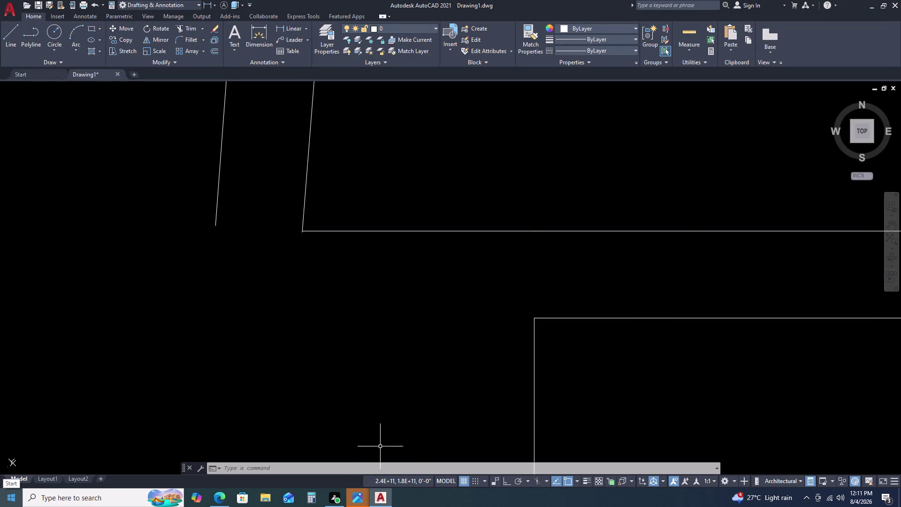
Pan across the room walls and cancel a mistyped WX command.
scroll(down, 3)
middle_drag(604, 371, 515, 329)
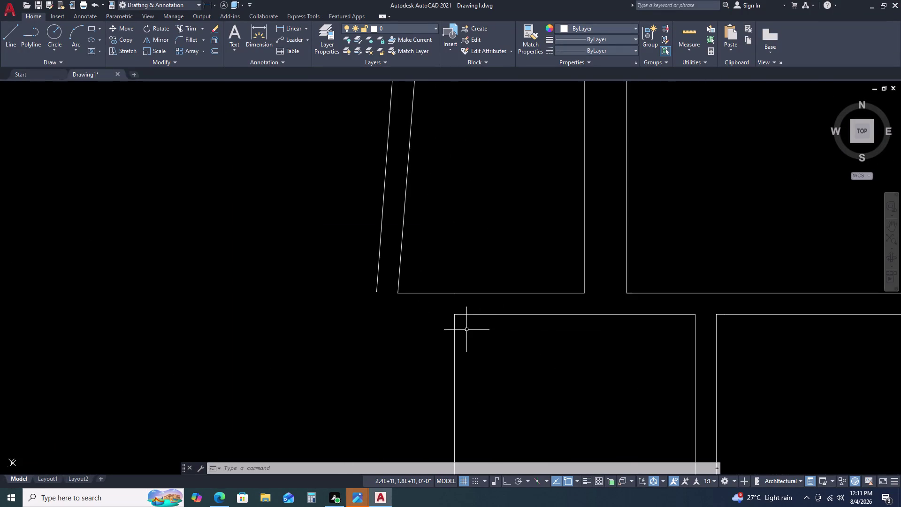
scroll(down, 3)
key(w)
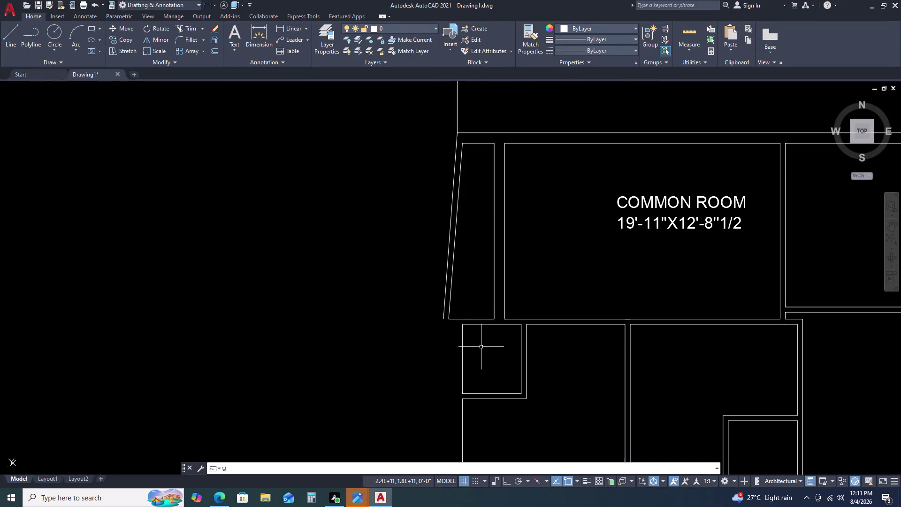
key(x)
key(space)
key(Escape)
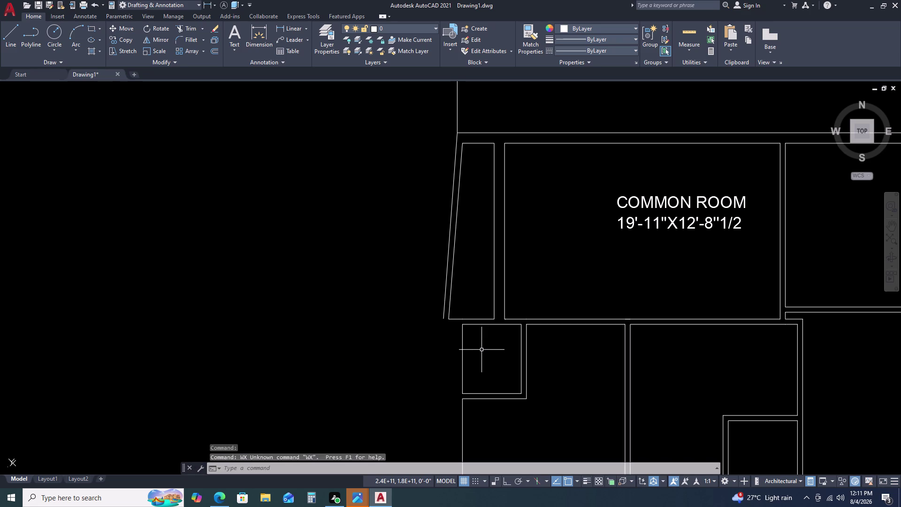
Try extending the small room's top wall with EX, then cancel and view the whole plan.
key(e)
key(x)
key(space)
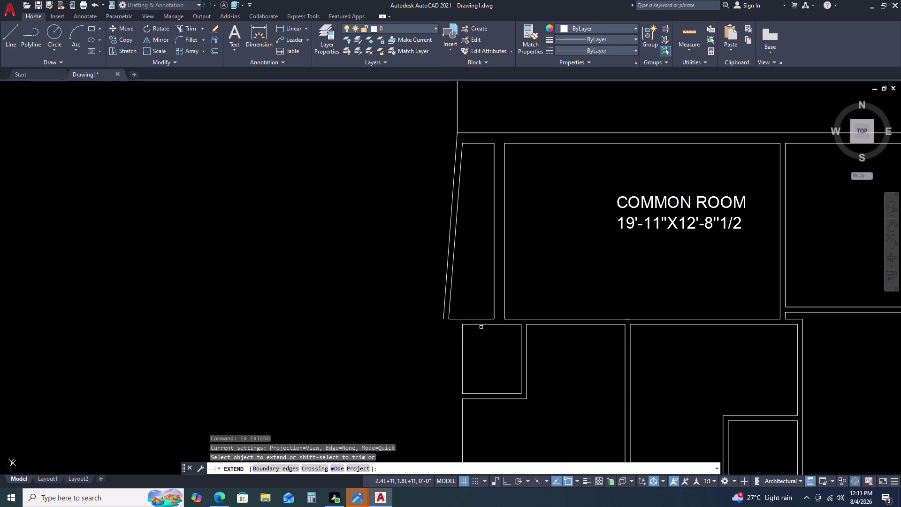
double_click(480, 324)
triple_click(485, 325)
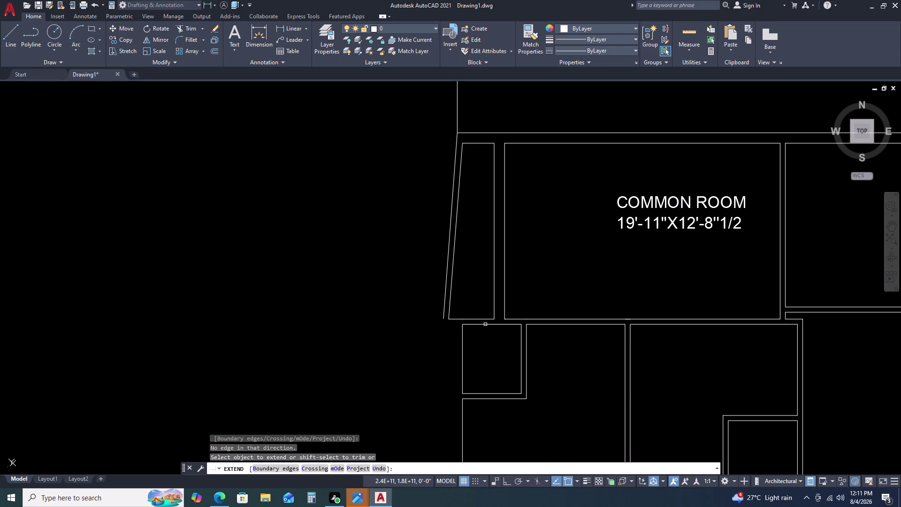
triple_click(485, 324)
click(486, 324)
key(Escape)
scroll(down, 3)
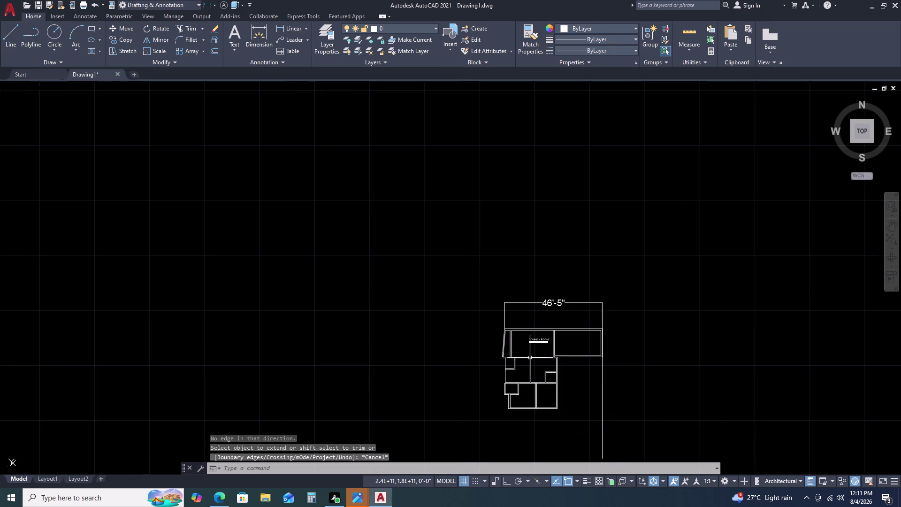
scroll(down, 3)
middle_drag(535, 404, 523, 328)
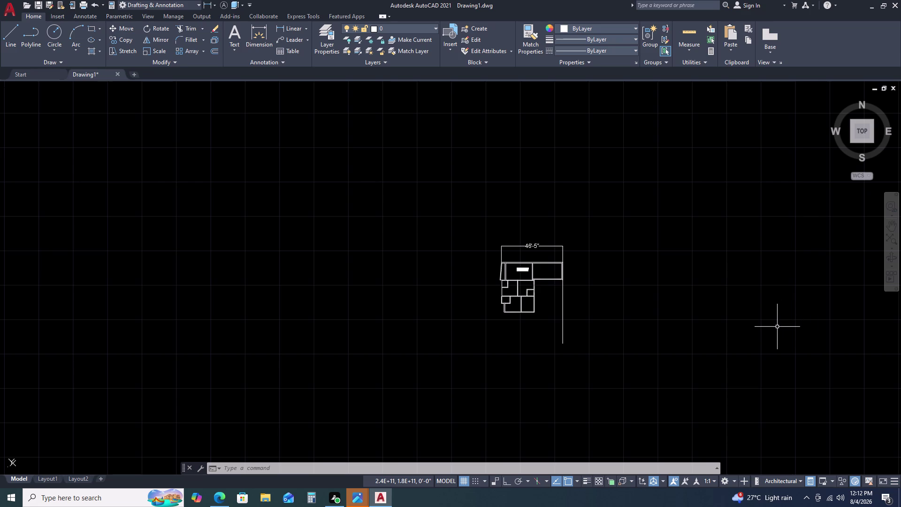
Start a REC rectangle with its first corner below the floor plan's bottom wall.
scroll(up, 3)
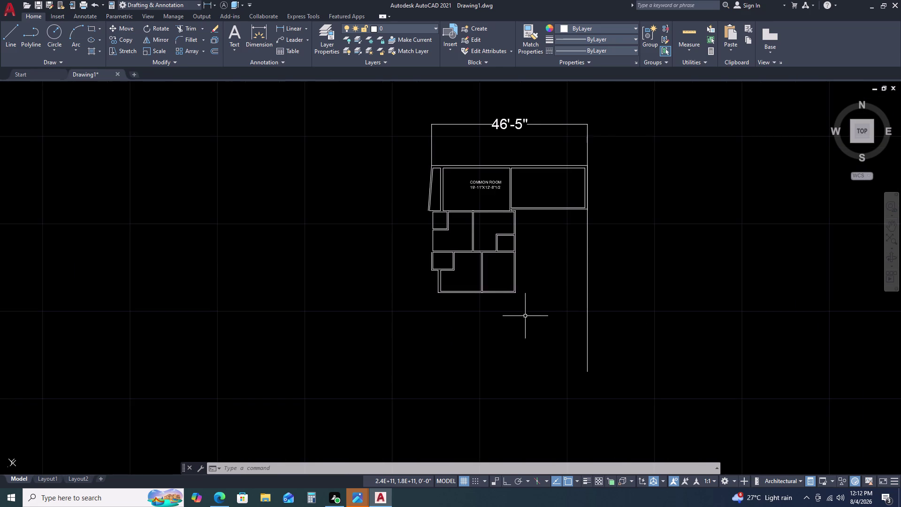
scroll(up, 3)
middle_click(433, 277)
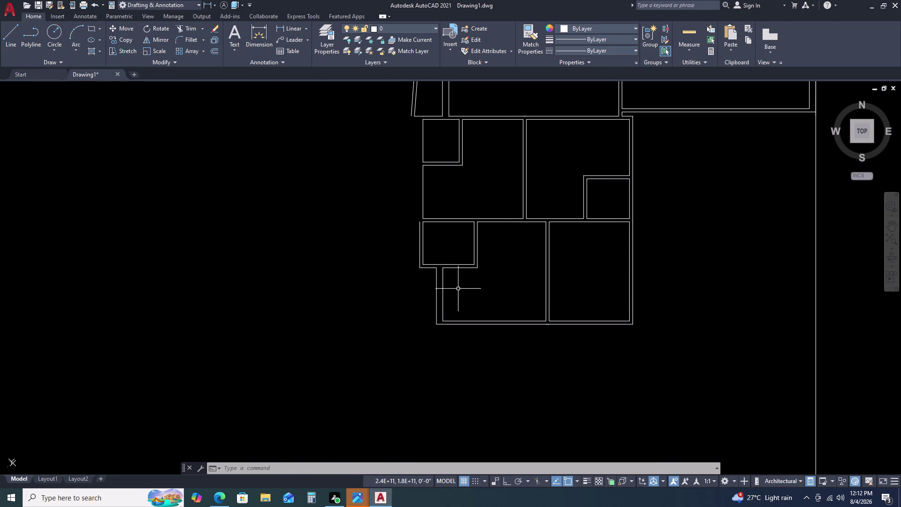
middle_drag(457, 290, 466, 260)
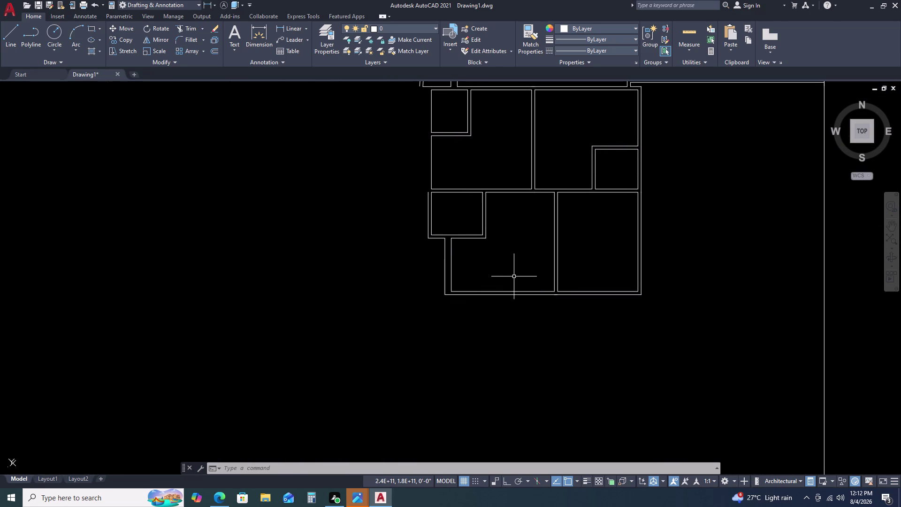
scroll(down, 3)
middle_drag(530, 296, 532, 262)
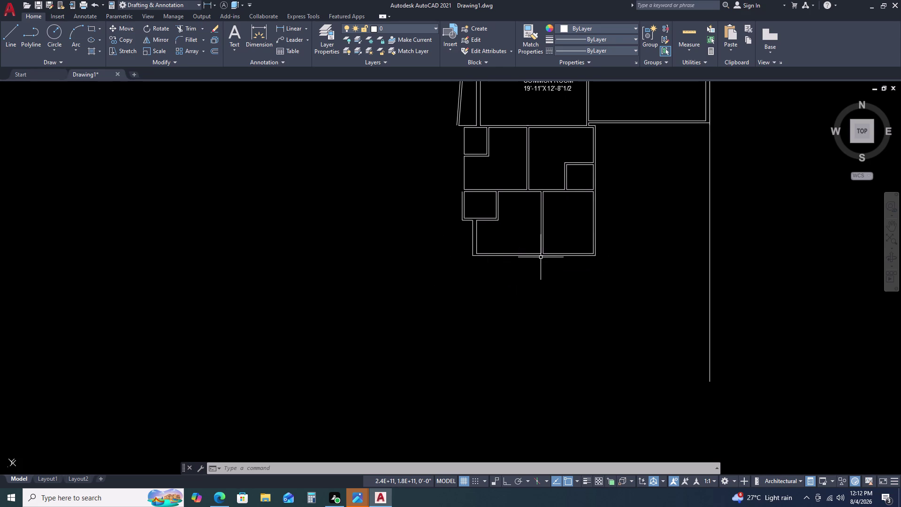
scroll(up, 3)
scroll(up, 3)
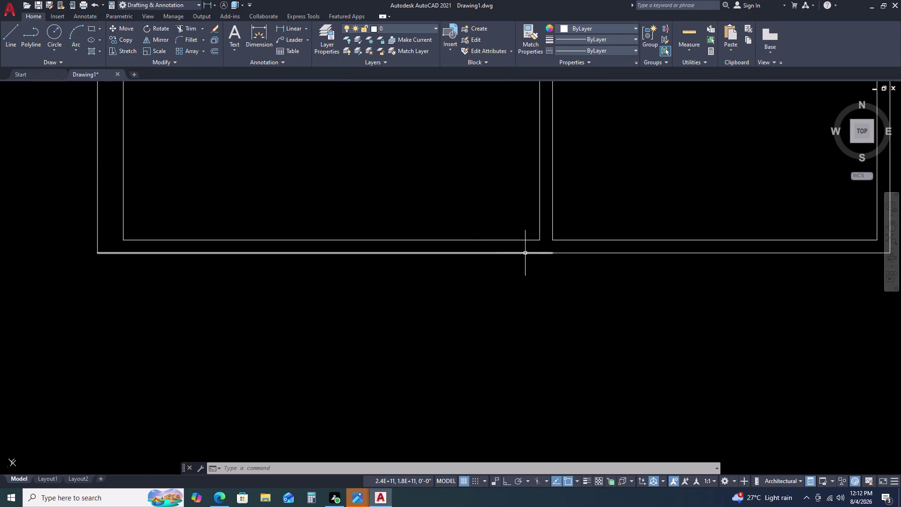
scroll(up, 3)
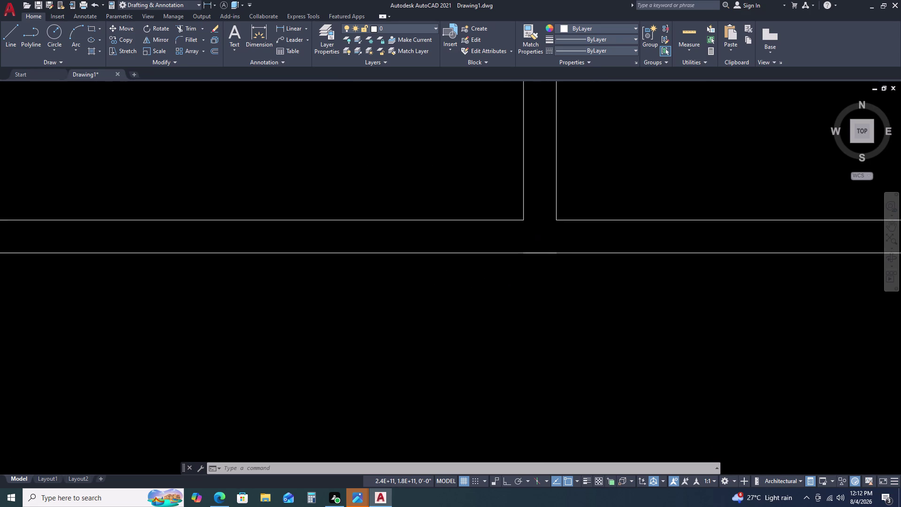
scroll(down, 3)
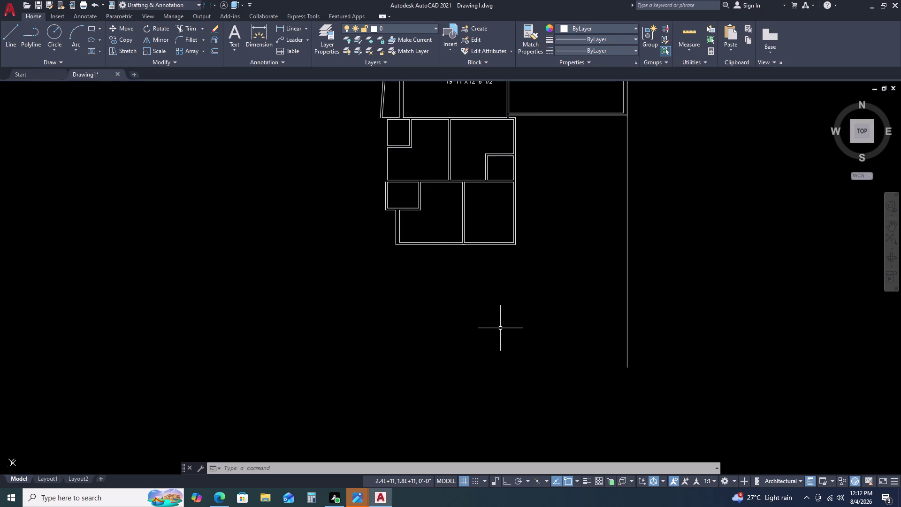
key(r)
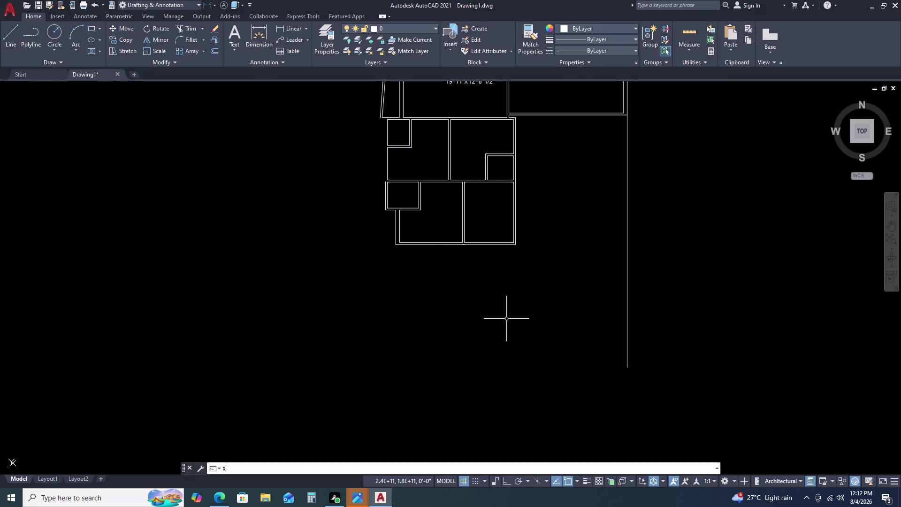
key(e)
text(C)
key(space)
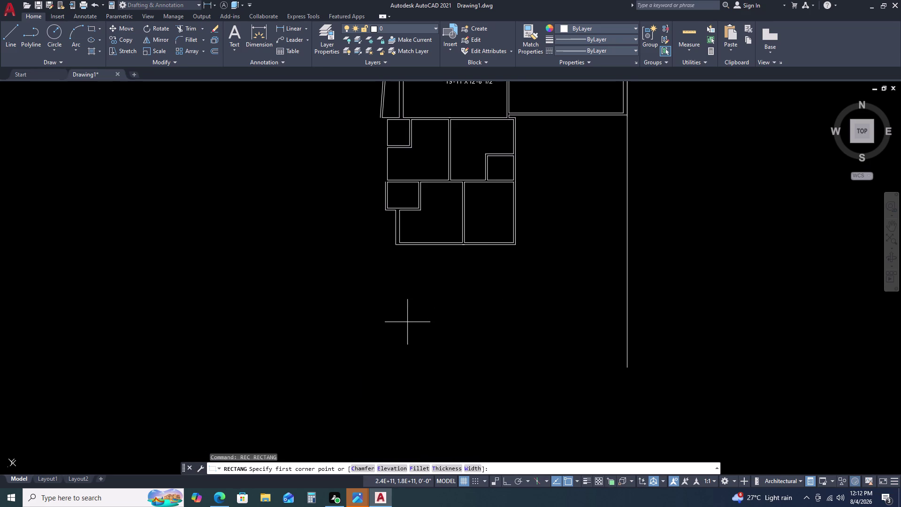
click(321, 284)
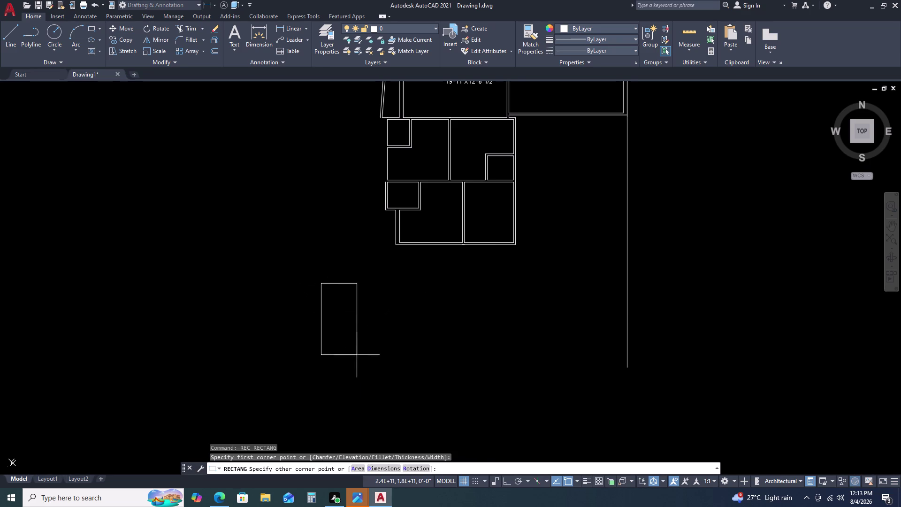
Give the rectangle a 2'8.5" length and 18'6" width, extending downward.
text(D)
key(space)
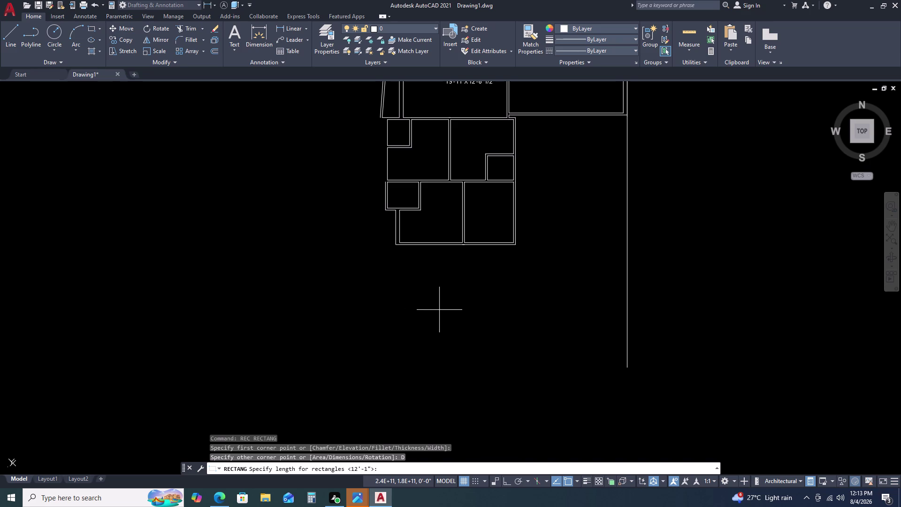
key(2)
key(apostrophe)
text(8)
text(.)
key(5)
key(space)
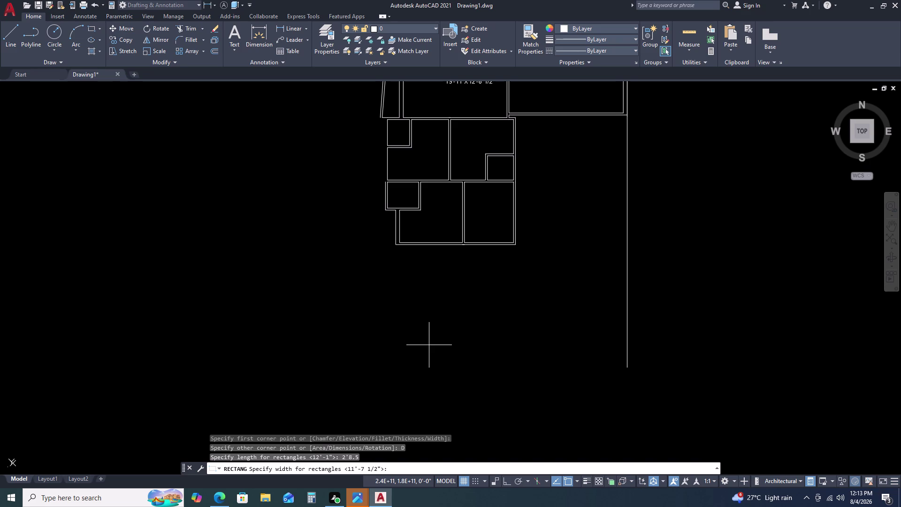
key(1)
key(8)
key(apostrophe)
key(6)
key(space)
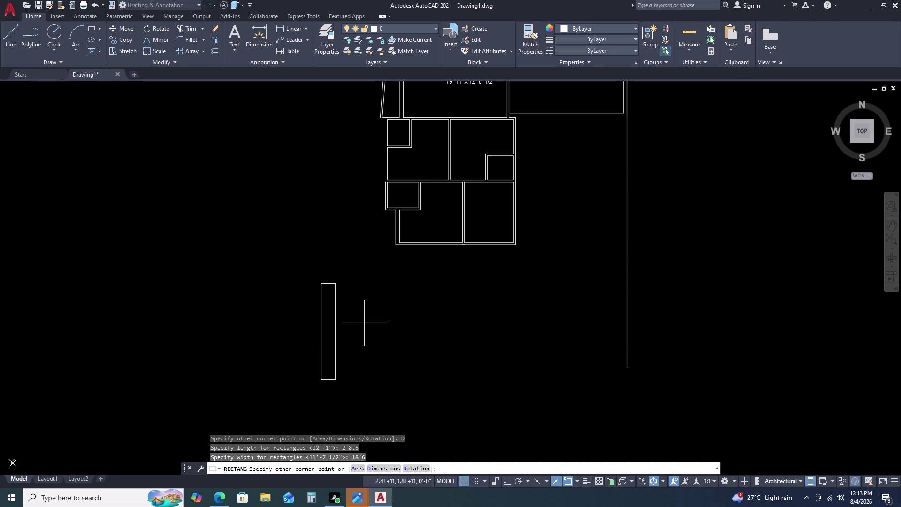
click(347, 305)
click(346, 299)
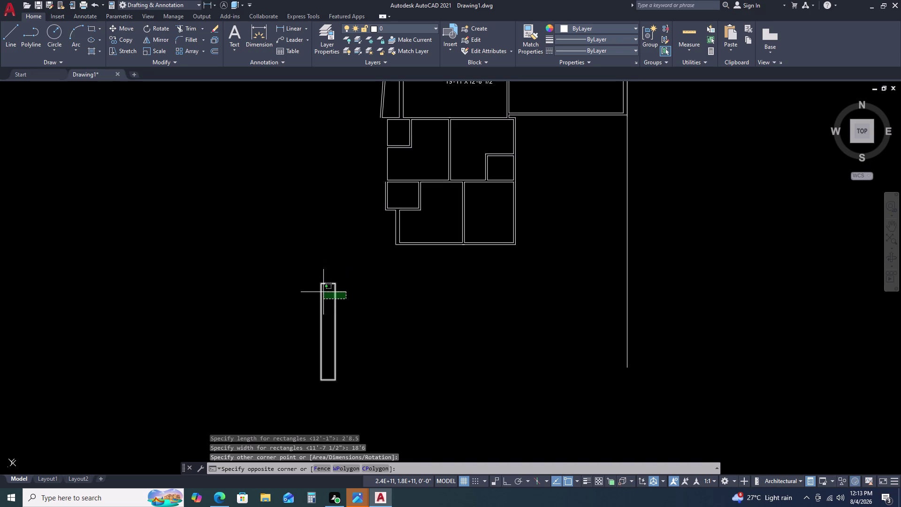
click(327, 292)
Offset the narrow rectangle 4.5 and select both resulting outlines.
key(o)
key(space)
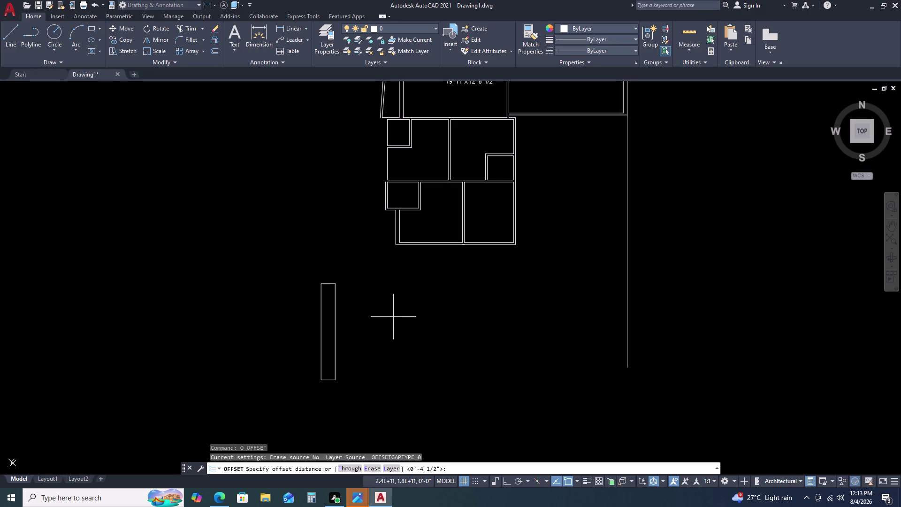
key(4)
text(.)
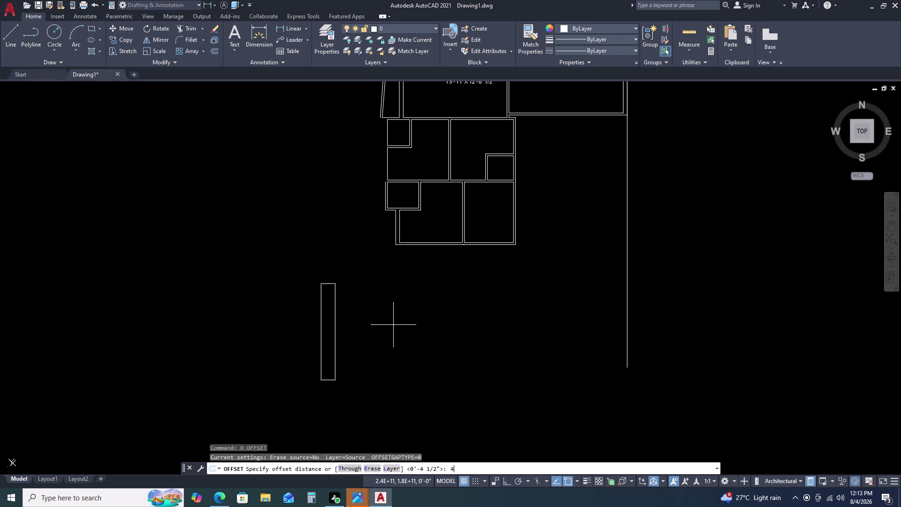
text(5)
key(Return)
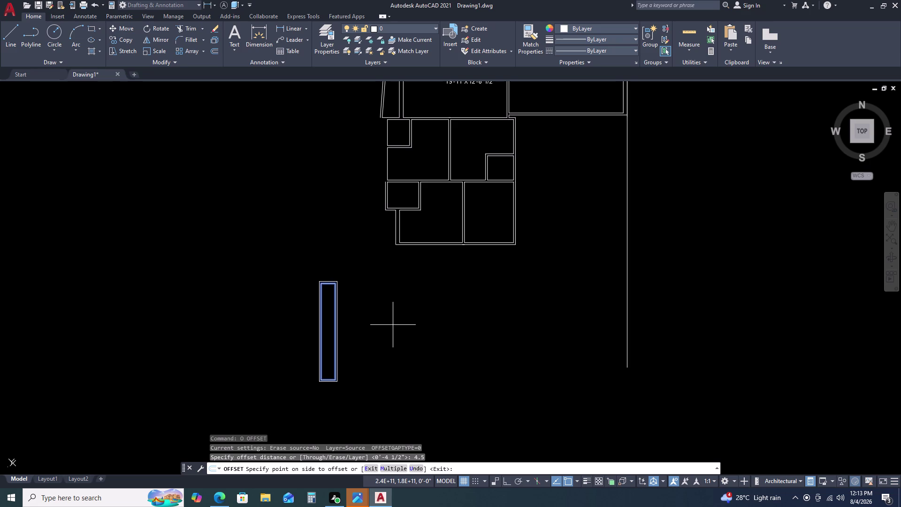
drag(419, 315, 430, 312)
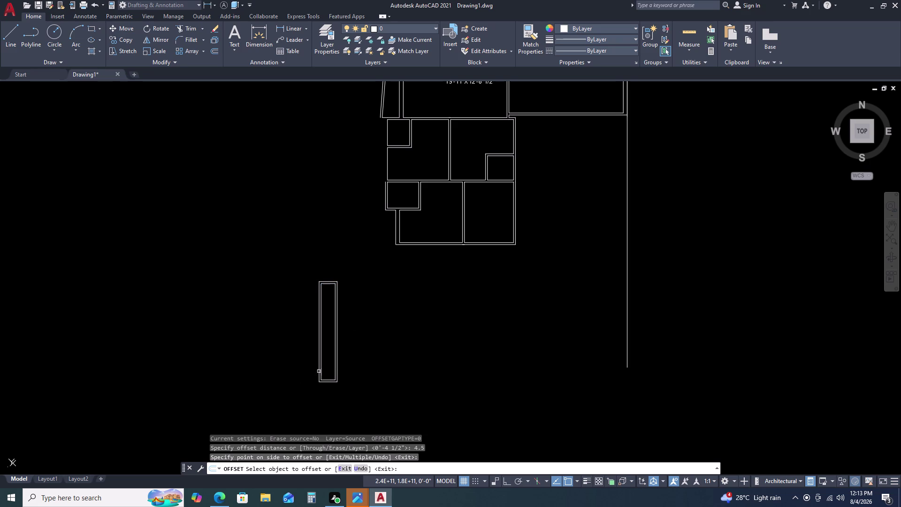
key(Escape)
click(338, 308)
click(313, 253)
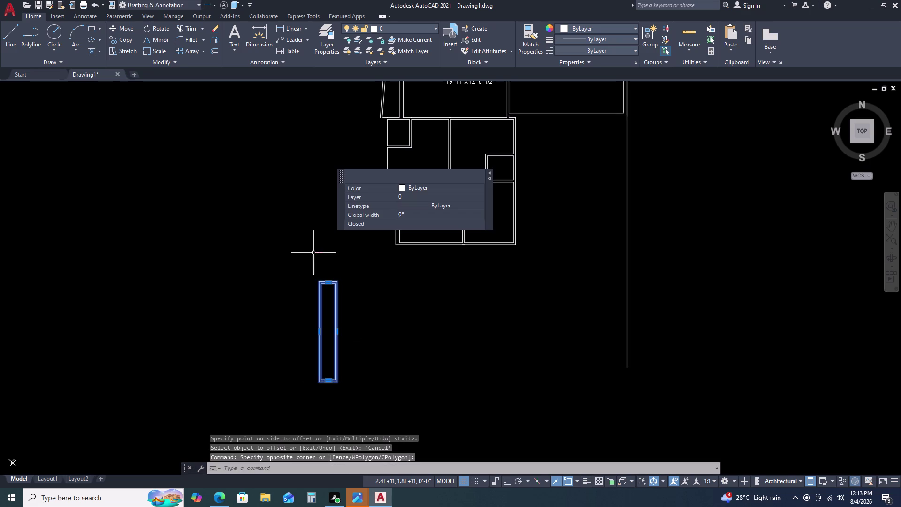
Begin moving the wall piece from its top corner, then cancel the move.
key(m)
key(space)
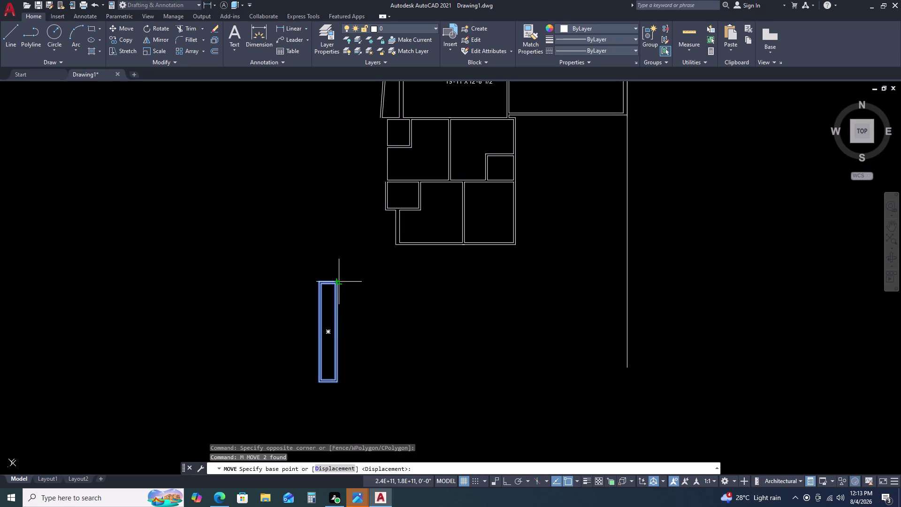
drag(340, 279, 342, 275)
scroll(up, 3)
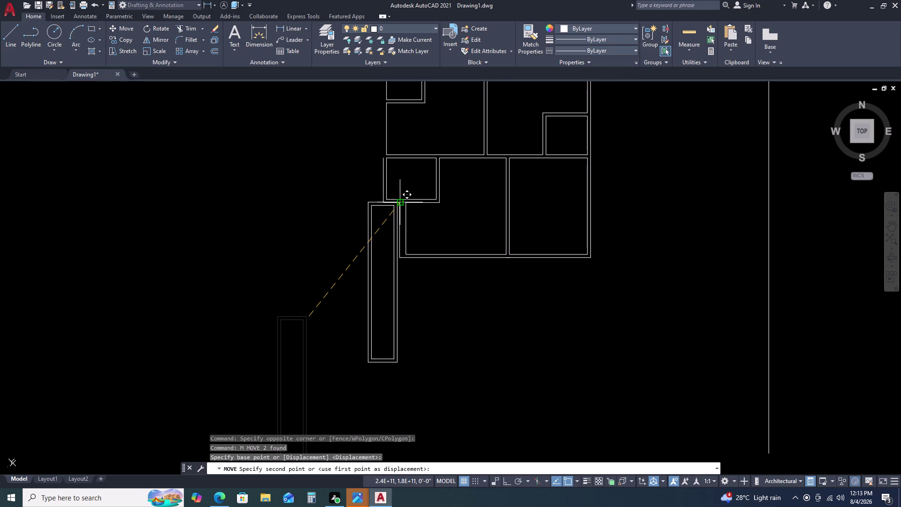
scroll(up, 3)
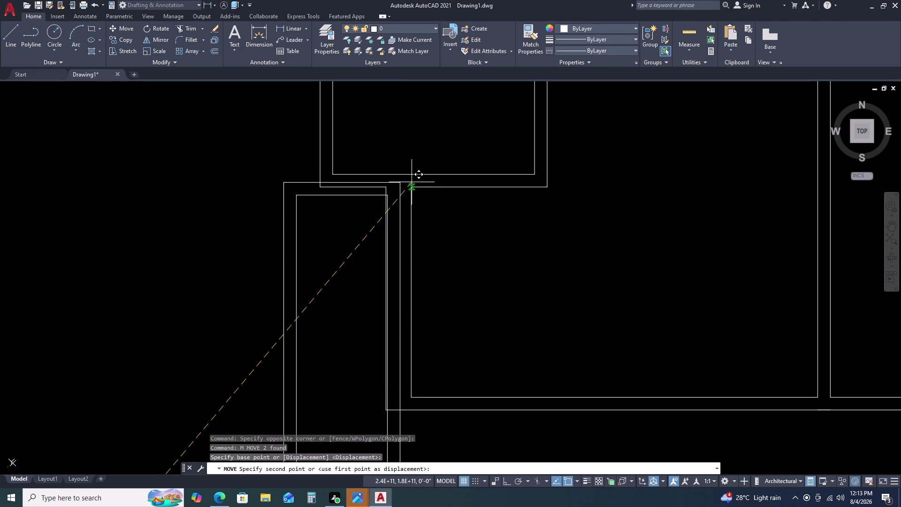
key(Escape)
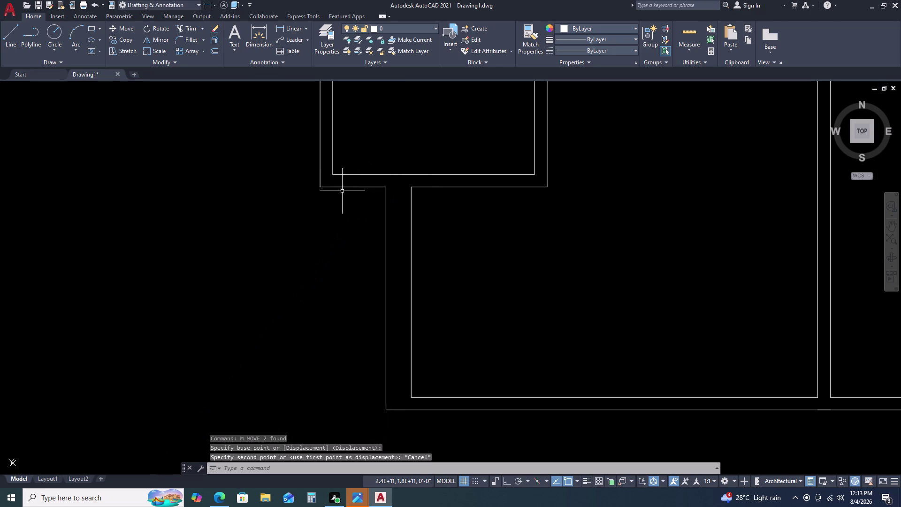
Select the outlines of the narrow double-line room block.
scroll(down, 3)
drag(304, 252, 286, 257)
drag(213, 253, 210, 248)
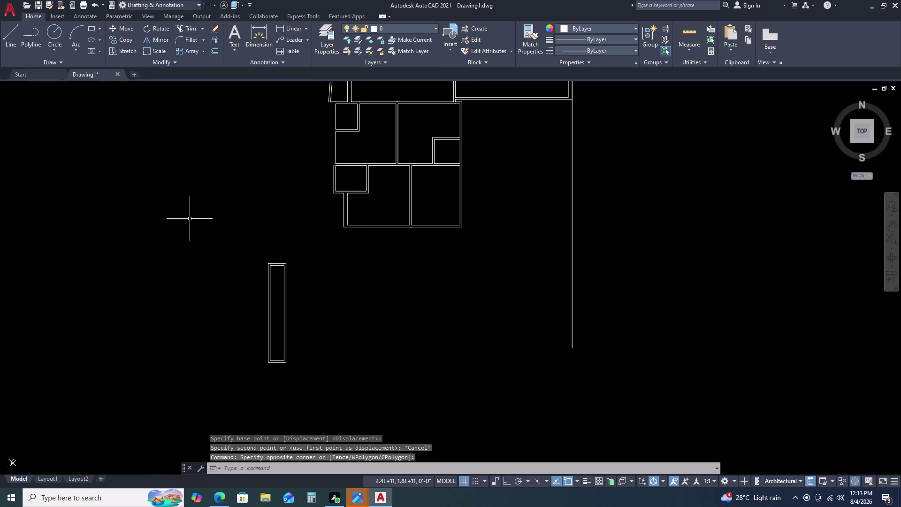
drag(269, 272, 262, 273)
scroll(up, 3)
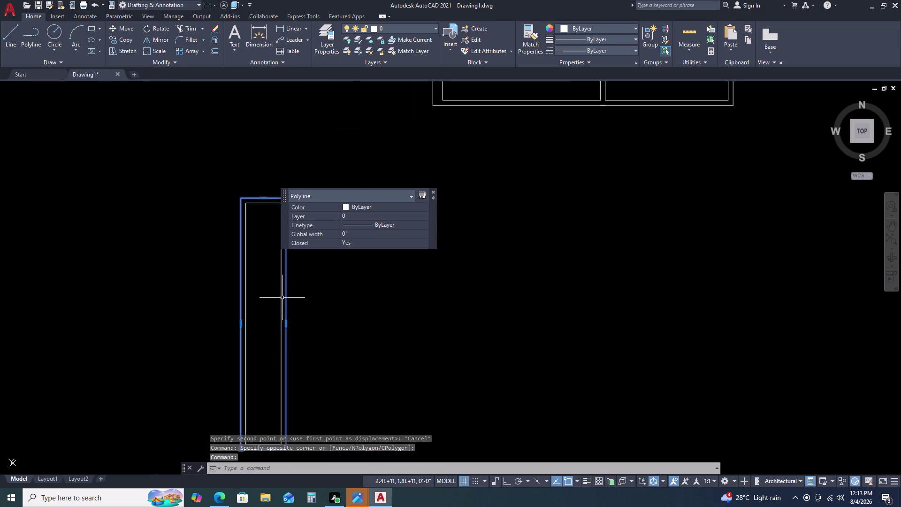
click(280, 282)
Move the room block from its top point against the main plan's wall.
key(m)
key(space)
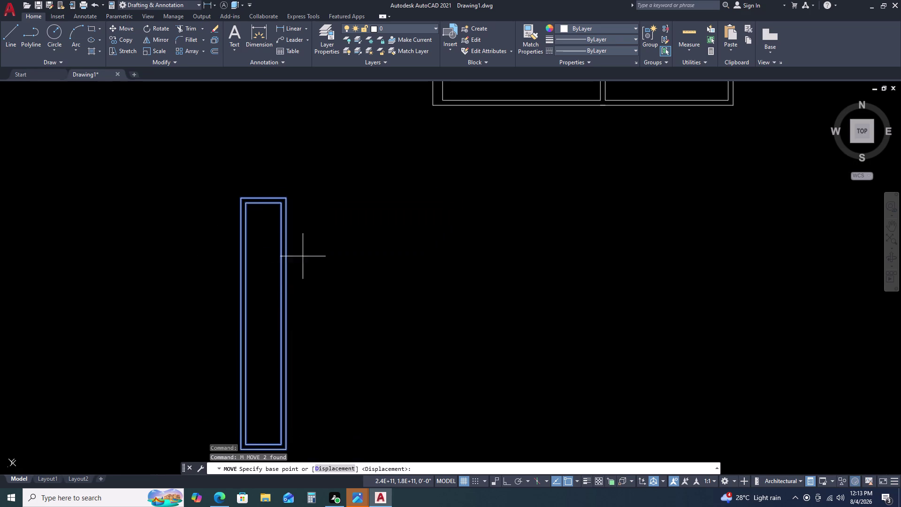
click(279, 205)
scroll(down, 3)
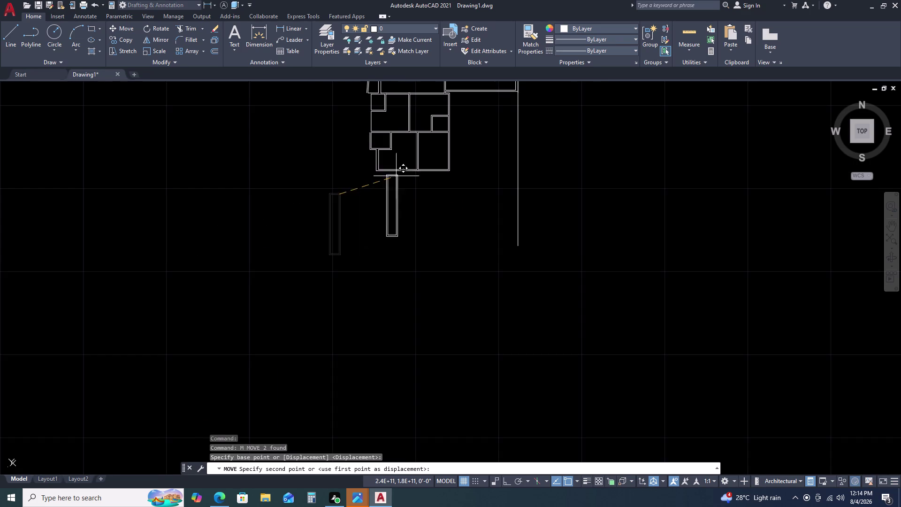
scroll(up, 3)
scroll(up, 3)
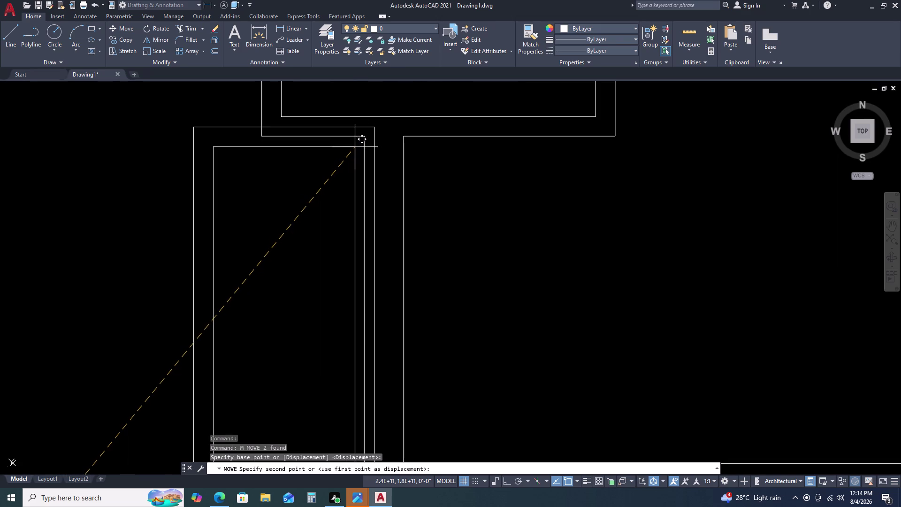
double_click(363, 136)
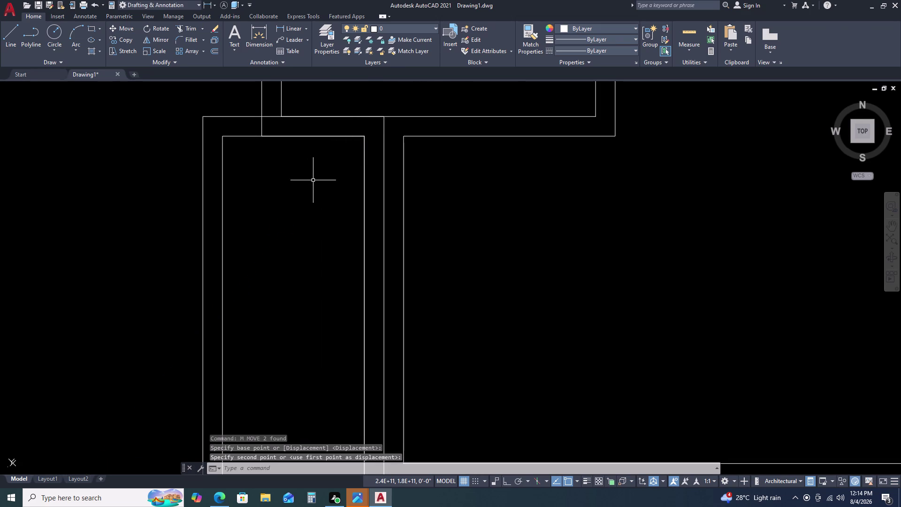
key(Escape)
key(Escape)
Explode the narrow room's outer outline into separate lines.
scroll(down, 3)
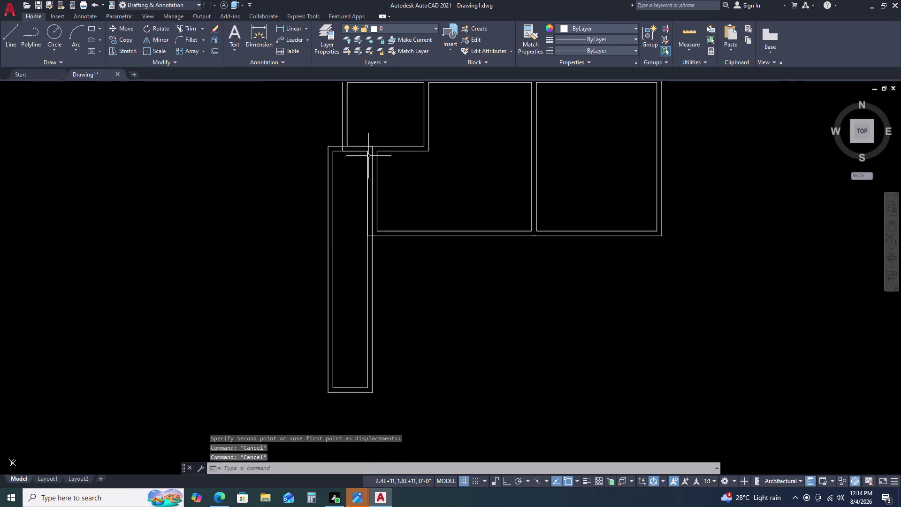
scroll(down, 3)
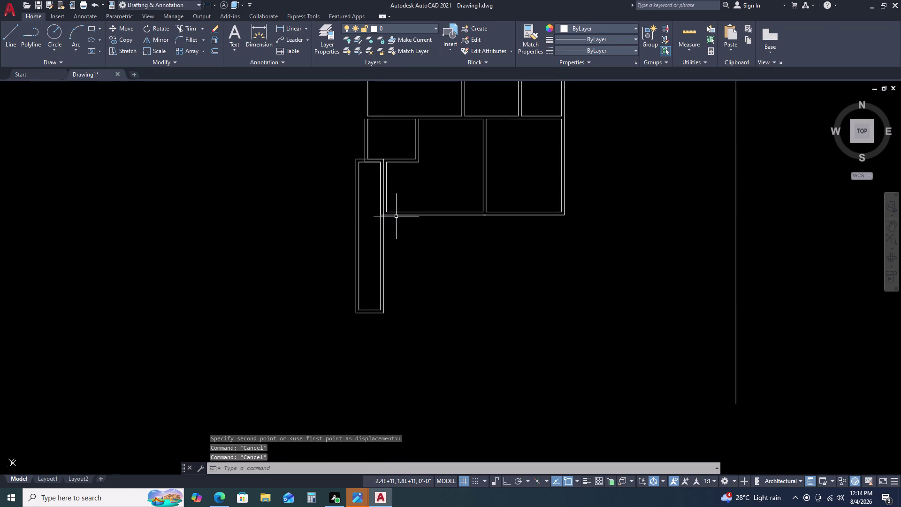
scroll(up, 3)
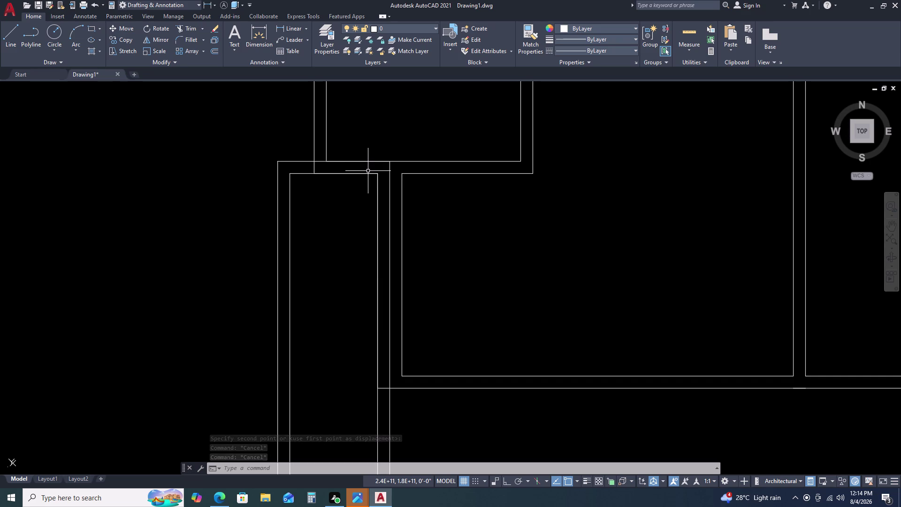
click(389, 179)
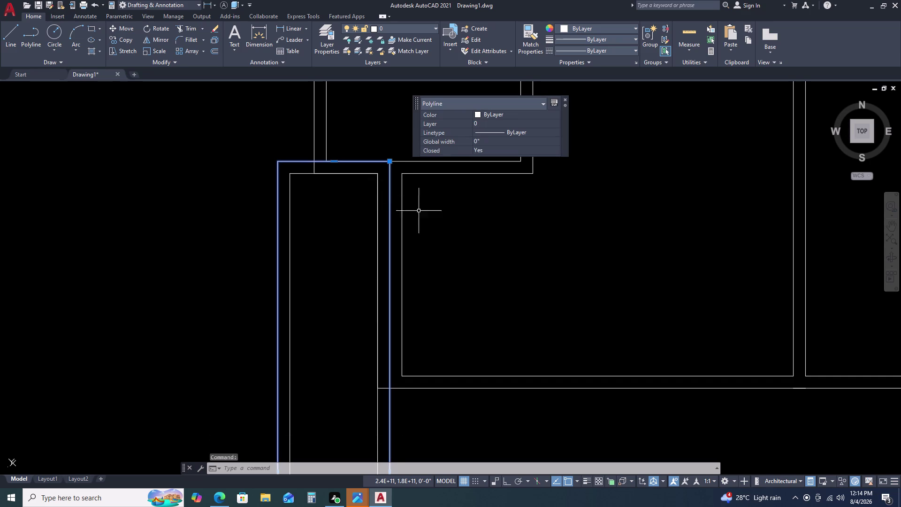
text(X)
key(space)
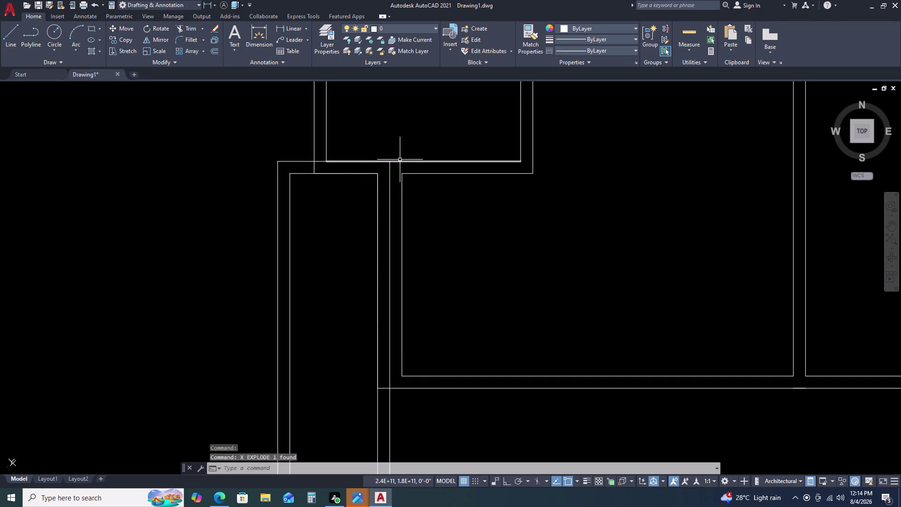
Trim the overlapping wall segments and leftover line pieces at the junction with TR.
key(t)
key(r)
key(space)
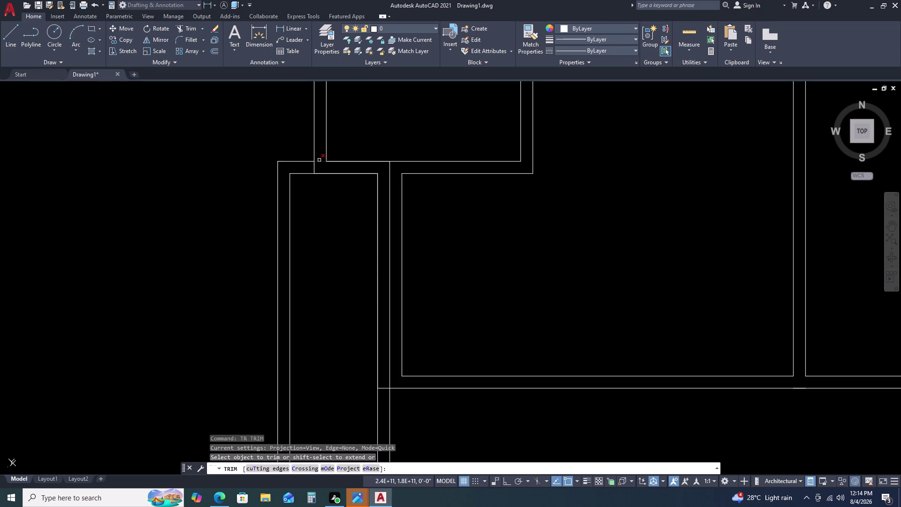
click(319, 162)
click(337, 161)
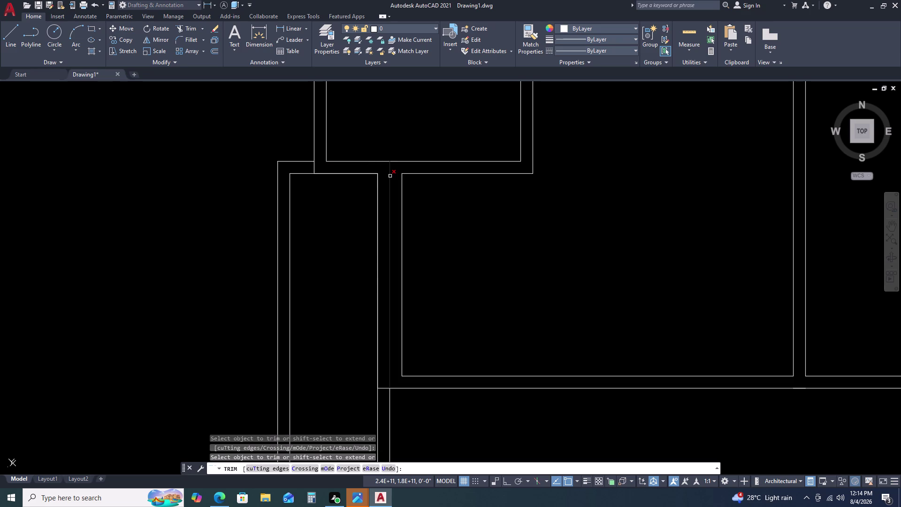
click(390, 175)
scroll(down, 3)
scroll(up, 3)
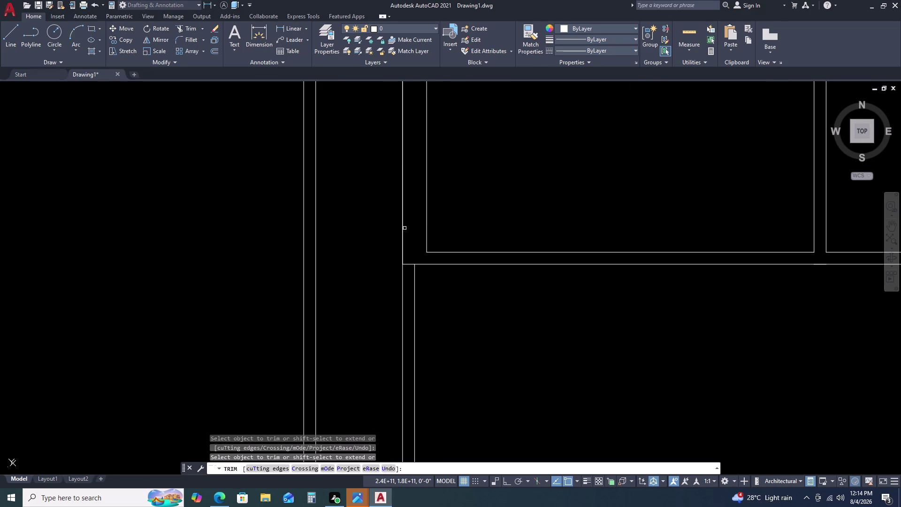
double_click(402, 231)
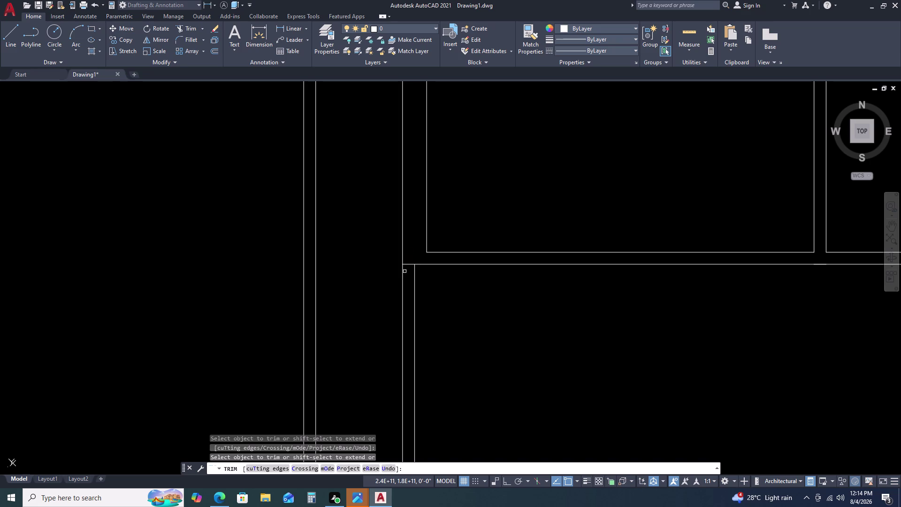
click(409, 265)
Fence-trim the crossed lines below the junction, then undo that trim.
scroll(down, 3)
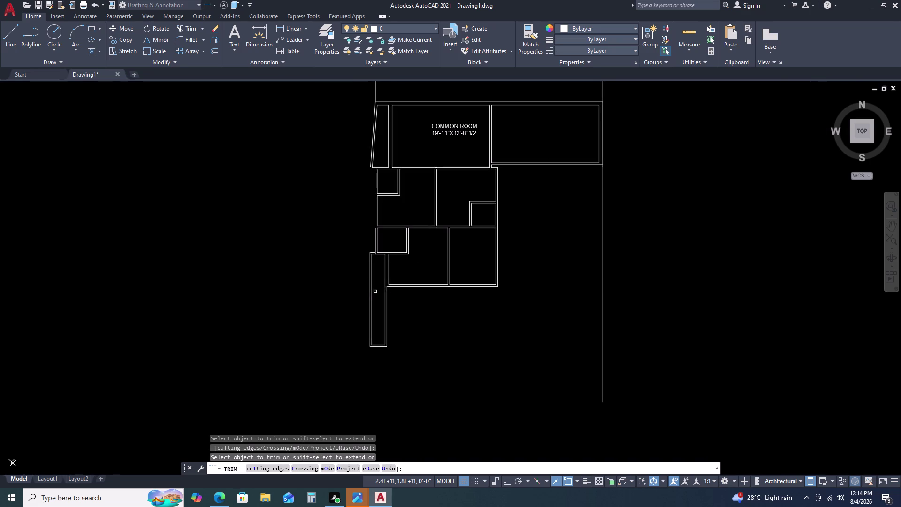
scroll(up, 3)
scroll(up, 3)
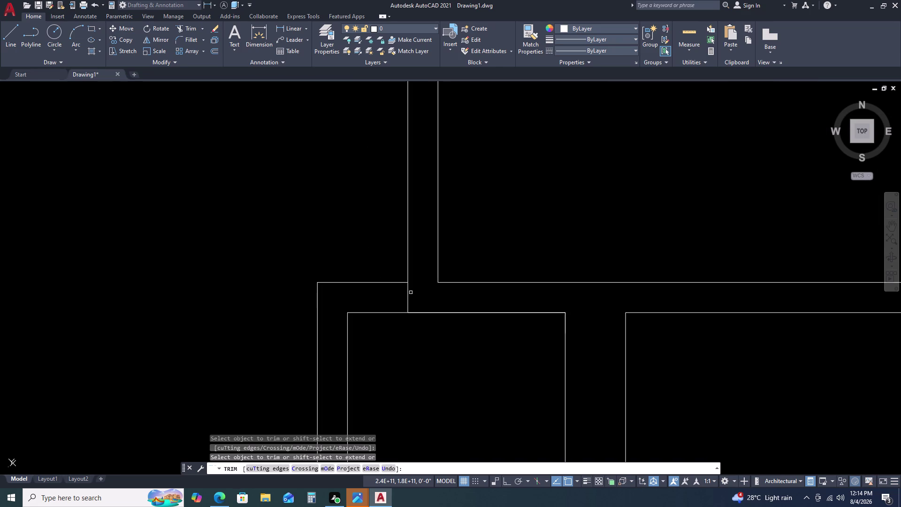
click(405, 292)
click(410, 292)
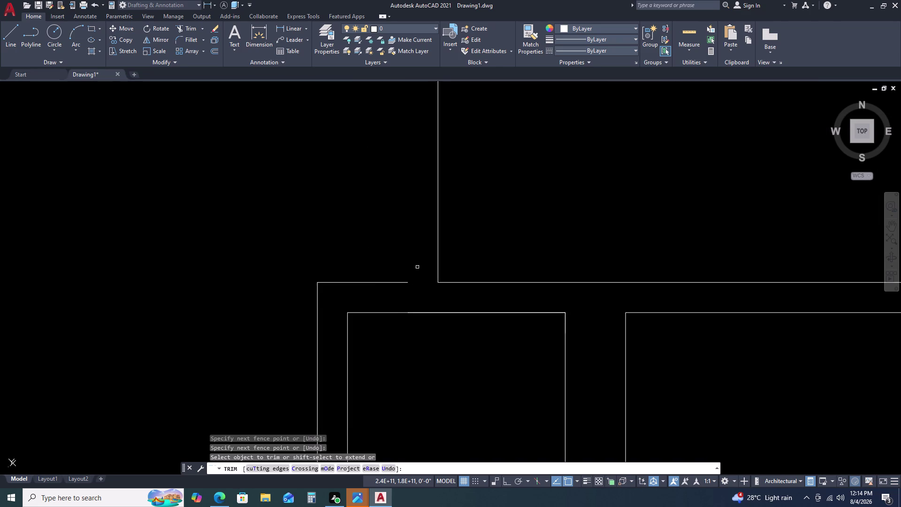
scroll(down, 3)
key(ctrl+z)
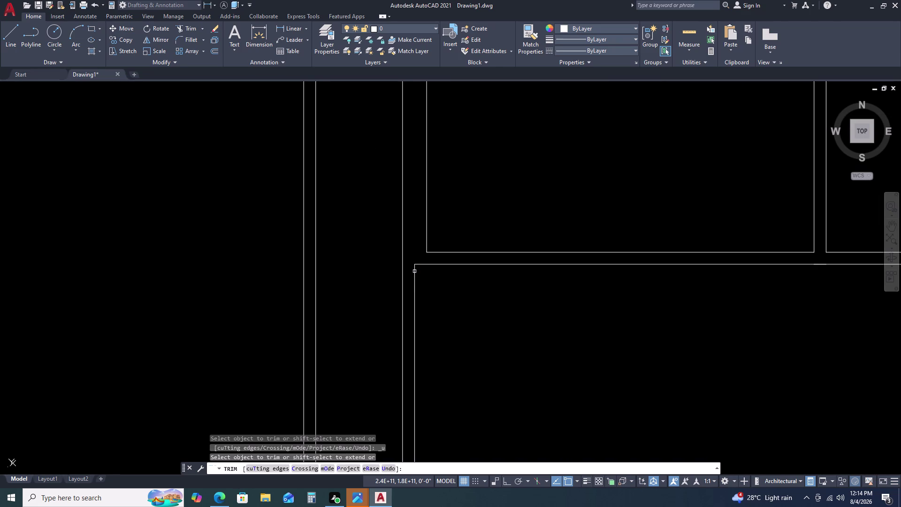
Trim one more wall segment near the junction and finish trimming.
scroll(down, 3)
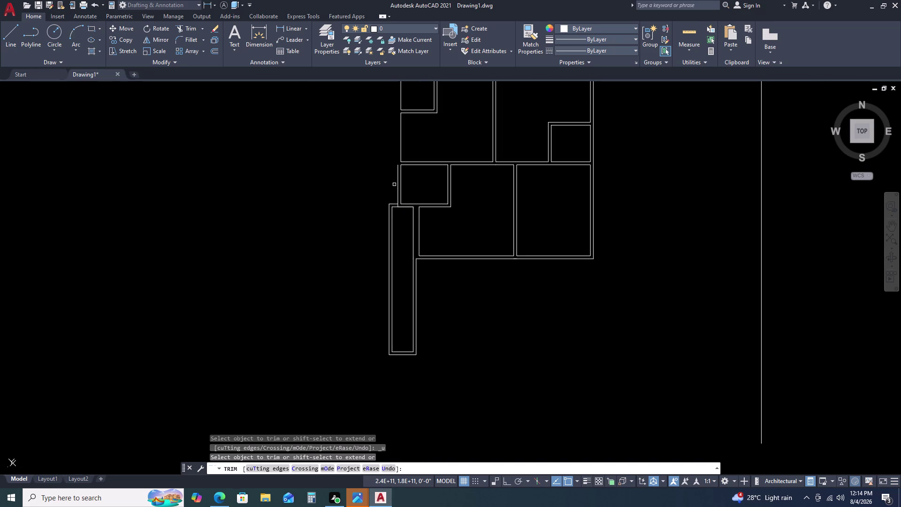
middle_drag(391, 204, 393, 231)
middle_drag(397, 246, 397, 251)
middle_click(399, 260)
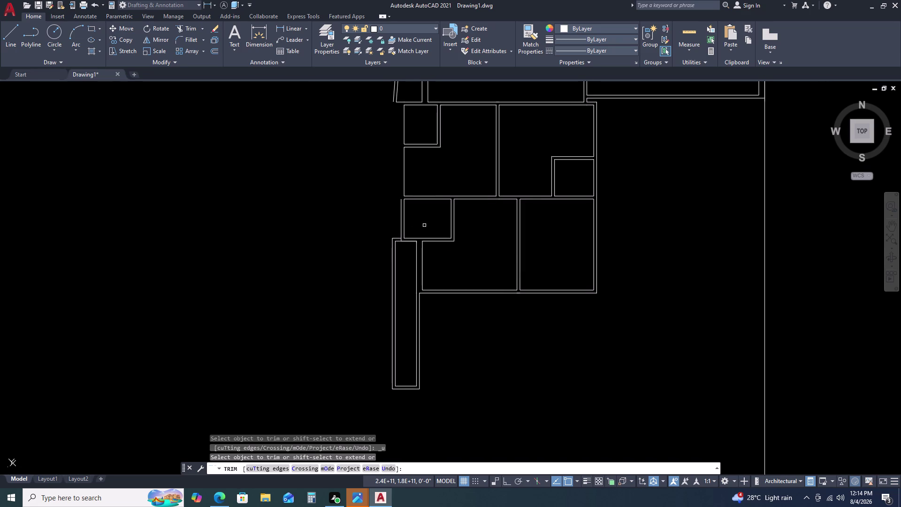
scroll(up, 3)
click(408, 241)
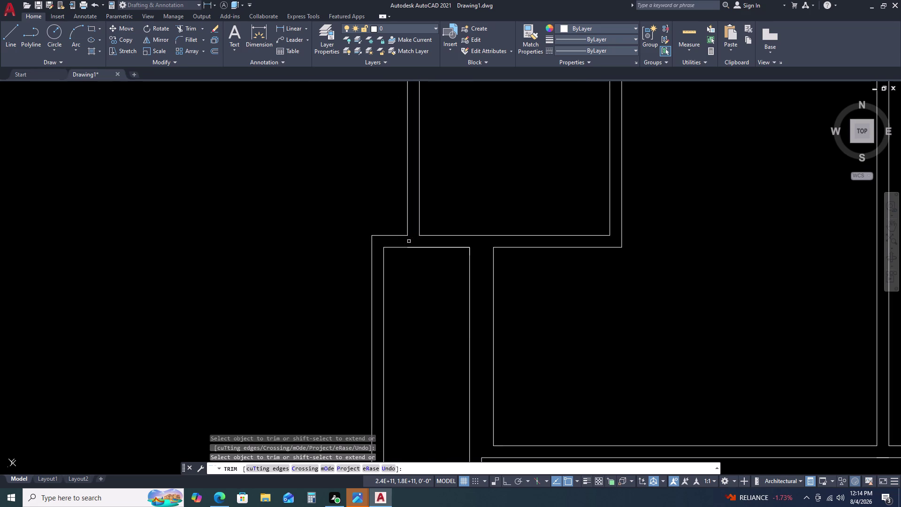
scroll(down, 3)
key(Escape)
scroll(up, 3)
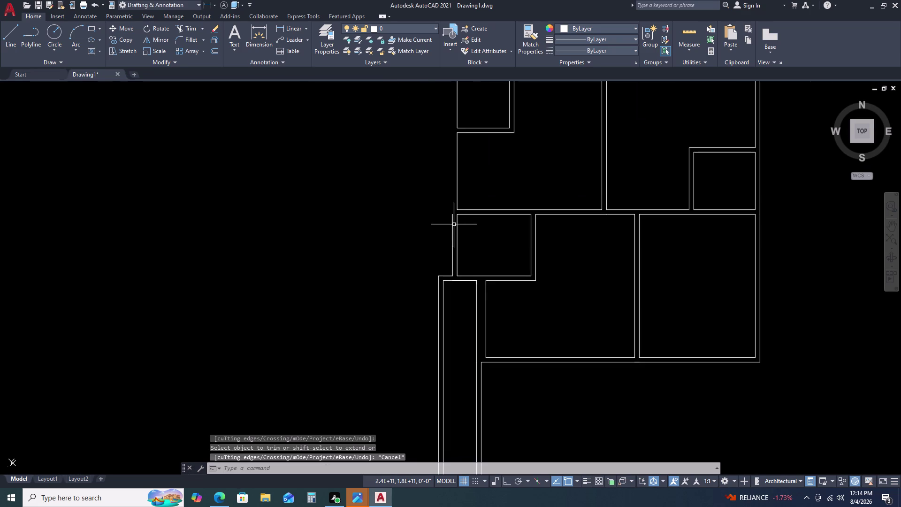
Stretch the left wall line's endpoint grip onto the narrow room's top corner.
click(453, 222)
click(453, 216)
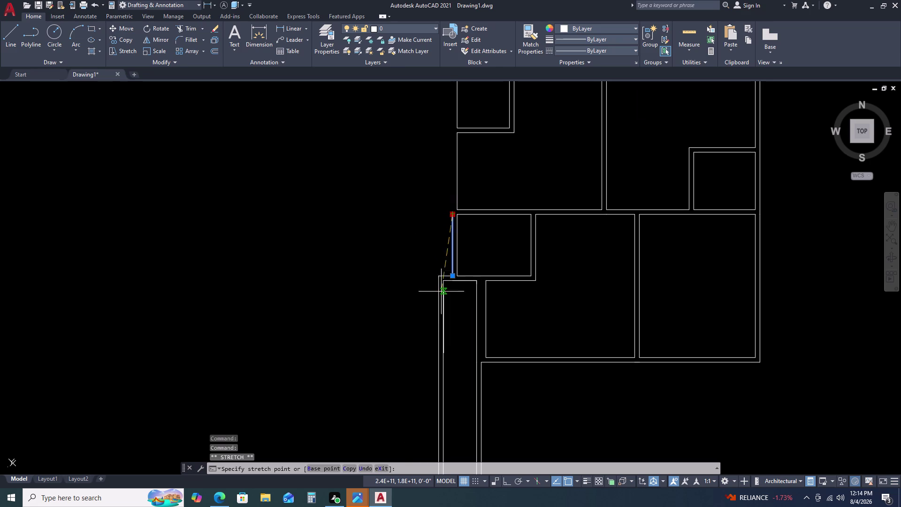
middle_drag(465, 216, 468, 241)
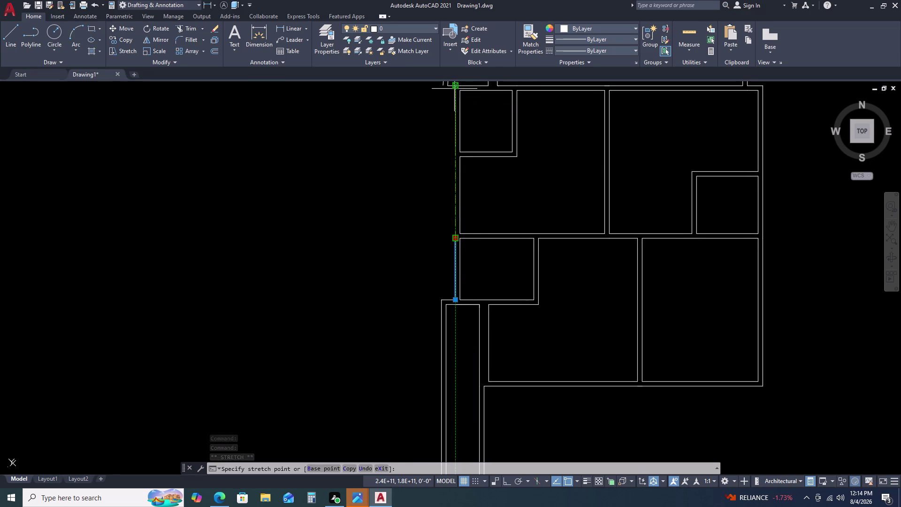
click(454, 89)
click(455, 149)
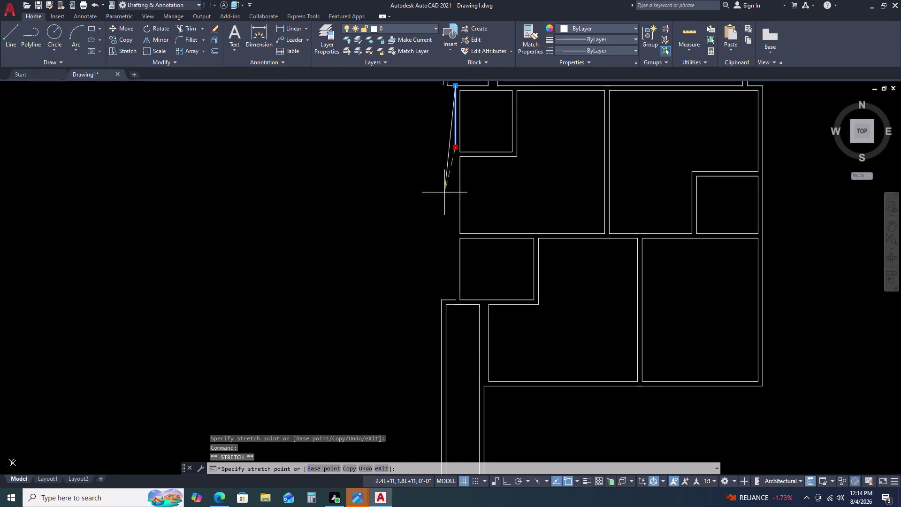
click(452, 300)
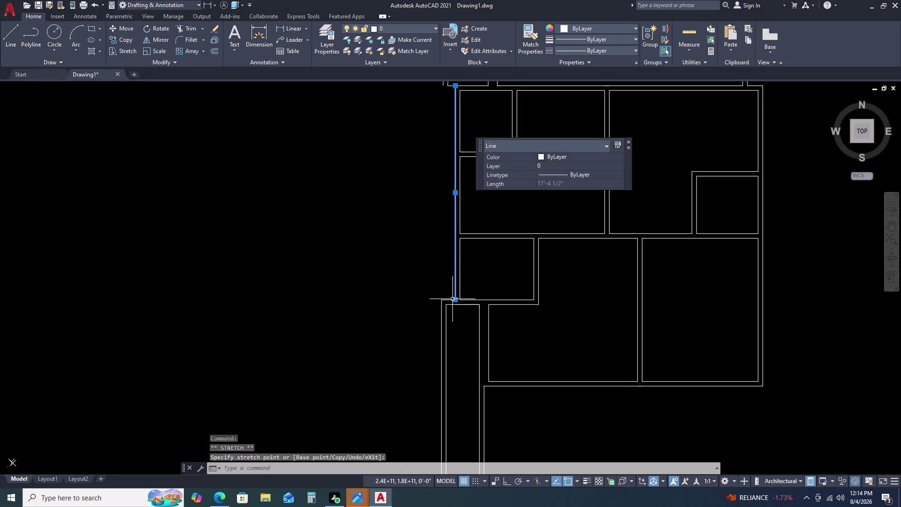
key(Escape)
Pan to the junction and select the narrow room's remaining outline.
scroll(down, 3)
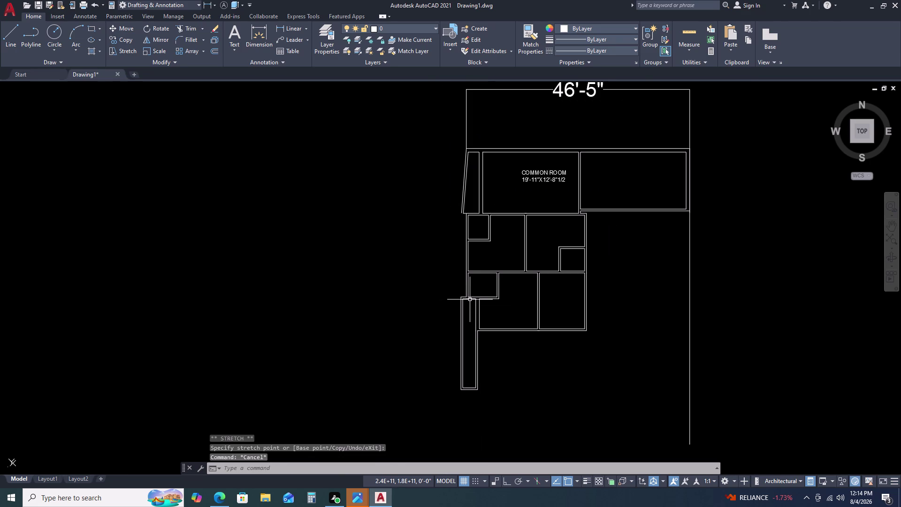
scroll(up, 3)
scroll(up, 3)
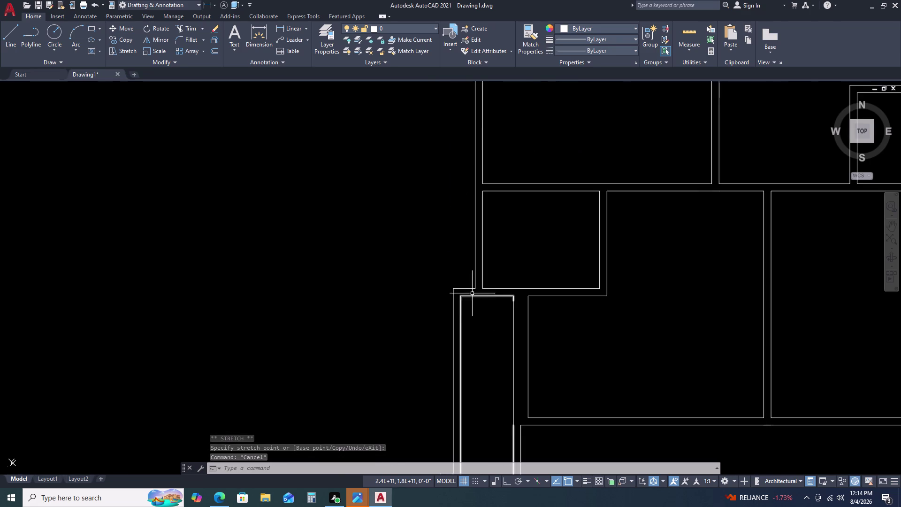
scroll(up, 3)
scroll(up, 3)
scroll(down, 3)
scroll(up, 3)
scroll(down, 3)
key(Escape)
scroll(up, 3)
scroll(down, 3)
scroll(up, 3)
scroll(down, 3)
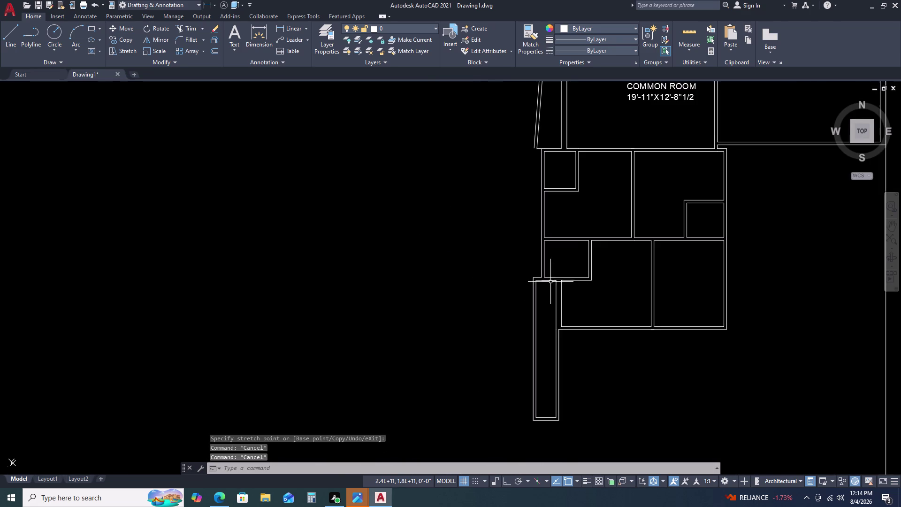
middle_drag(559, 321, 527, 285)
middle_click(510, 272)
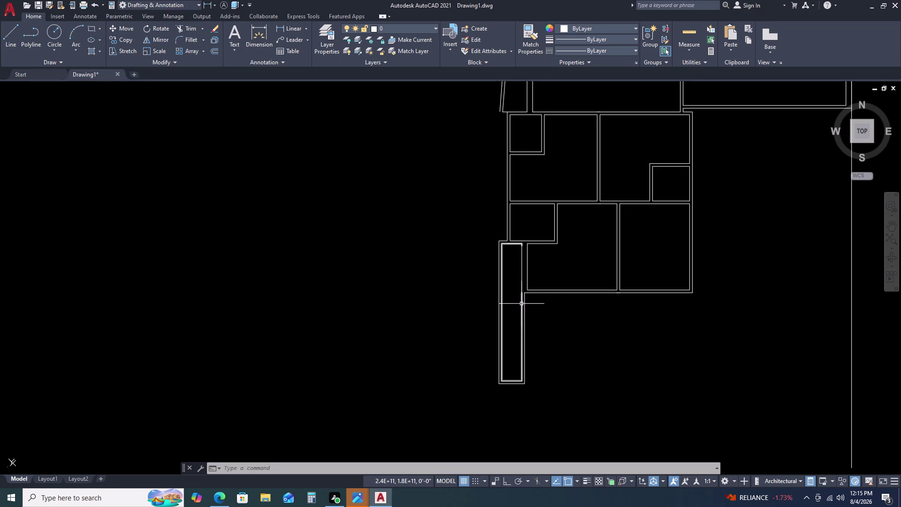
click(522, 303)
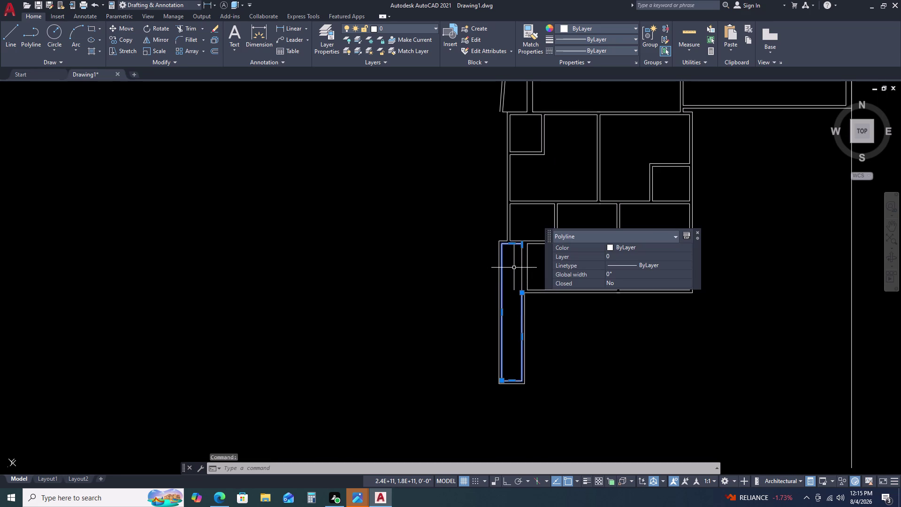
Delete the stray wall line at the corridor's top corner.
scroll(up, 3)
key(Escape)
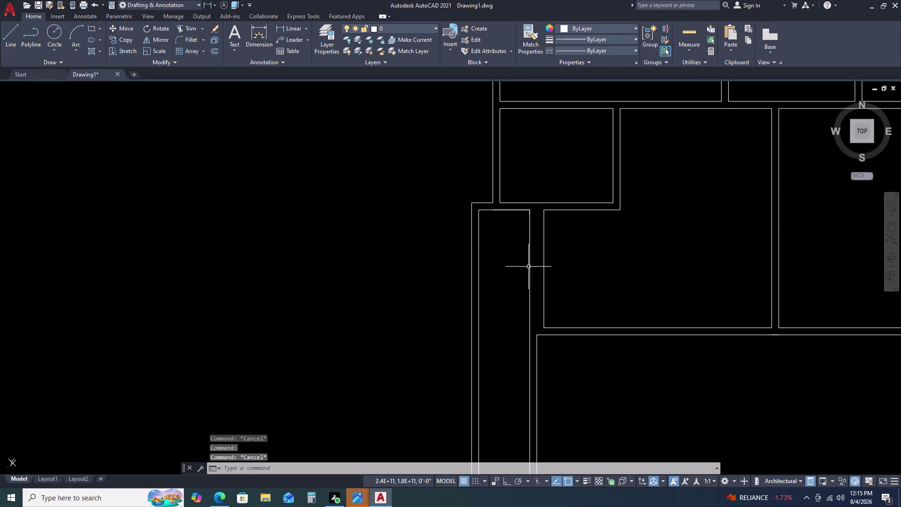
double_click(529, 267)
key(Delete)
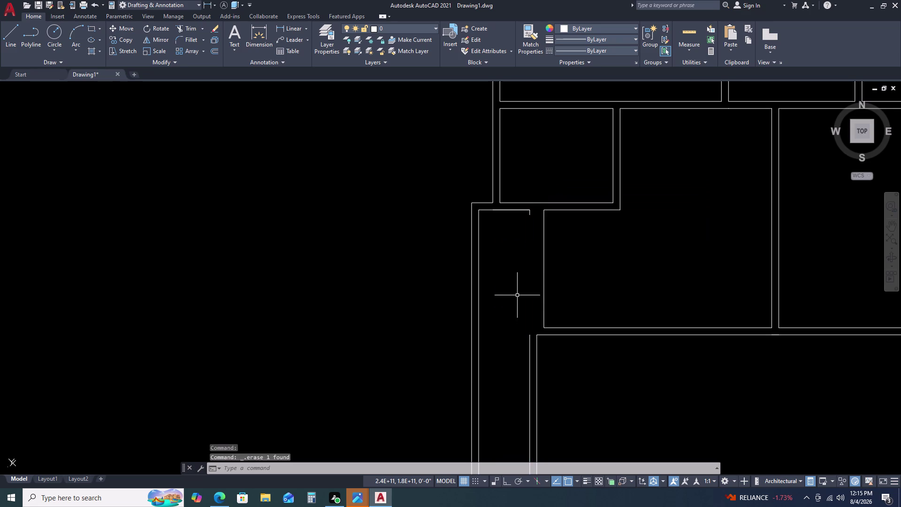
click(513, 210)
key(Escape)
Trim back the corridor's top wall lines with TR.
text(TR)
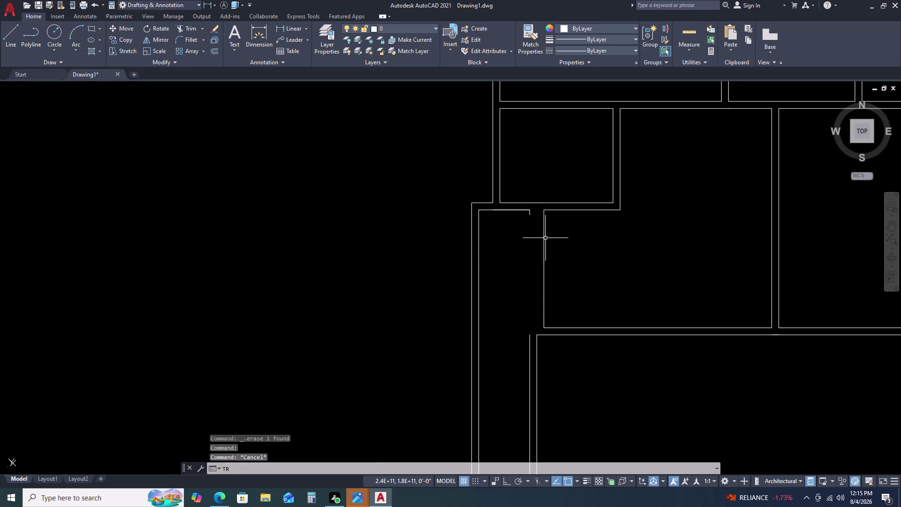
key(space)
click(517, 209)
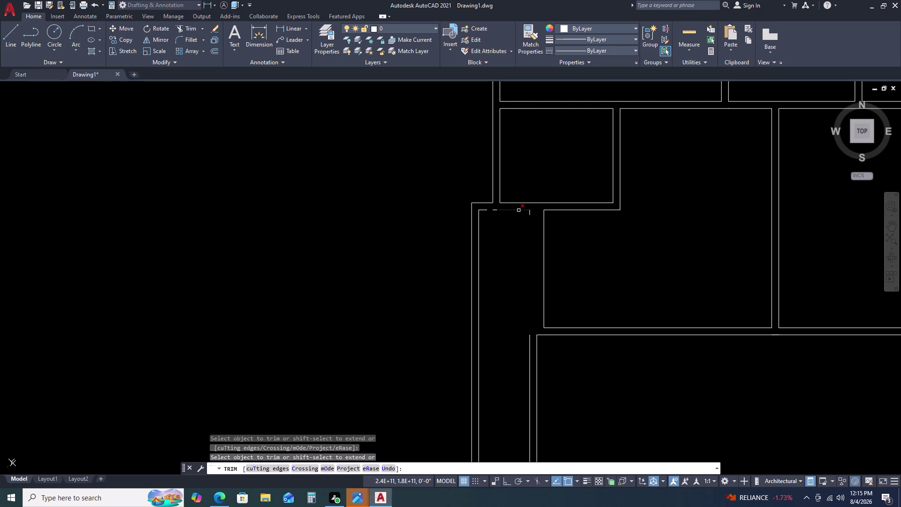
click(519, 211)
click(529, 212)
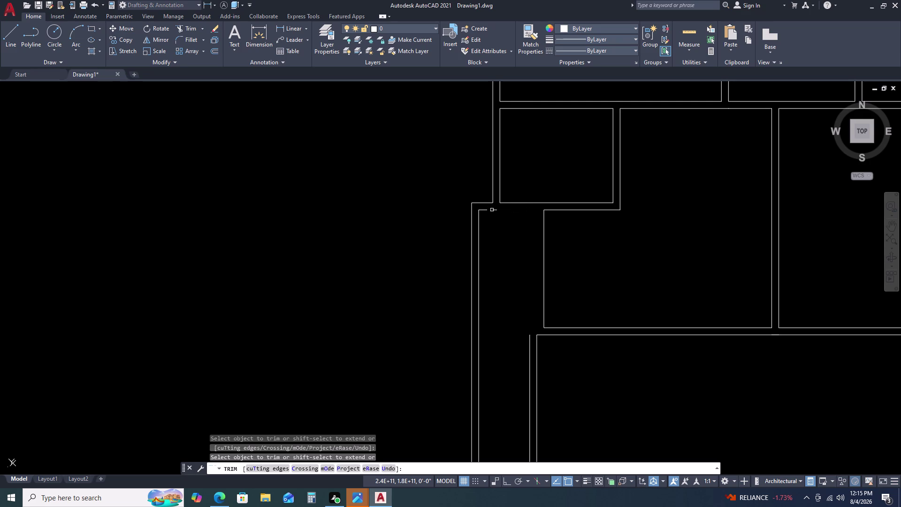
click(495, 208)
double_click(495, 212)
click(496, 207)
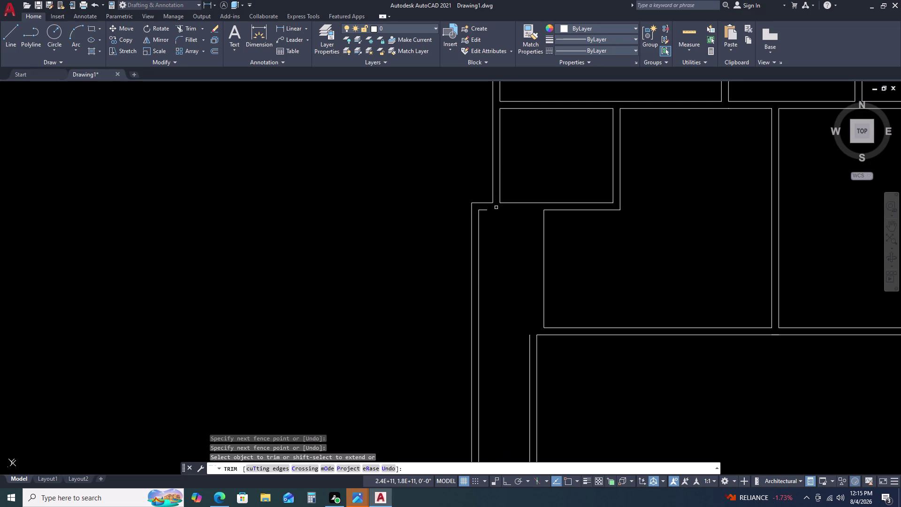
key(Escape)
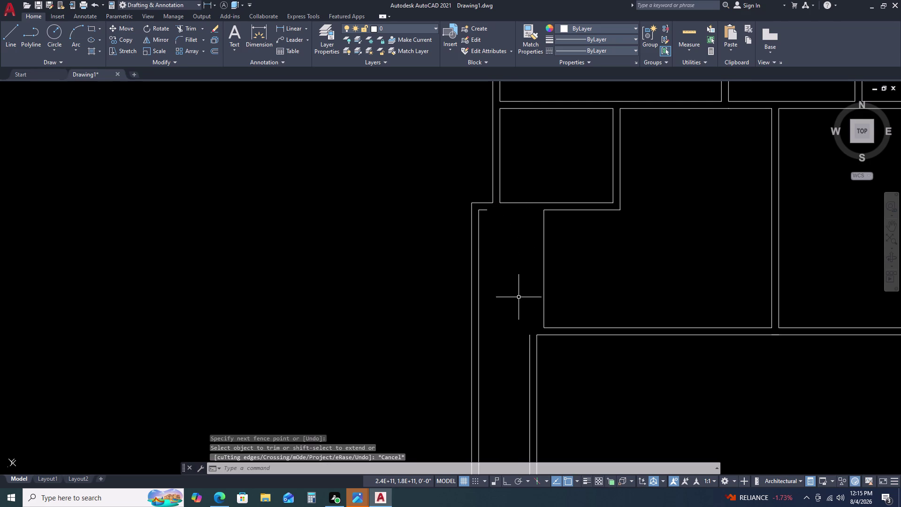
Draw a vertical wall line from the lower wall corner up to the corridor's top corner.
key(l)
key(space)
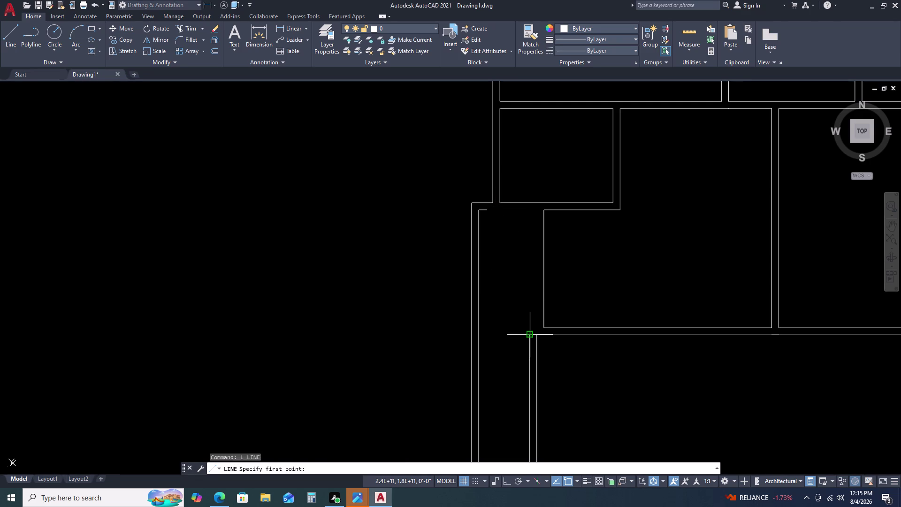
click(532, 333)
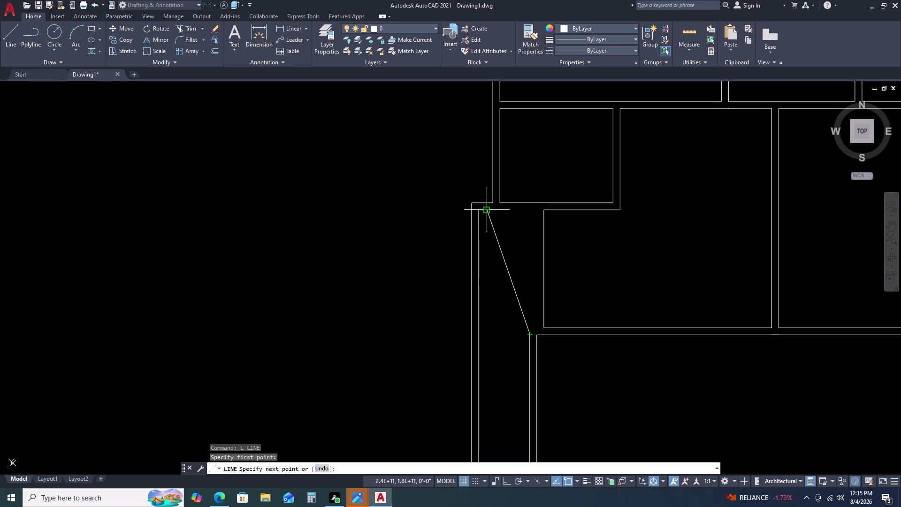
click(529, 211)
key(Escape)
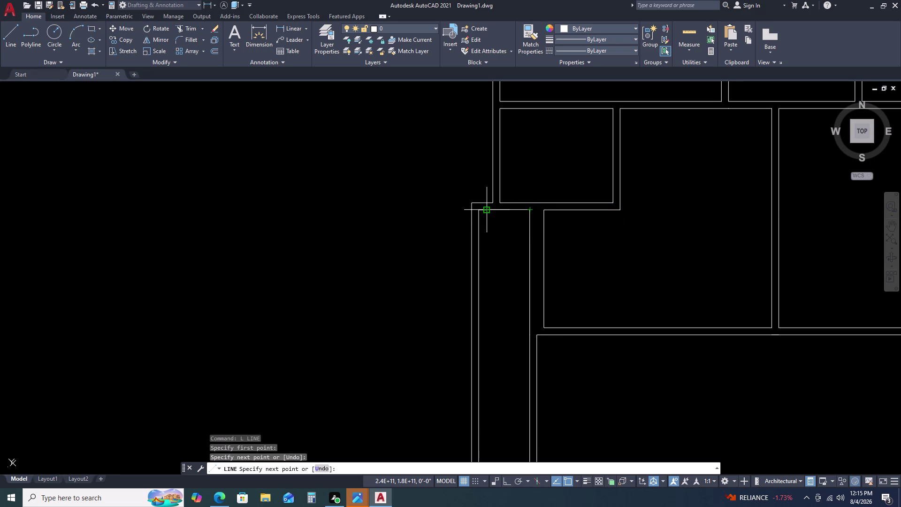
Extend the corridor's top wall line to the boundary wall.
key(e)
key(x)
key(space)
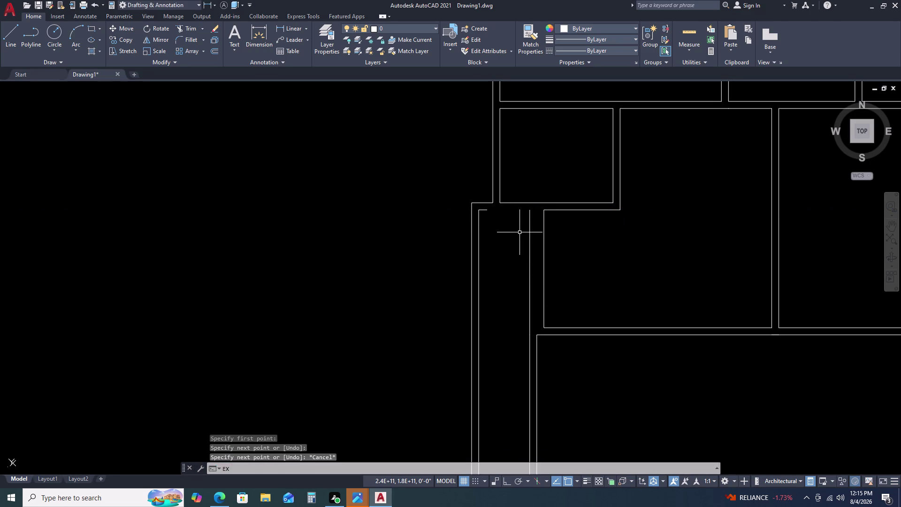
click(484, 210)
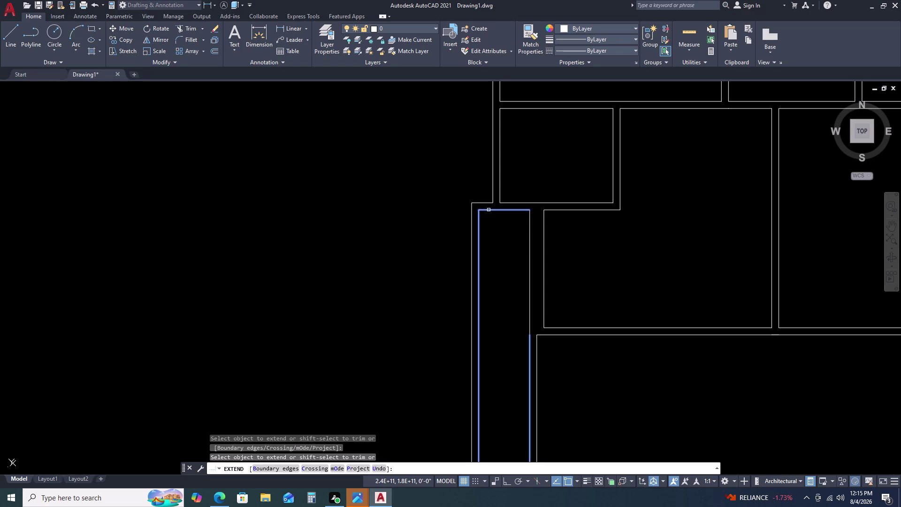
click(489, 210)
key(Escape)
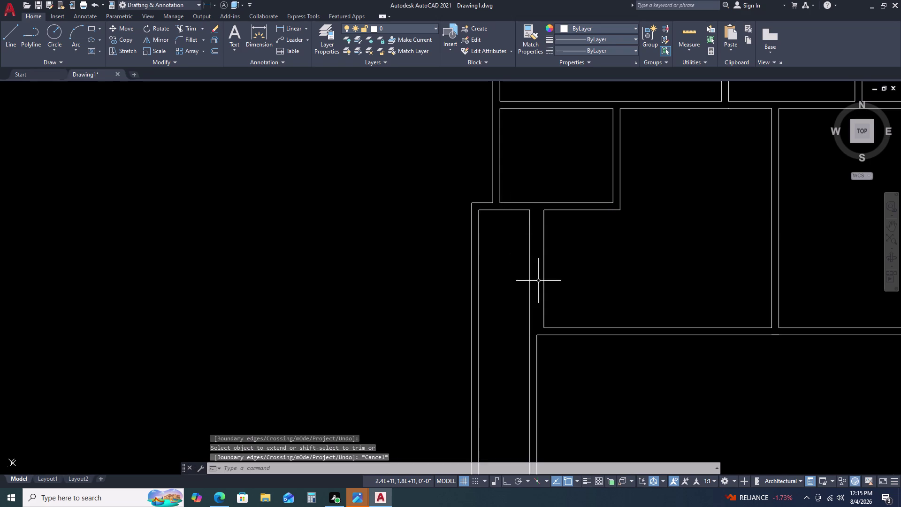
Erase the extra vertical wall line at the narrow room's junction.
click(529, 260)
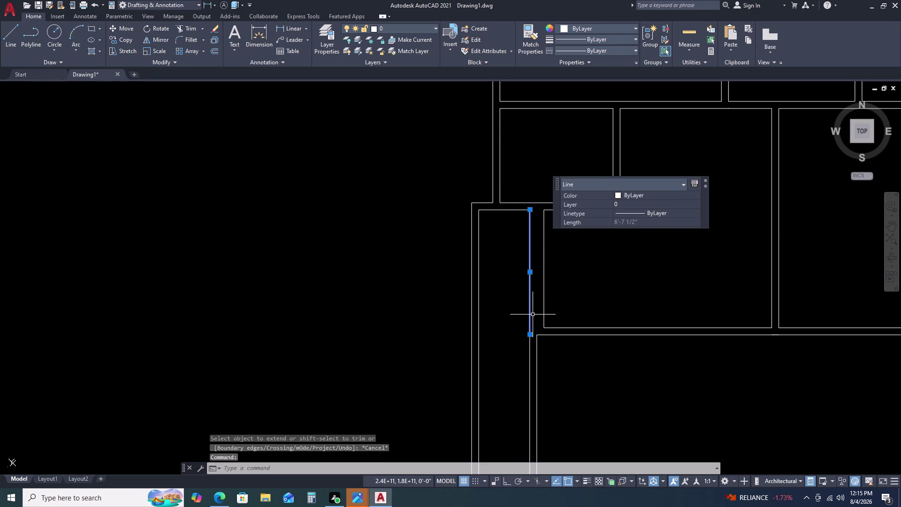
key(Delete)
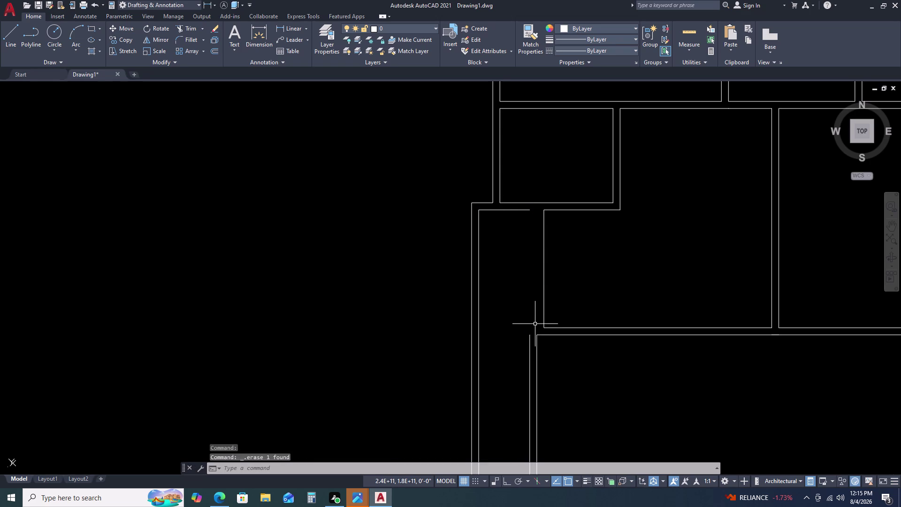
key(r)
key(BackSpace)
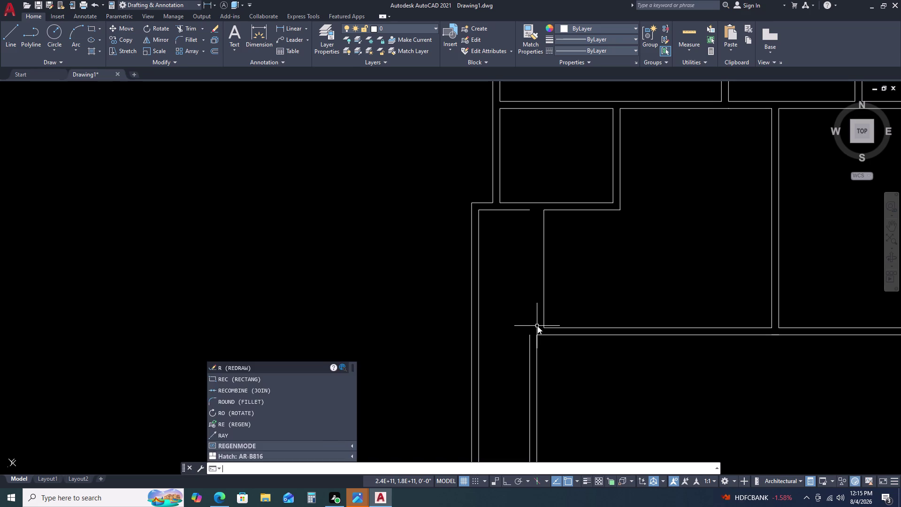
text(F)
key(space)
Fillet the corridor's top wall with the lower wall line so the corner closes cleanly.
double_click(527, 211)
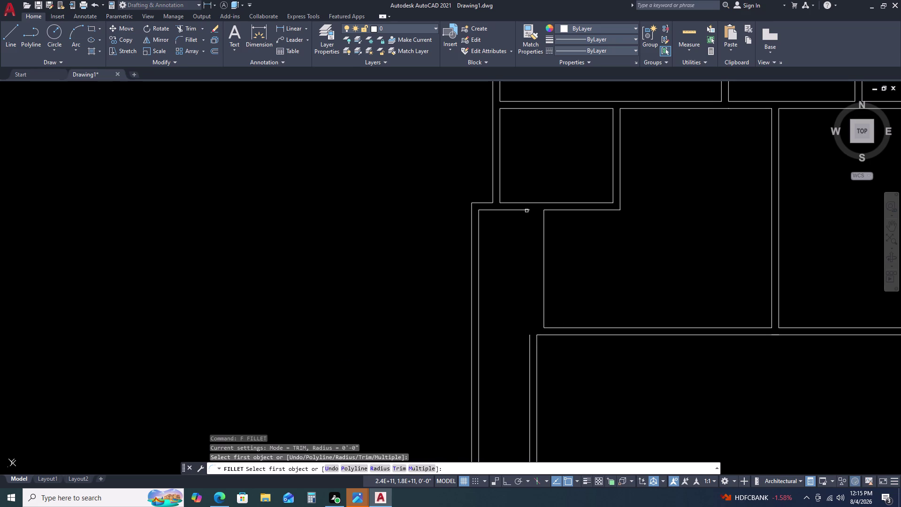
click(526, 211)
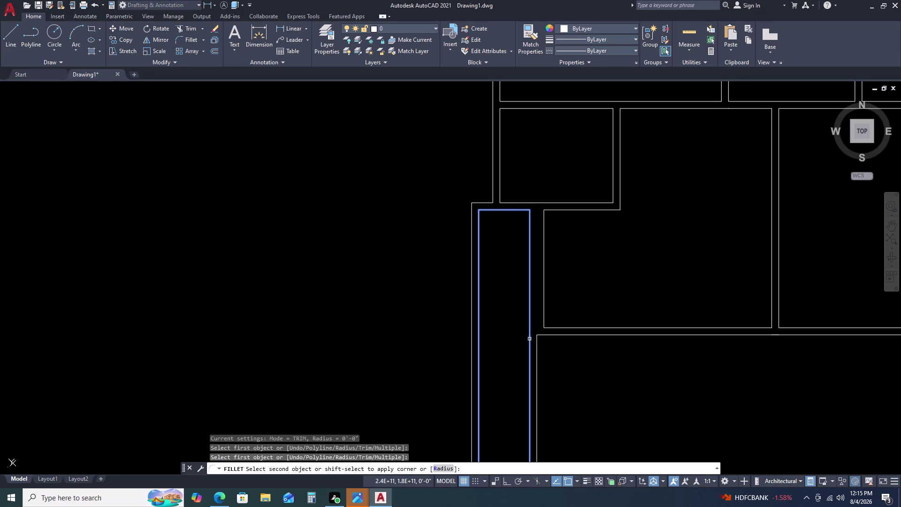
click(530, 340)
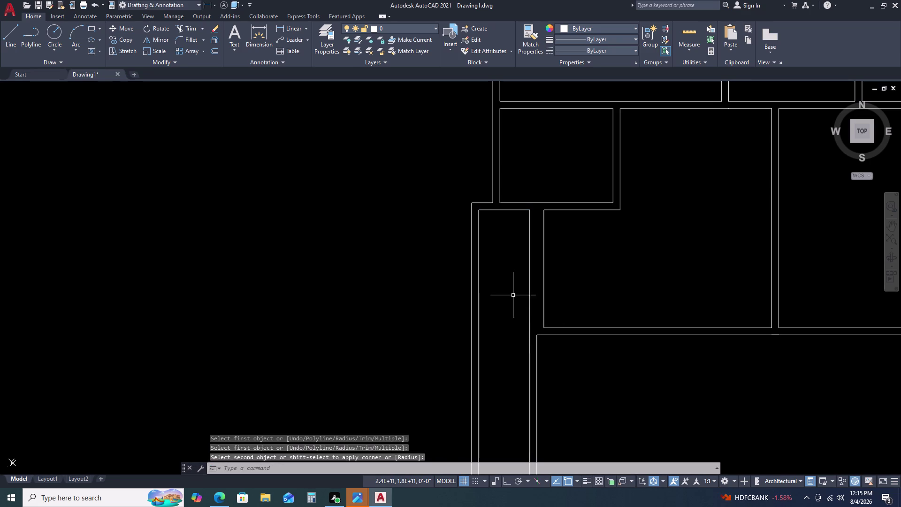
key(Escape)
scroll(down, 3)
middle_drag(526, 317, 519, 277)
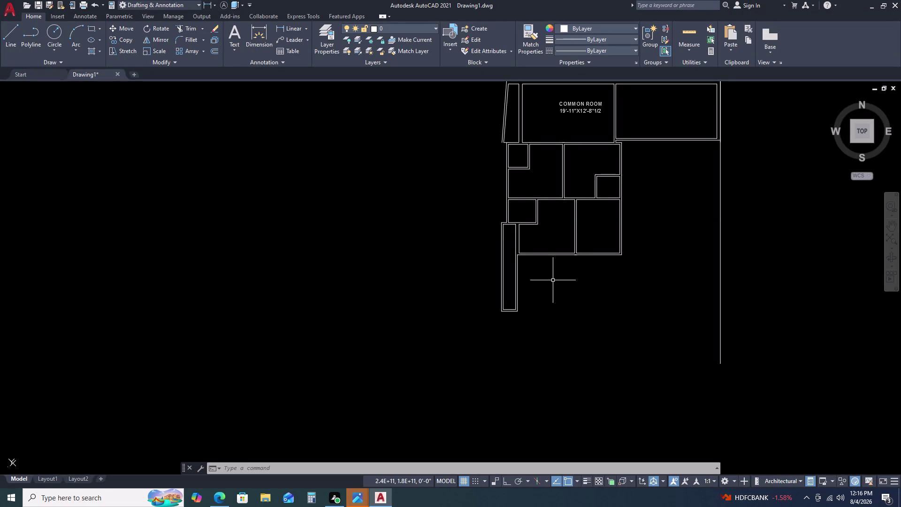
scroll(up, 3)
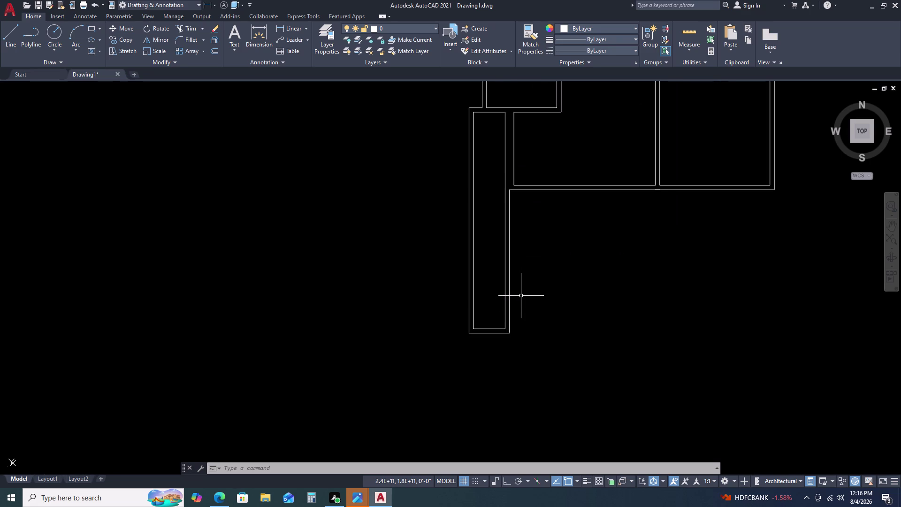
Start a rectangle beside the corridor's lower end, sized by dimensions, with length 7'.
text(RE)
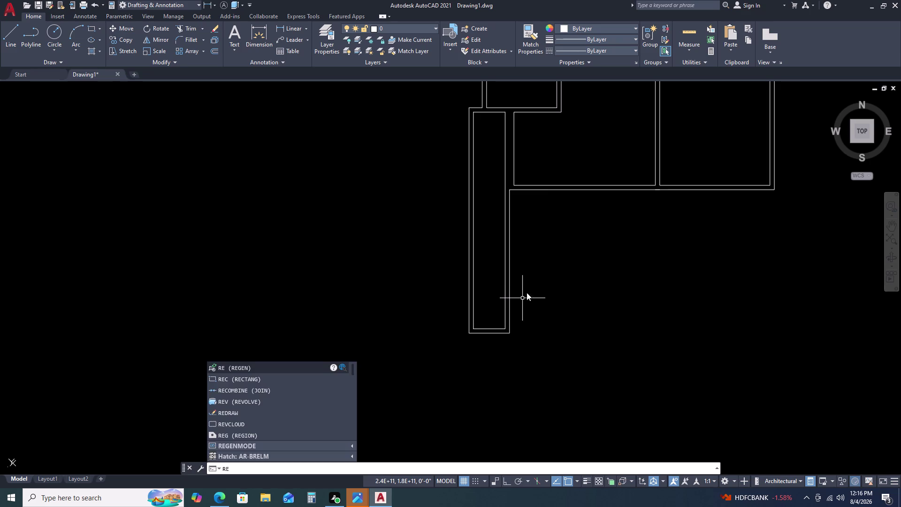
key(c)
key(space)
click(566, 239)
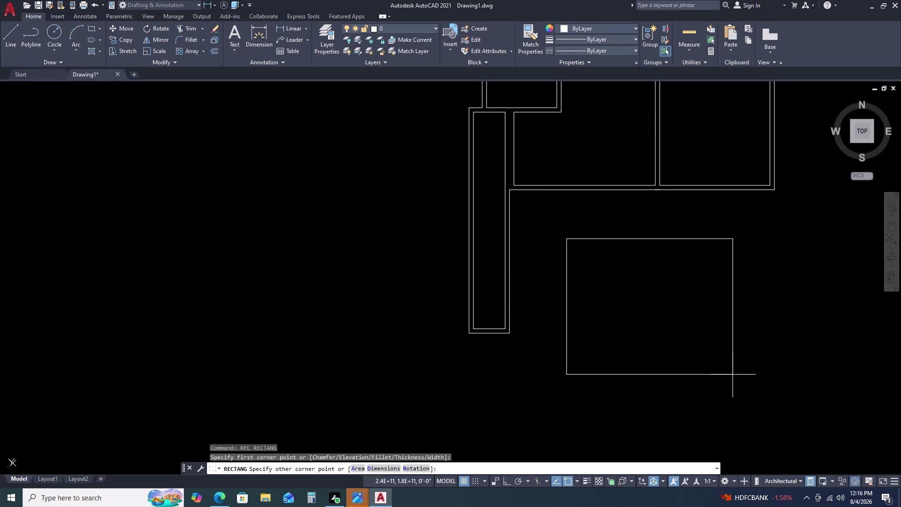
key(d)
key(space)
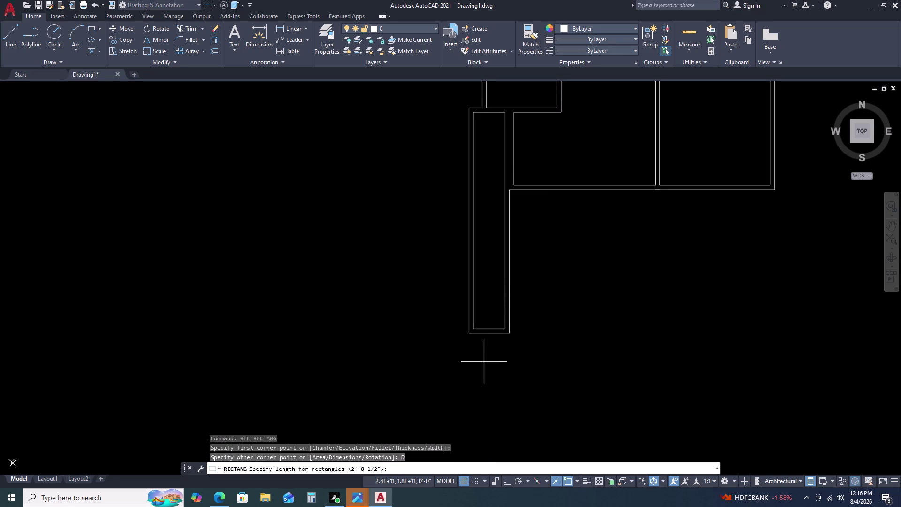
text(7)
text(')
key(Return)
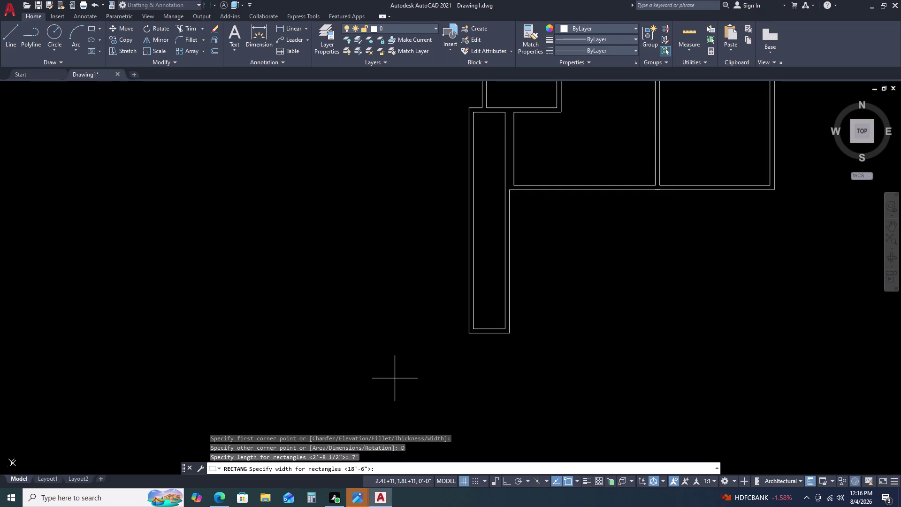
Enter the rectangle width as 11'-10.5", correcting the rejected first entry.
key(1)
key(1)
key(apostrophe)
text(10)
key(5)
key(Return)
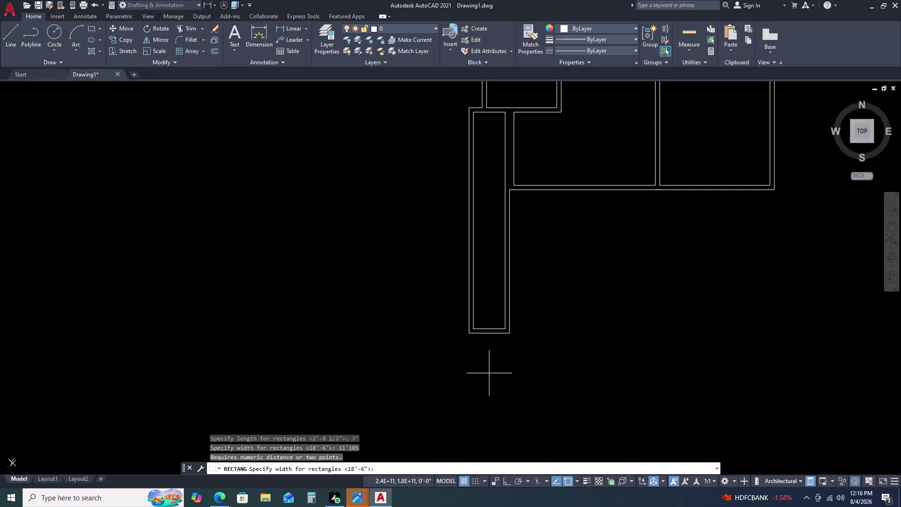
key(1)
text(0')
key(BackSpace)
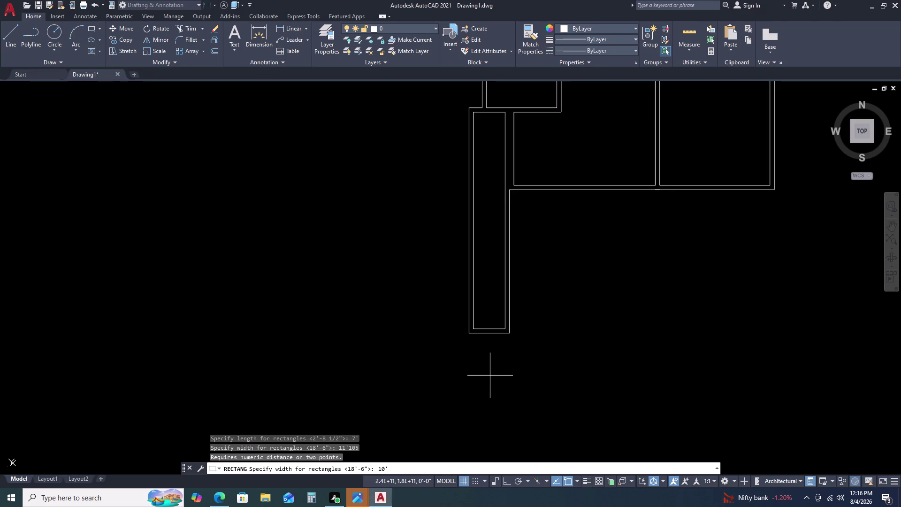
key(BackSpace)
text(1')
text(10.)
text(5)
key(space)
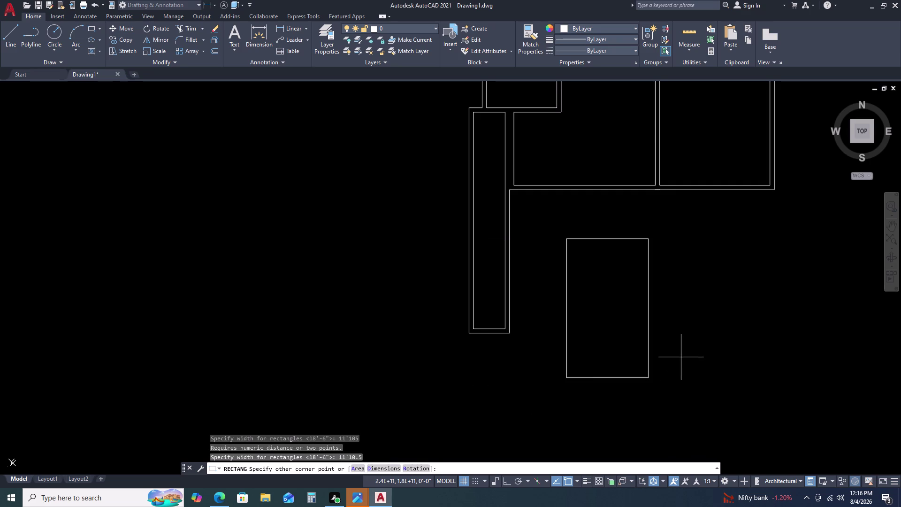
Place the 7' by 11'-10.5" rectangle and select it.
click(678, 341)
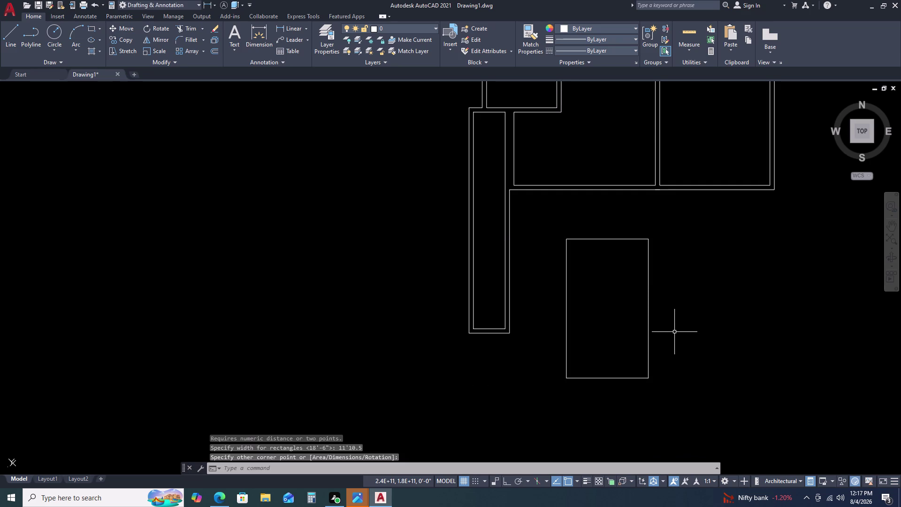
key(Escape)
click(642, 290)
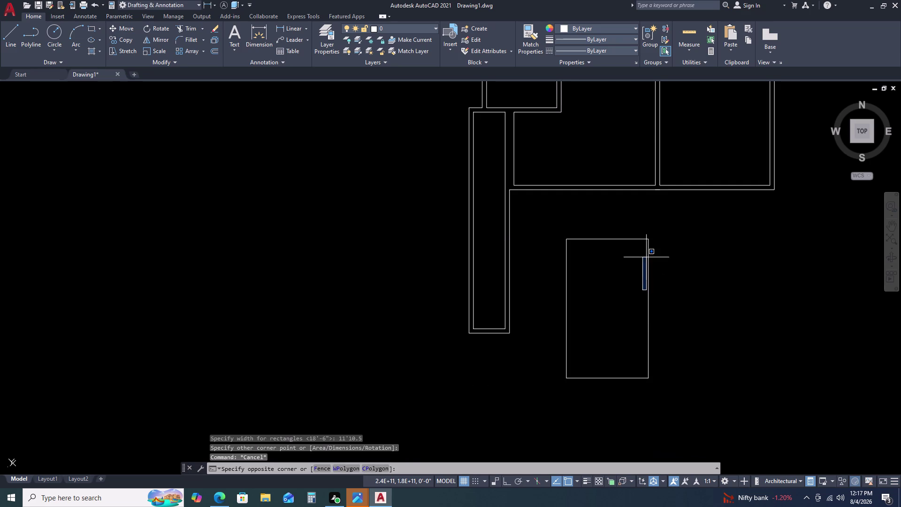
click(646, 256)
click(649, 254)
text(O)
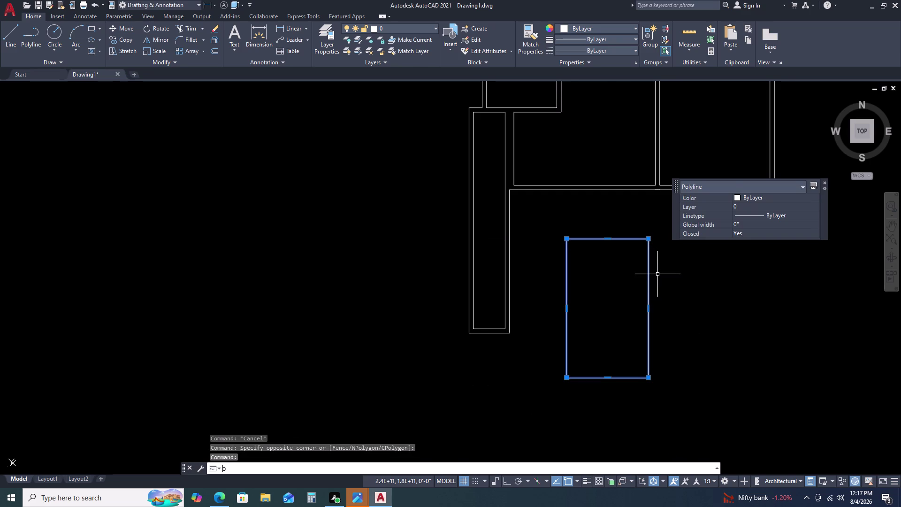
key(space)
text(4.)
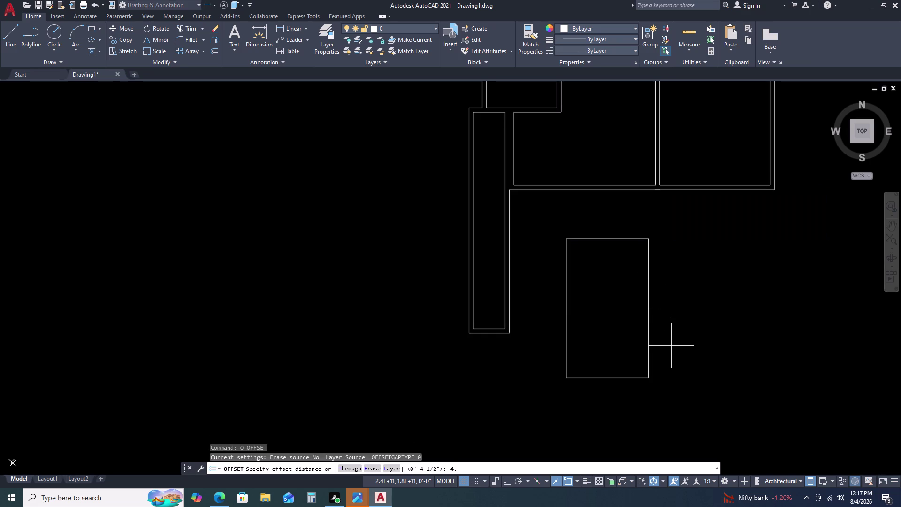
text(58)
key(BackSpace)
key(BackSpace)
key(BackSpace)
key(BackSpace)
key(5)
key(Return)
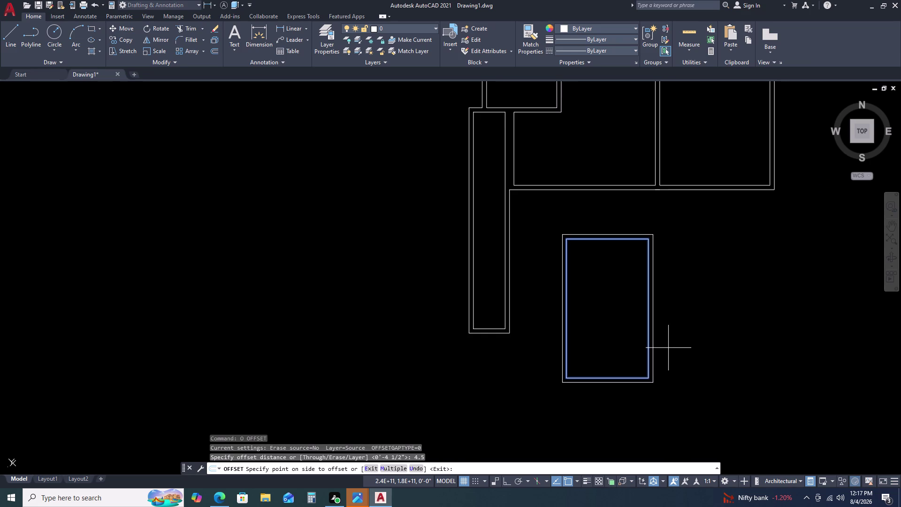
double_click(666, 367)
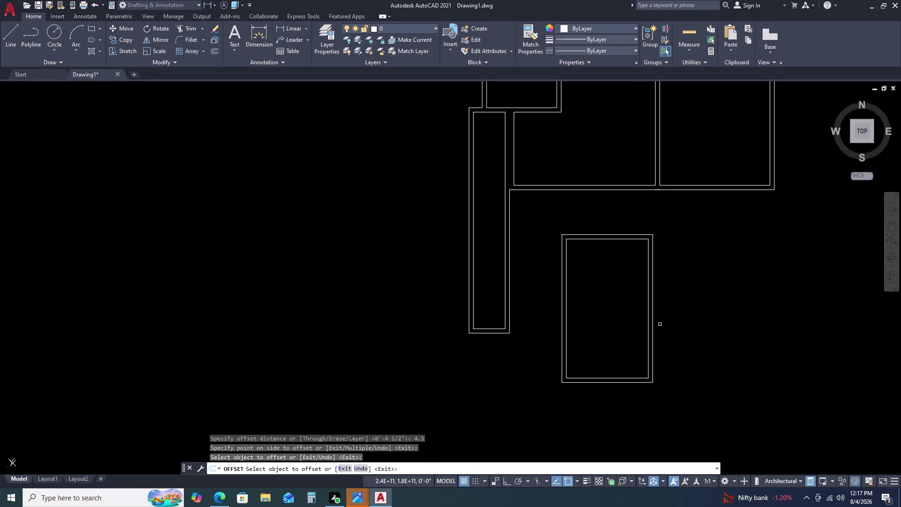
scroll(down, 3)
scroll(down, 3)
click(674, 348)
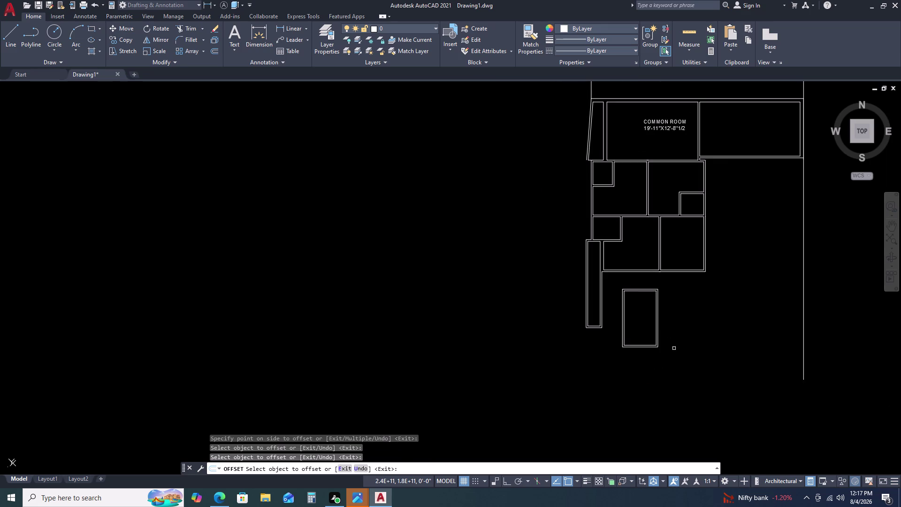
key(Escape)
scroll(up, 3)
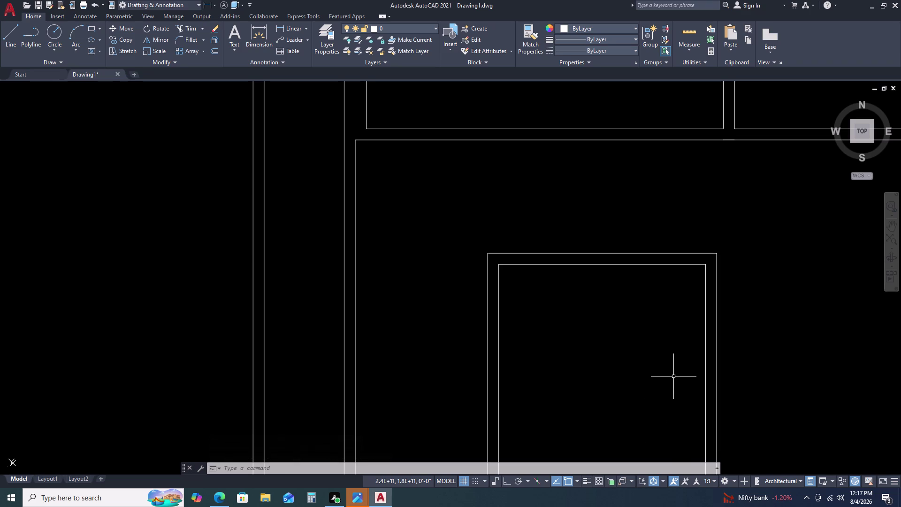
double_click(731, 249)
click(621, 330)
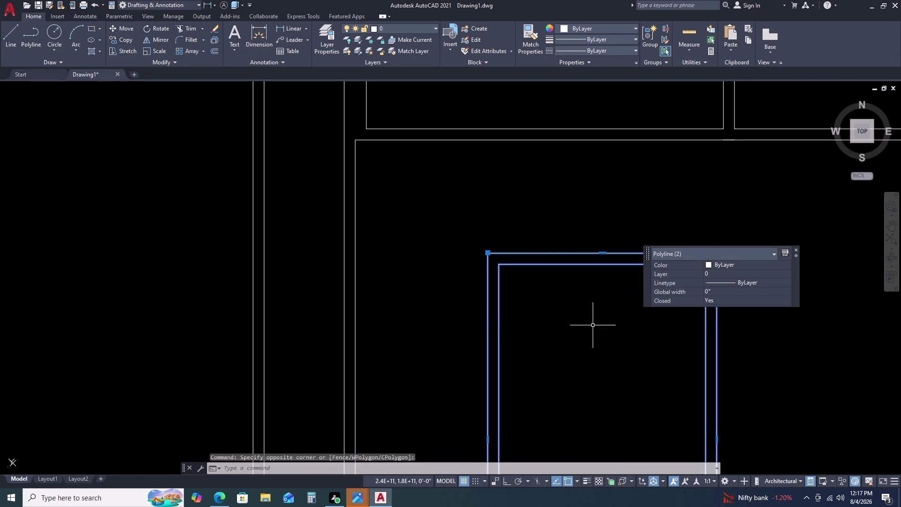
scroll(down, 3)
middle_drag(637, 405, 566, 353)
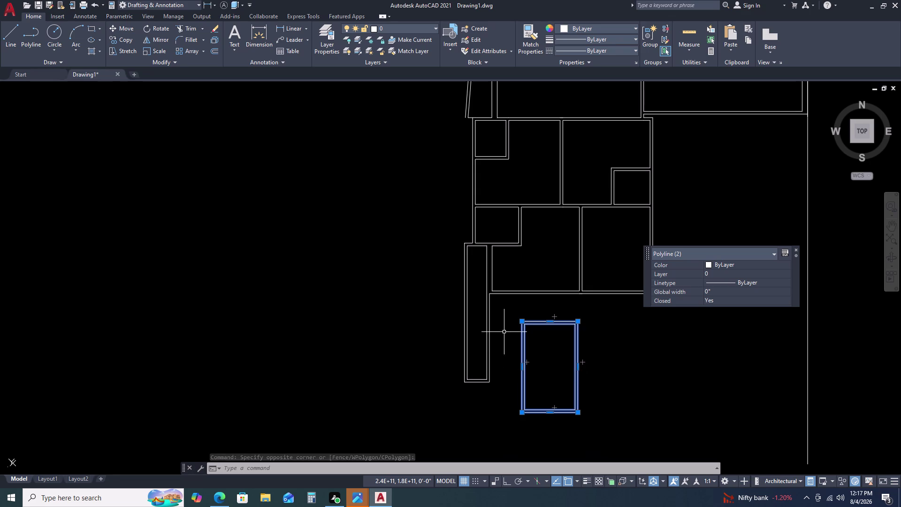
scroll(up, 3)
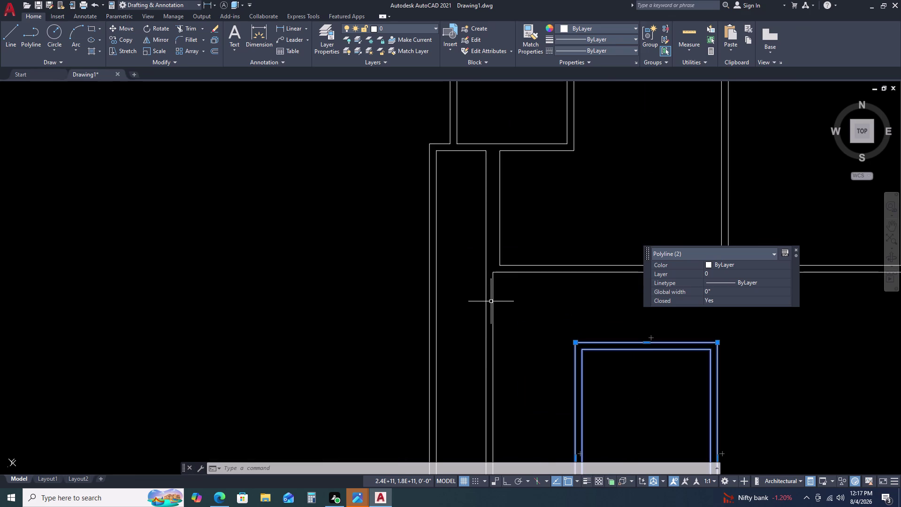
click(493, 294)
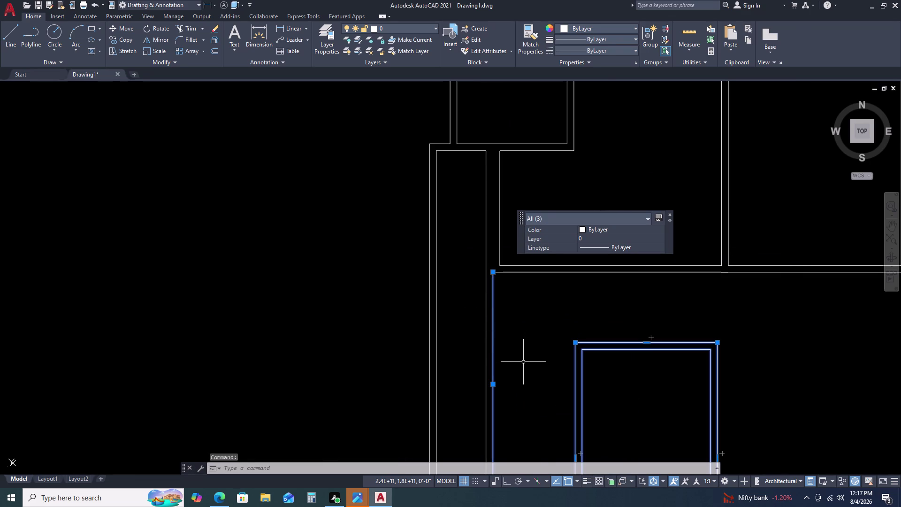
Offset the wall line by 4.5 beside the copied room.
key(o)
key(space)
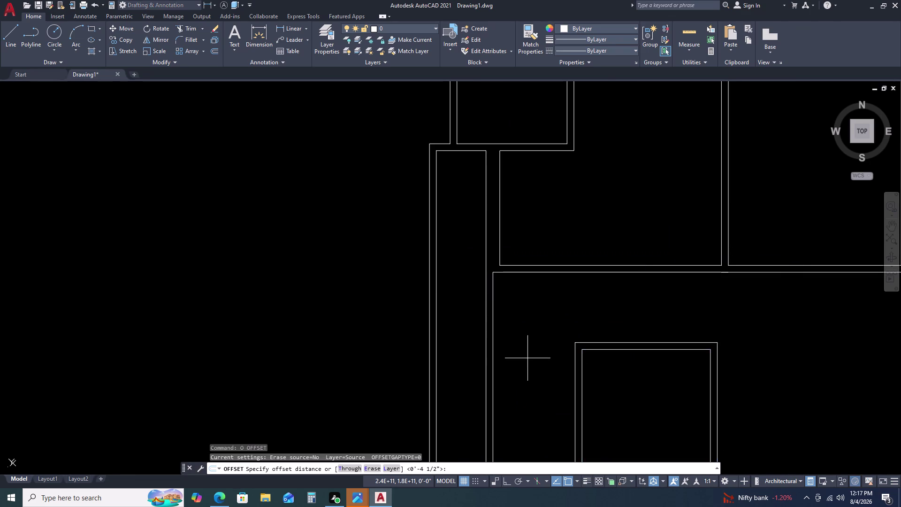
text(4.5)
key(Return)
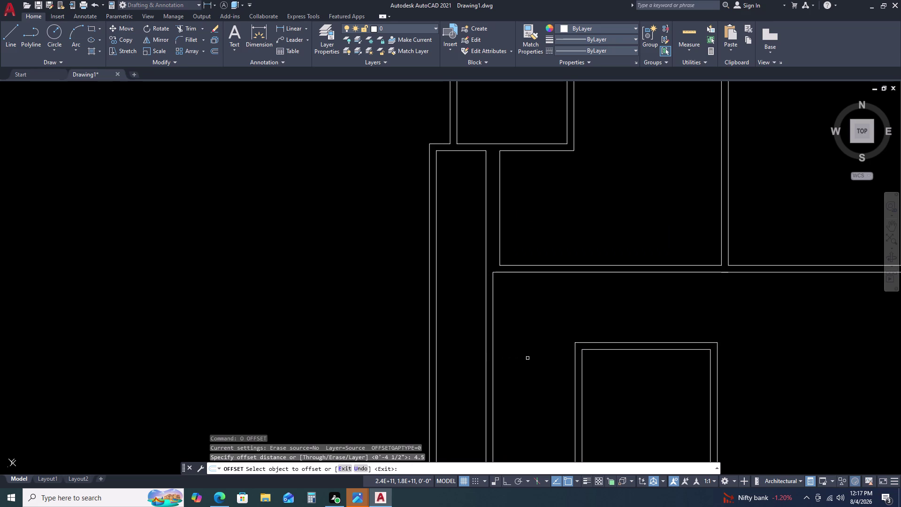
text(4.)
text(5)
key(Return)
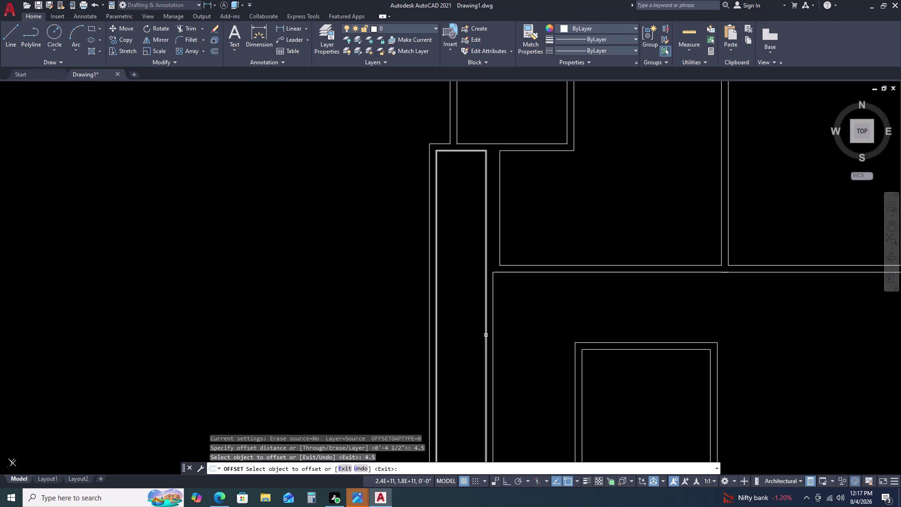
click(492, 329)
click(502, 330)
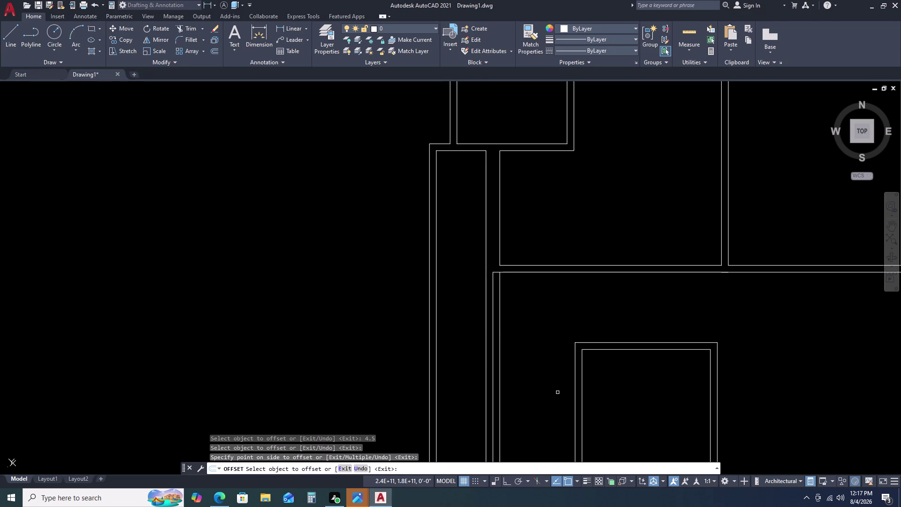
key(Escape)
Erase the leftover vertical line, then start a trim and cancel it.
click(492, 325)
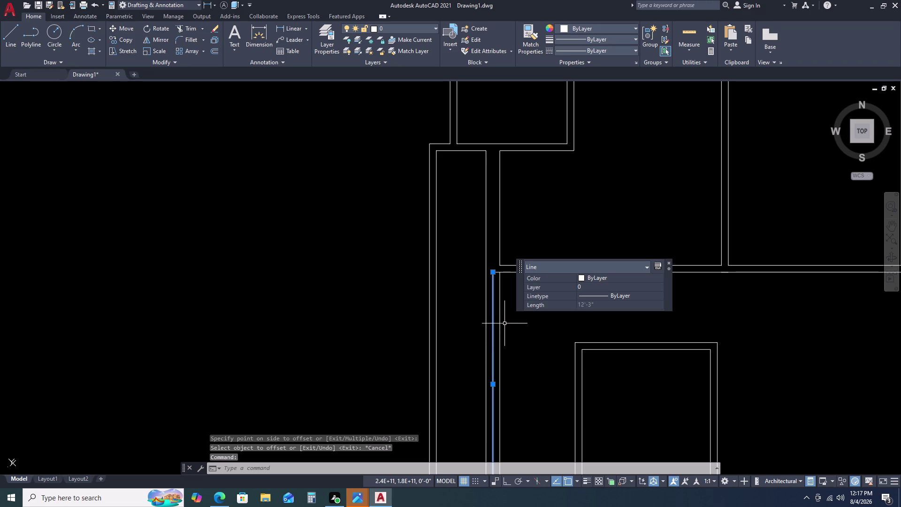
key(Delete)
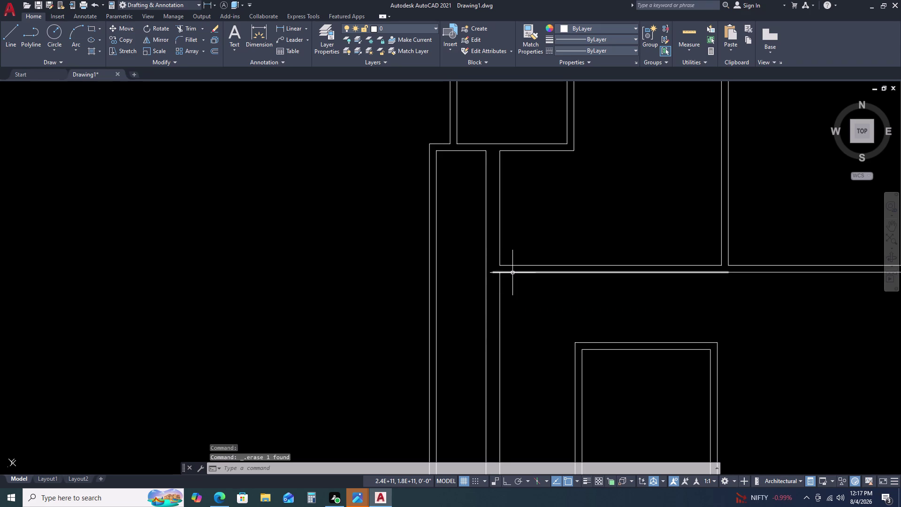
key(t)
text(R)
key(space)
click(497, 272)
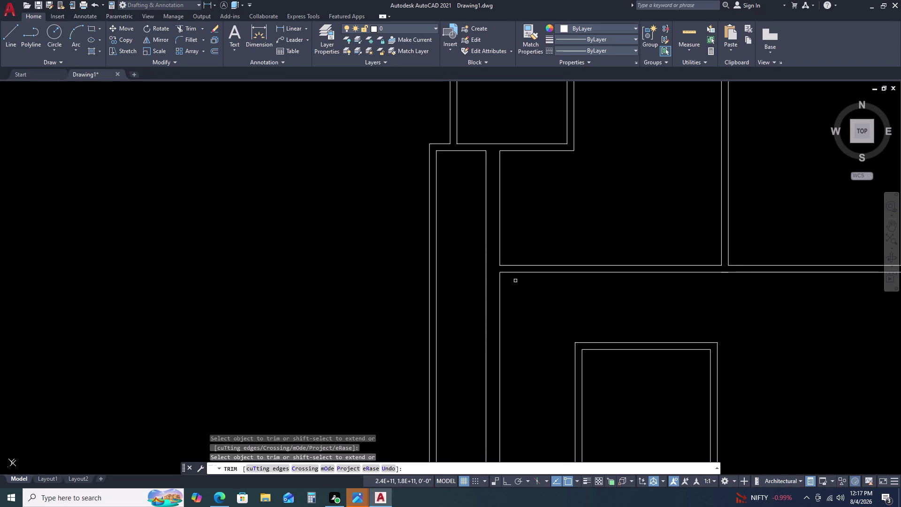
scroll(down, 3)
key(Escape)
scroll(up, 3)
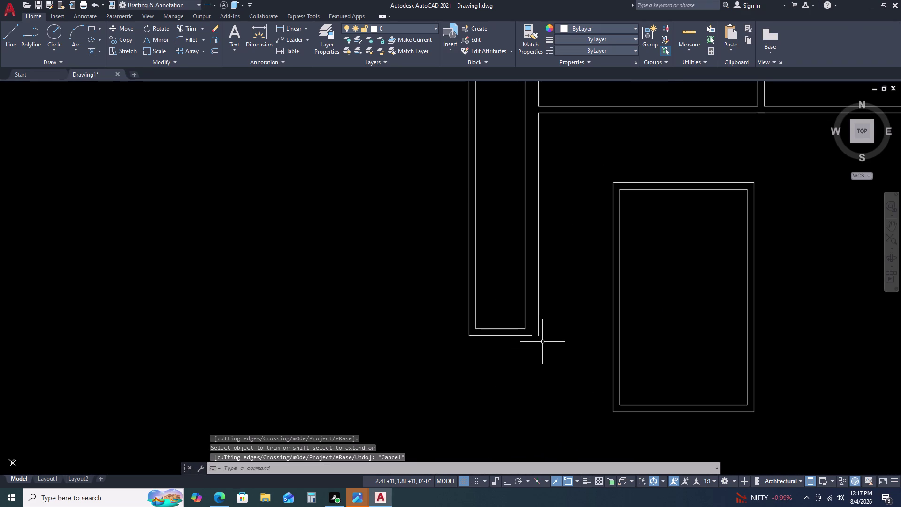
Try filleting the bottom wall line, cancel, and select the copied room block.
text(F)
key(space)
double_click(528, 334)
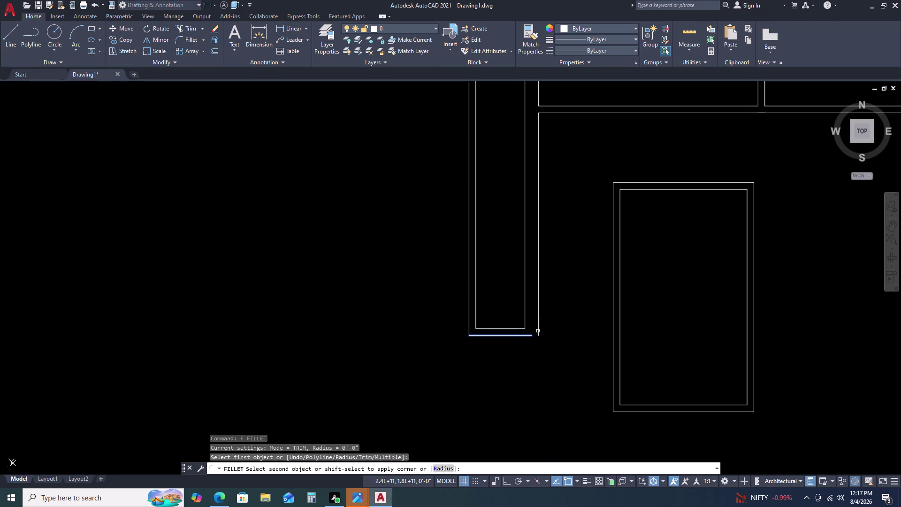
click(538, 330)
key(Escape)
scroll(down, 3)
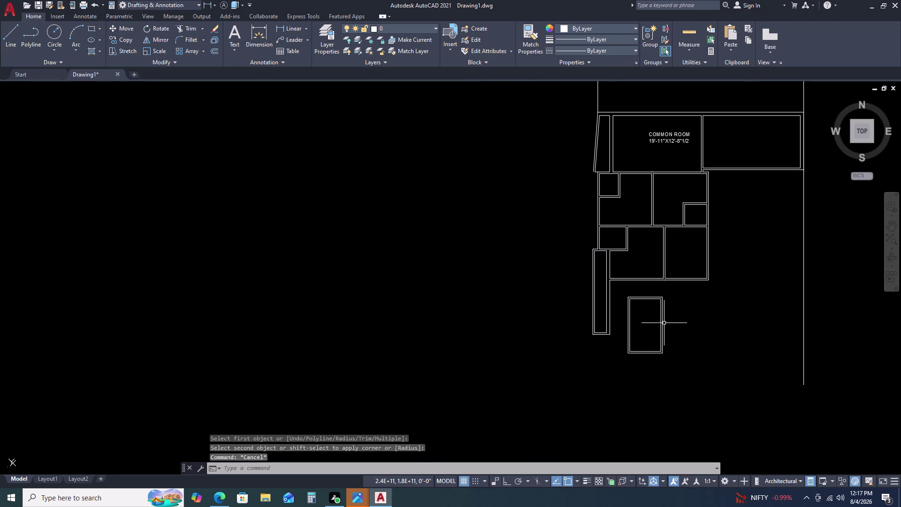
click(669, 306)
click(625, 322)
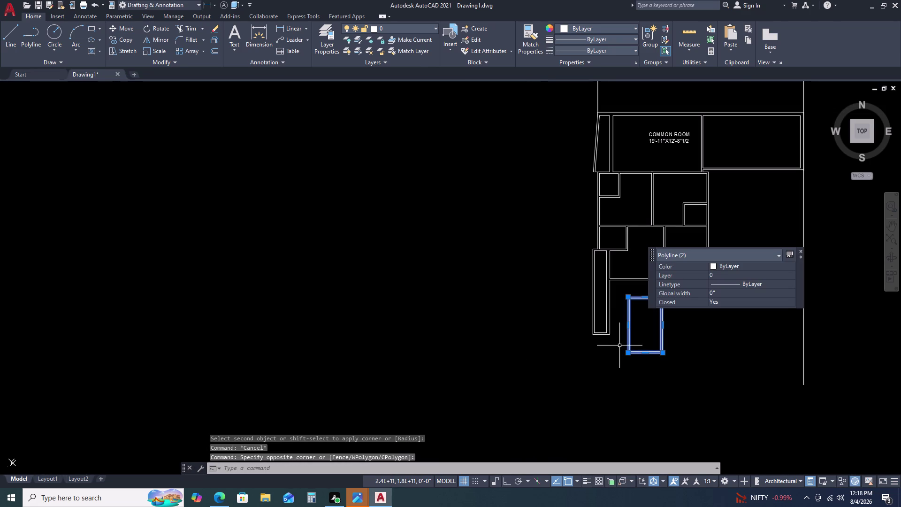
key(Escape)
key(l)
key(space)
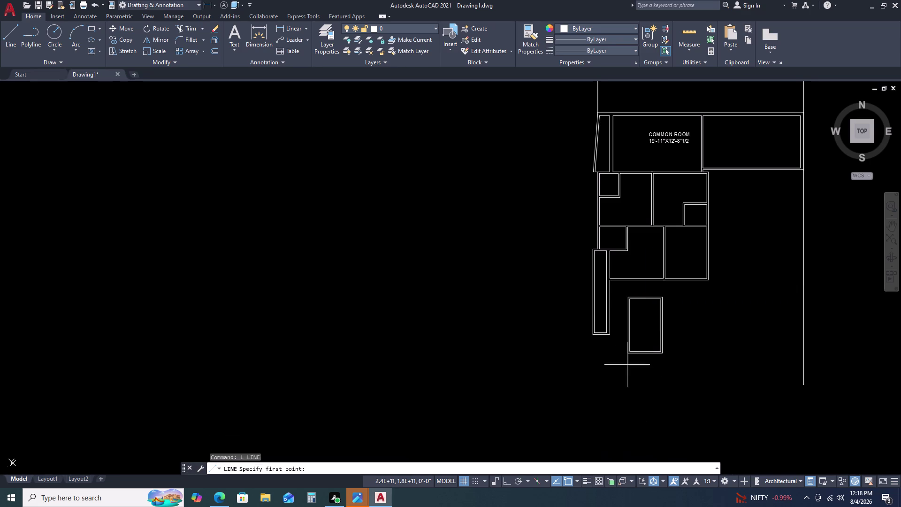
scroll(up, 3)
double_click(522, 278)
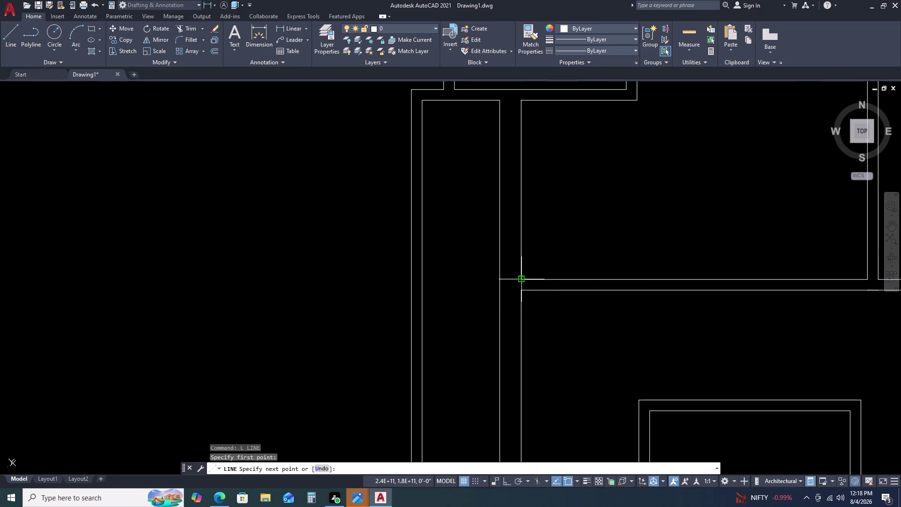
click(500, 281)
key(Escape)
scroll(down, 3)
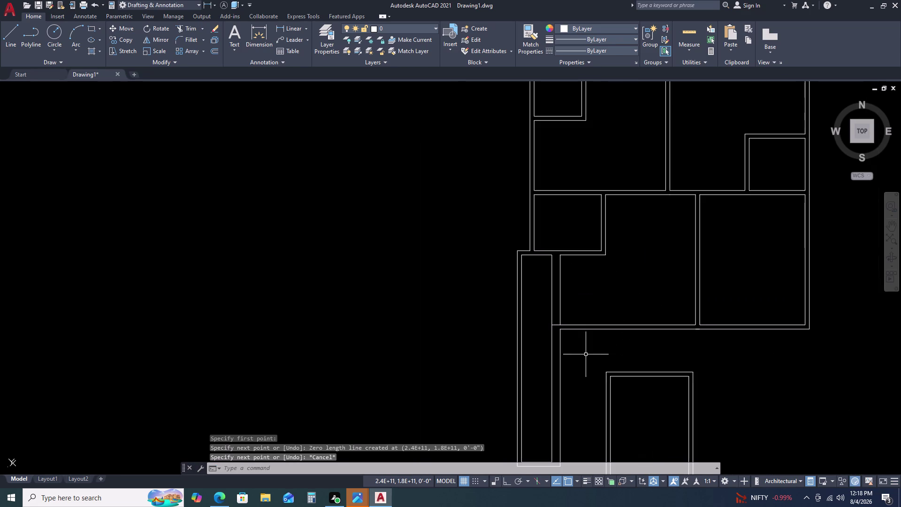
middle_drag(616, 375, 612, 367)
middle_drag(603, 345, 601, 339)
middle_click(598, 322)
middle_drag(671, 371, 648, 332)
click(669, 314)
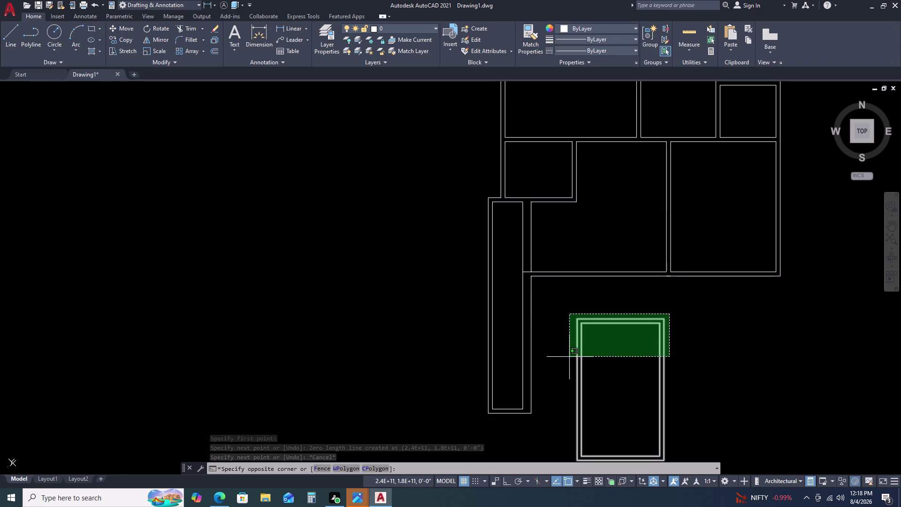
click(571, 359)
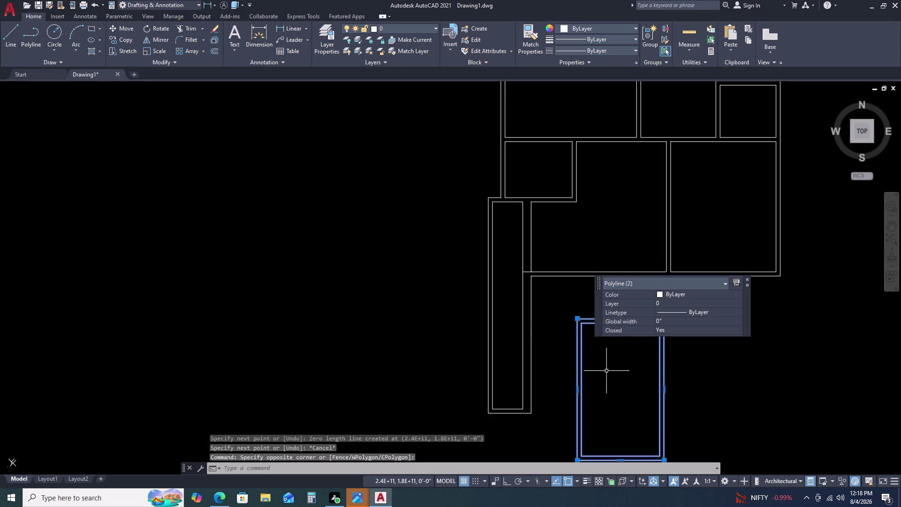
key(m)
key(space)
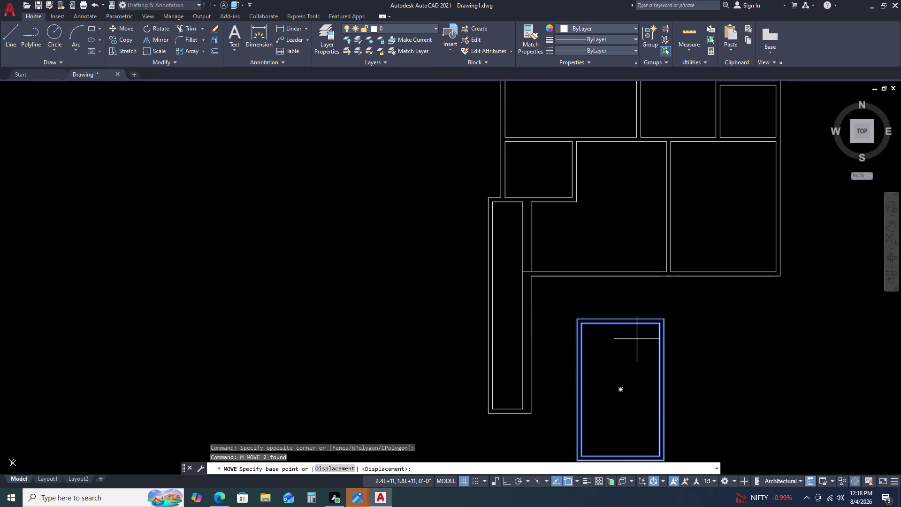
drag(557, 330, 547, 322)
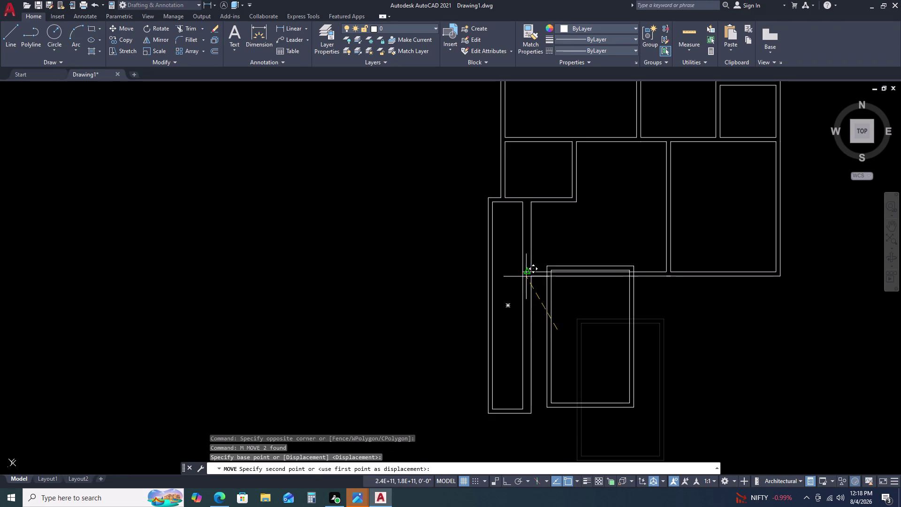
key(Escape)
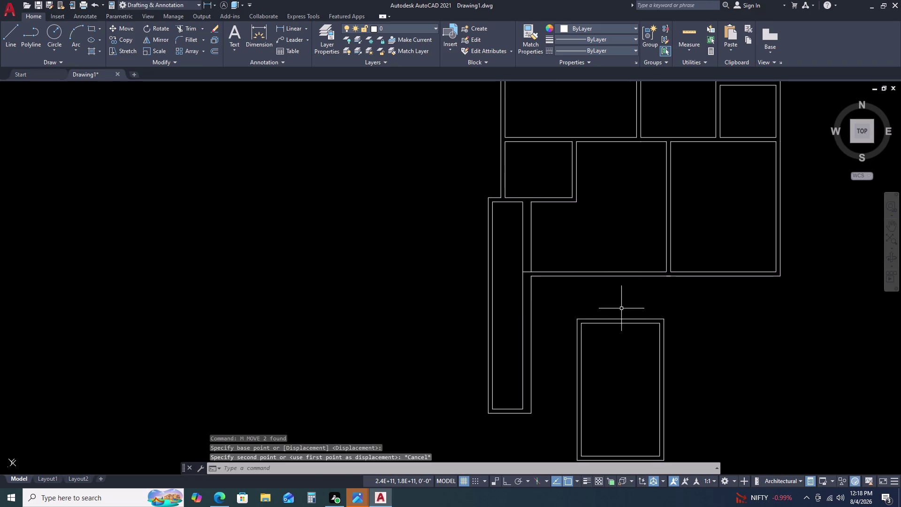
click(622, 308)
click(598, 342)
key(m)
key(space)
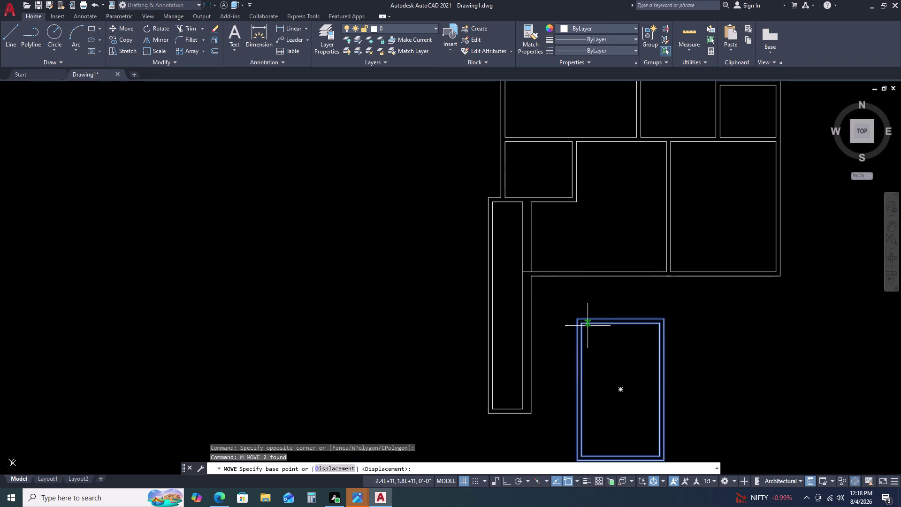
click(584, 324)
scroll(up, 3)
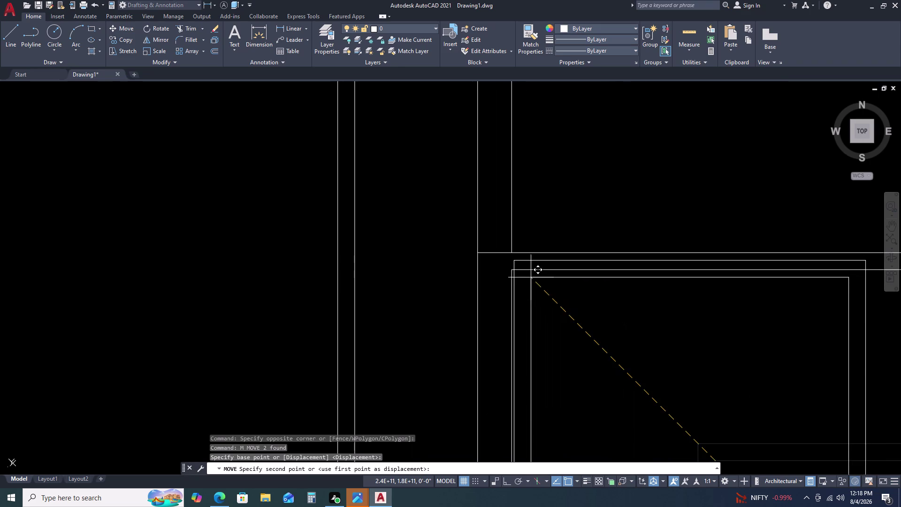
click(509, 270)
key(Escape)
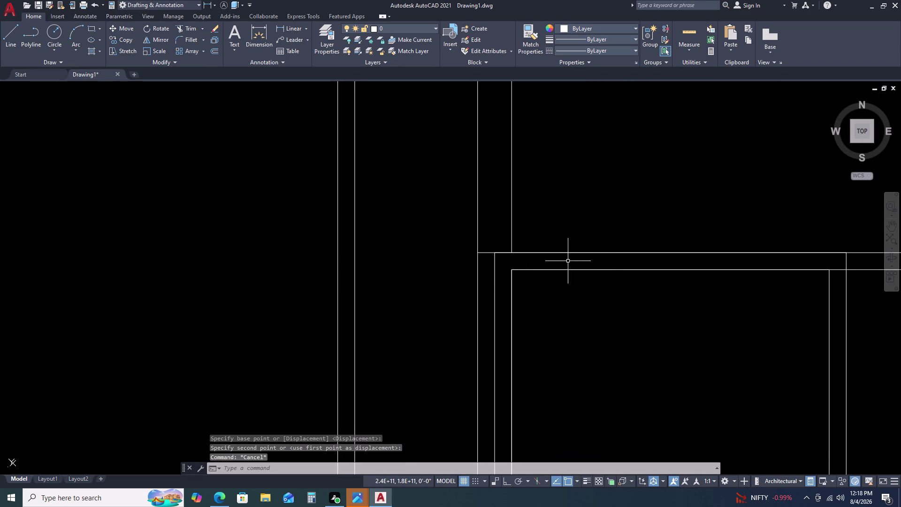
click(513, 295)
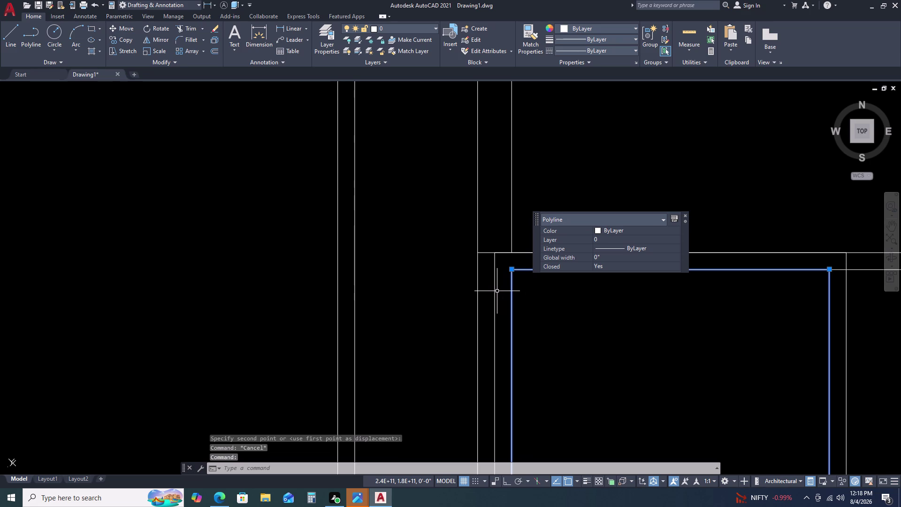
Explode the selected room outlines with X, then delete the stray corner lines.
click(496, 292)
click(493, 295)
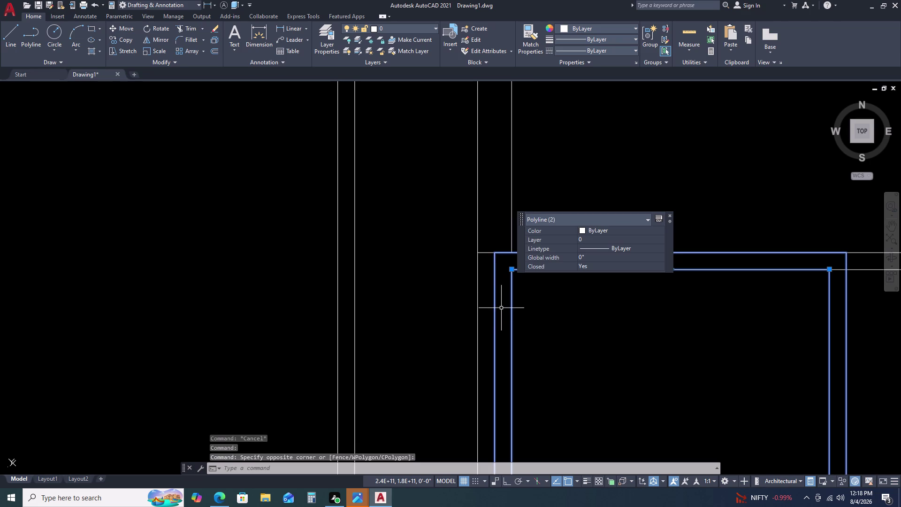
text(X)
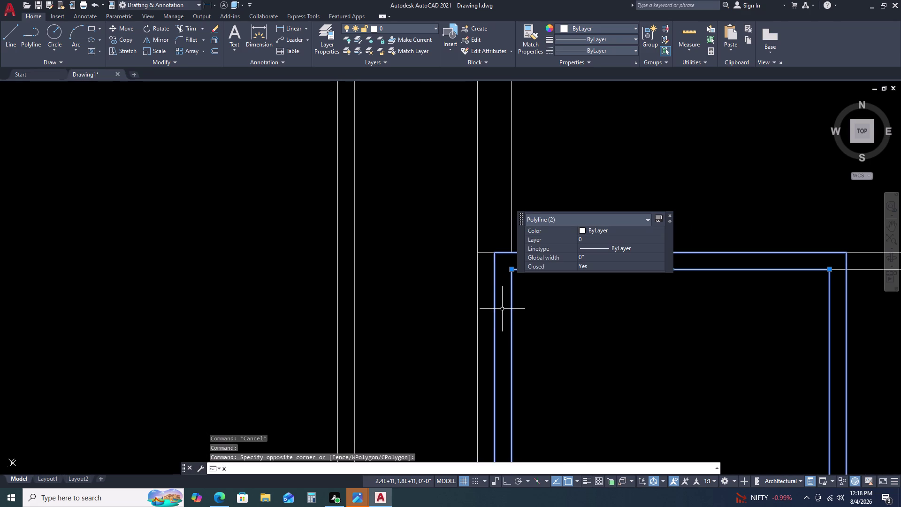
key(space)
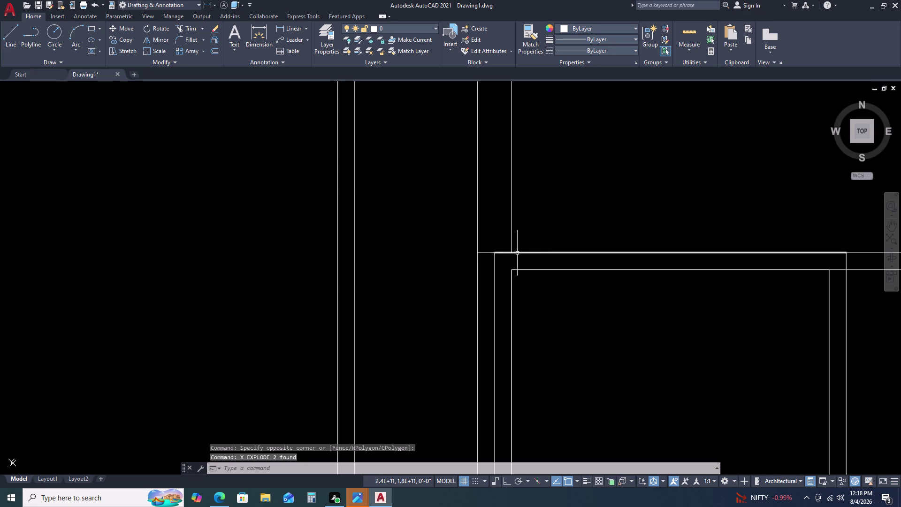
click(524, 252)
key(Delete)
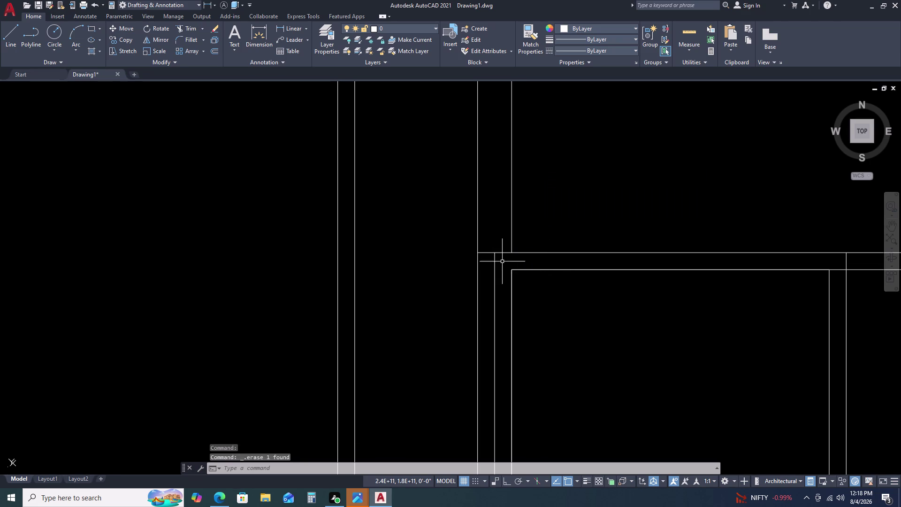
click(496, 266)
key(Delete)
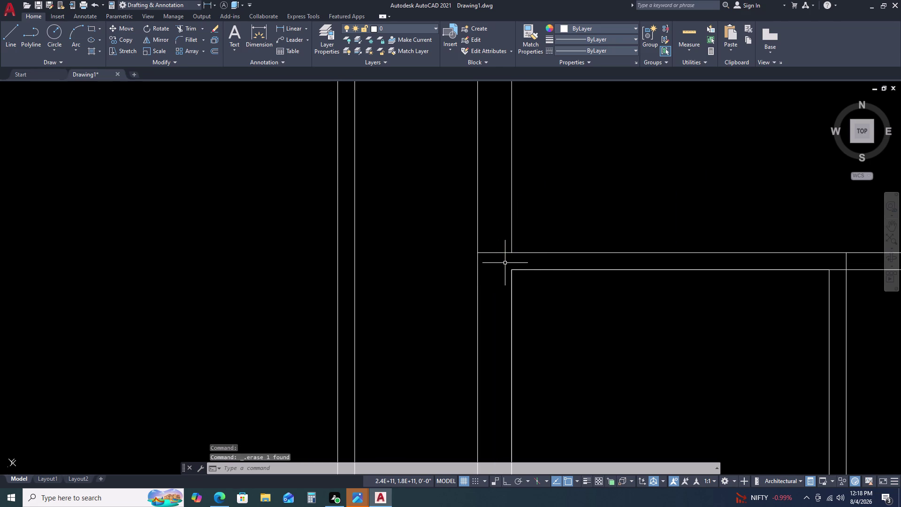
Delete the remaining stray line pieces, including the vertical line in the lower room.
scroll(down, 3)
scroll(up, 3)
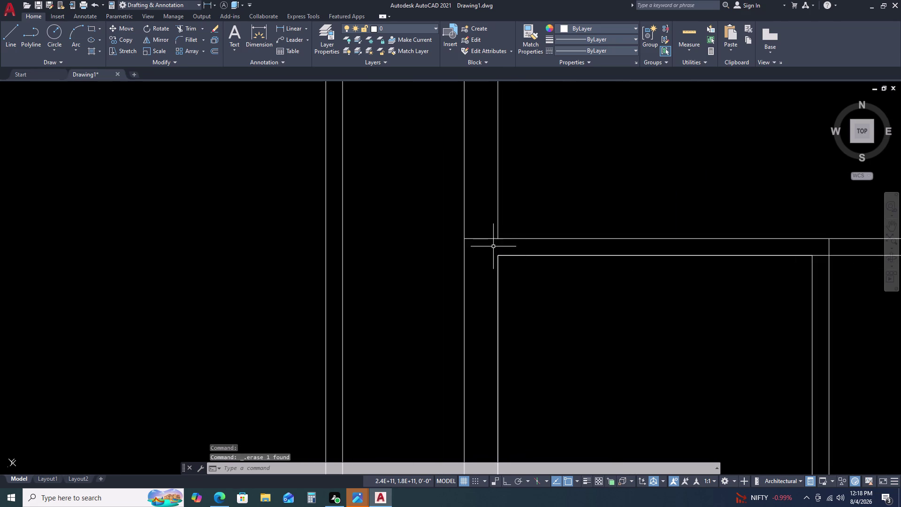
click(484, 239)
key(Delete)
scroll(down, 3)
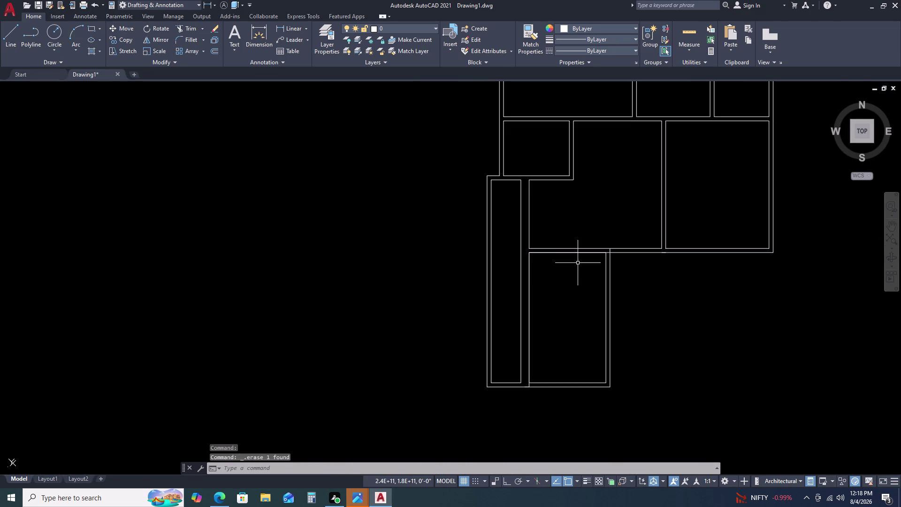
scroll(up, 3)
click(599, 231)
key(Delete)
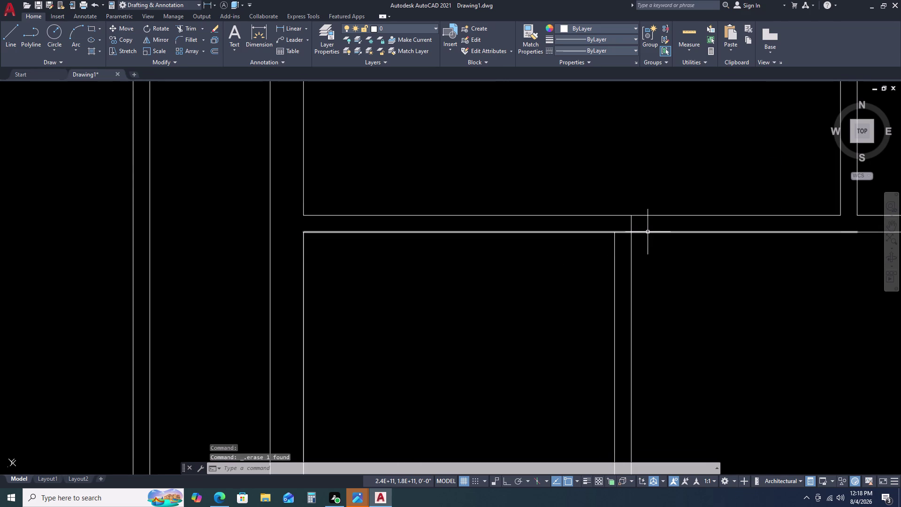
scroll(down, 3)
key(Escape)
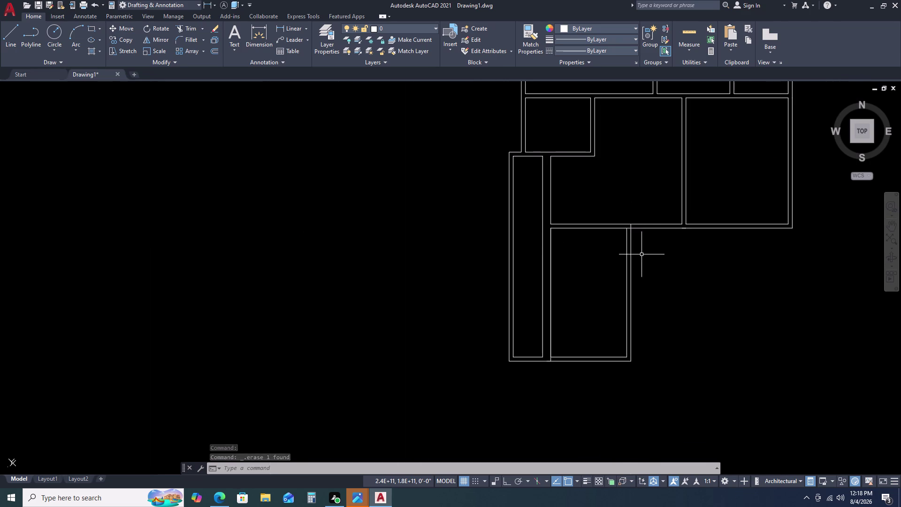
scroll(up, 3)
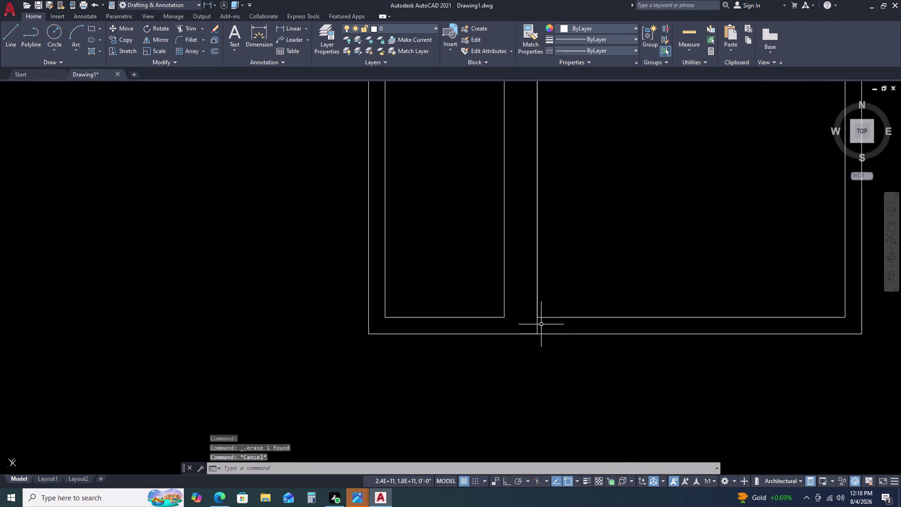
click(537, 314)
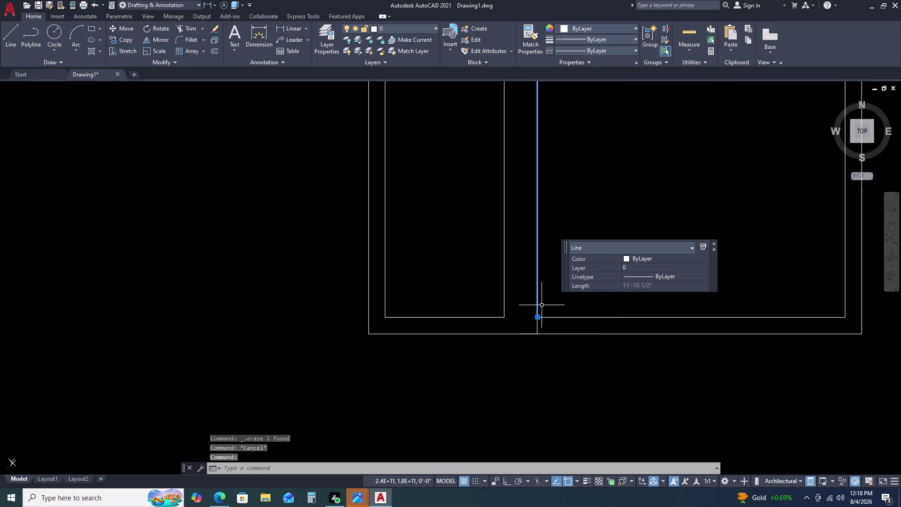
key(Delete)
scroll(down, 3)
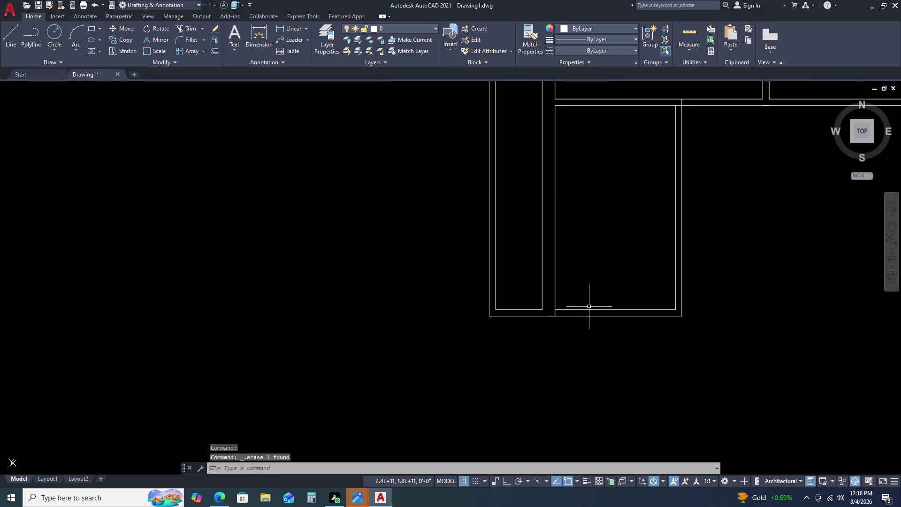
Trim the overlapping wall pieces at the corner and the junction with TR.
text(TR)
key(space)
scroll(up, 3)
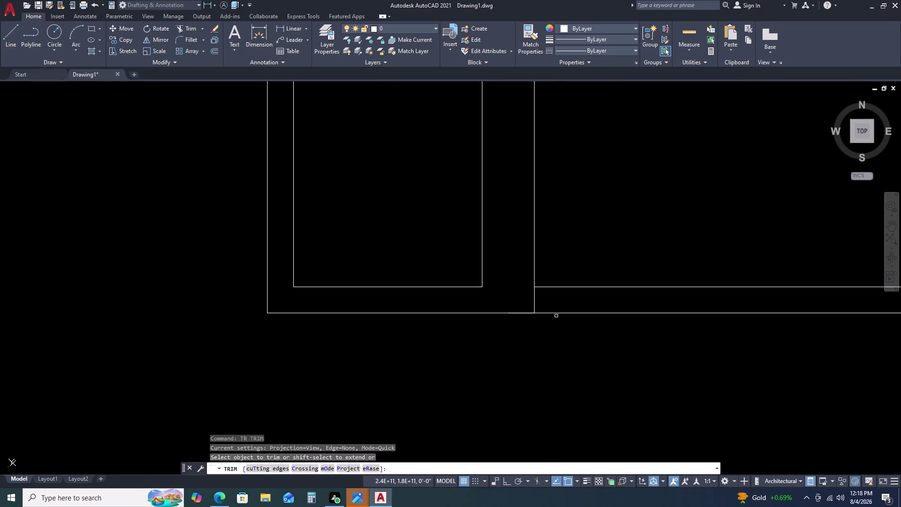
click(534, 296)
scroll(down, 3)
scroll(up, 3)
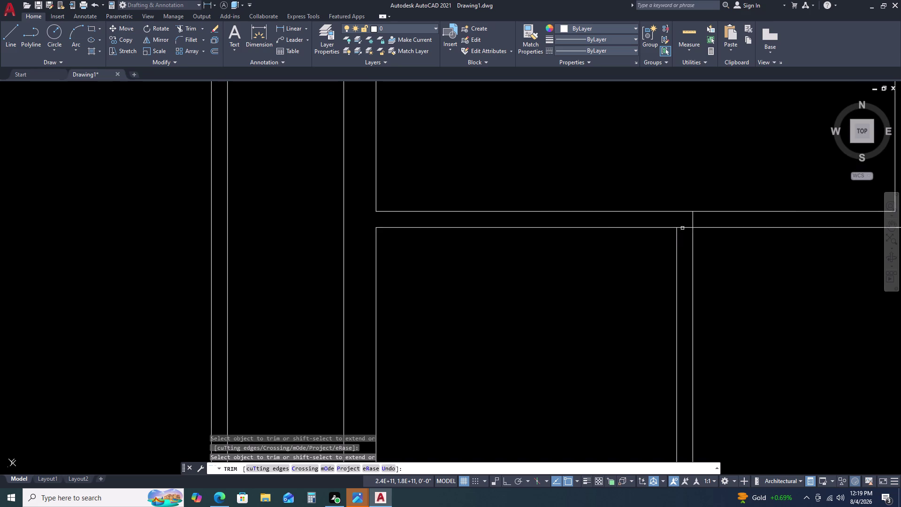
click(682, 228)
click(693, 217)
scroll(down, 3)
key(Escape)
scroll(down, 3)
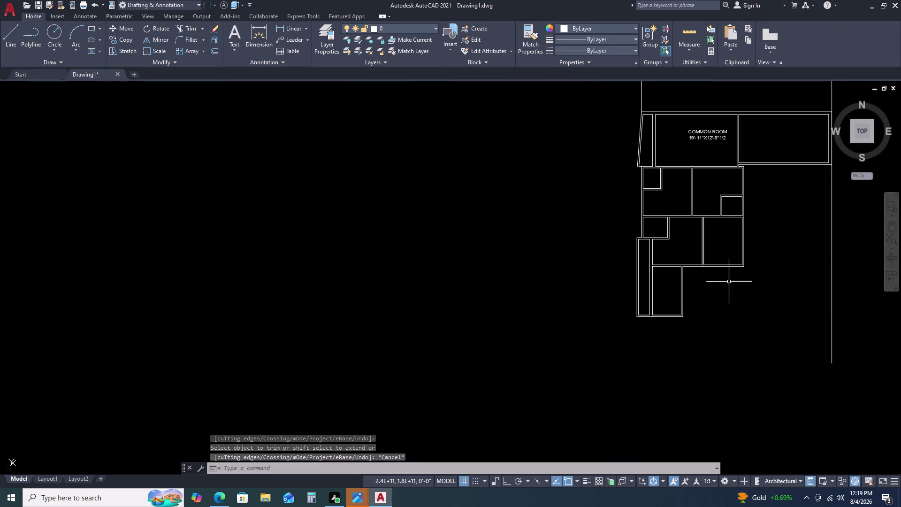
middle_drag(689, 304, 652, 289)
middle_click(562, 287)
middle_drag(607, 271, 593, 270)
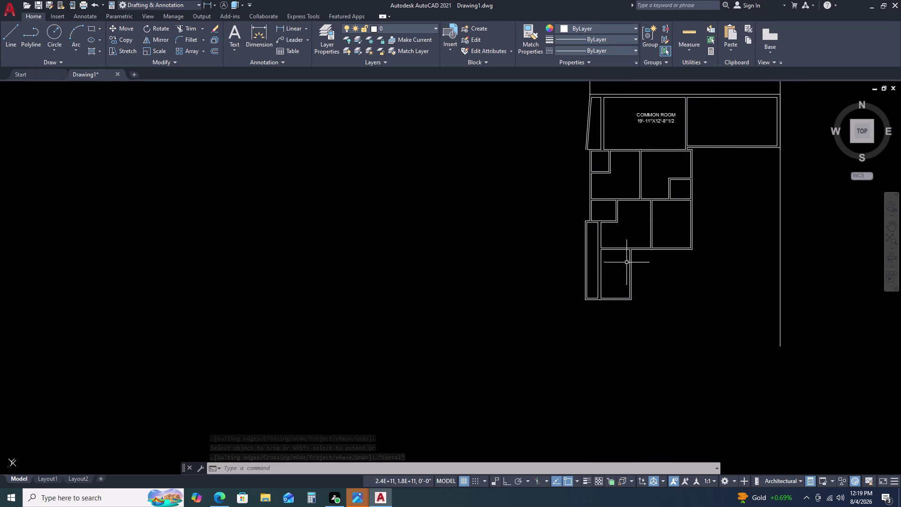
scroll(up, 3)
middle_drag(637, 259, 584, 243)
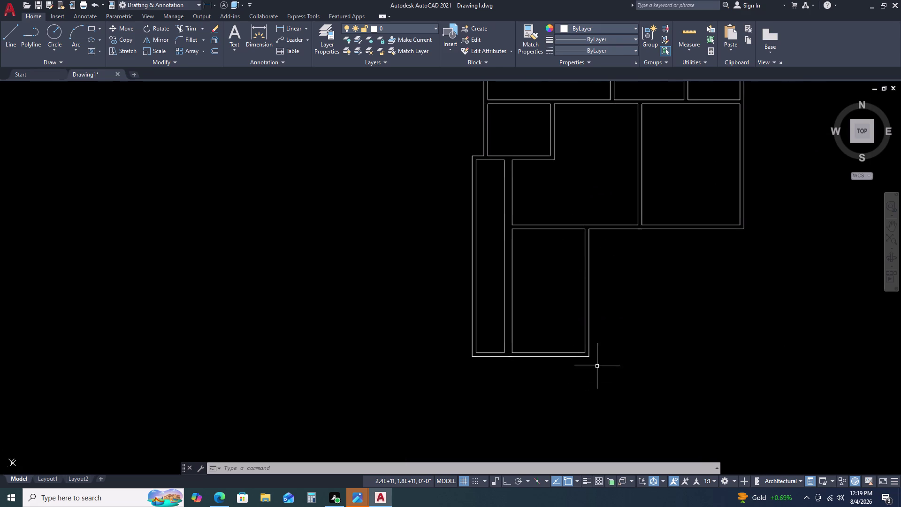
middle_drag(591, 347, 510, 329)
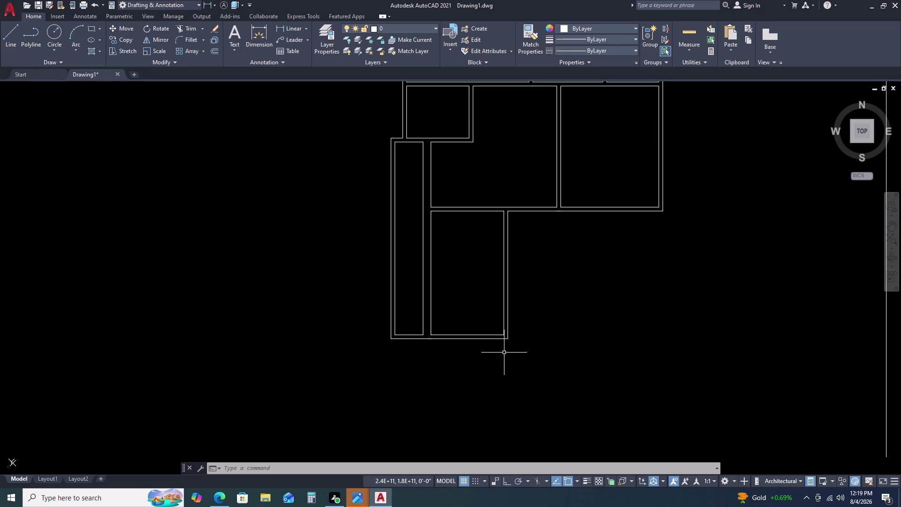
key(r)
text(EC)
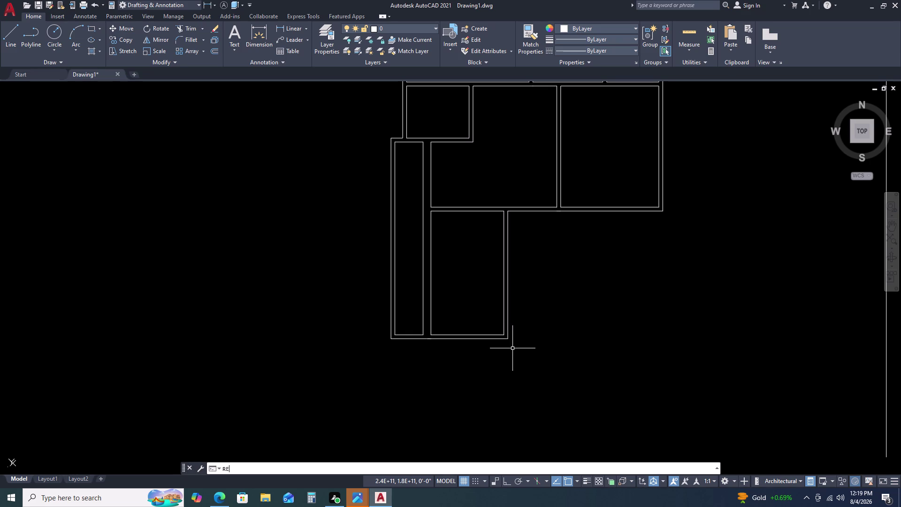
Start a rectangle below right of the plan with a 14'6.5" length.
key(space)
click(540, 257)
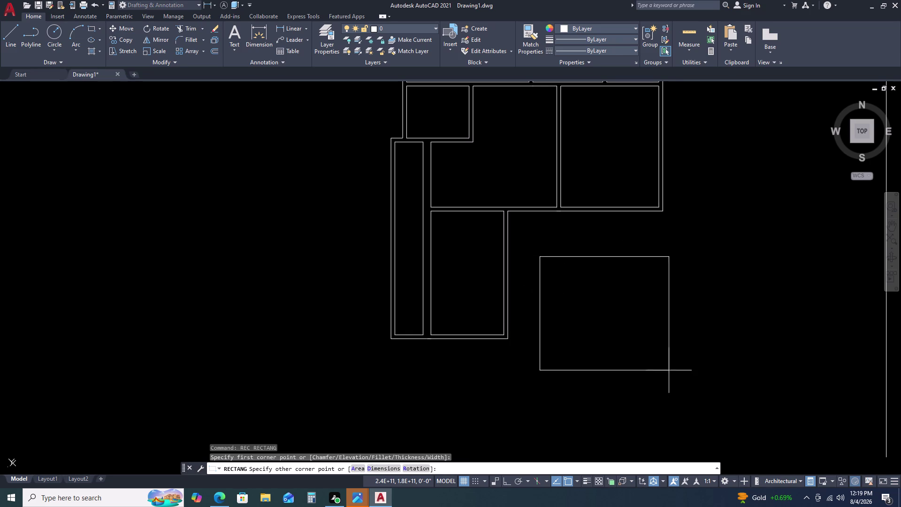
text(D)
key(space)
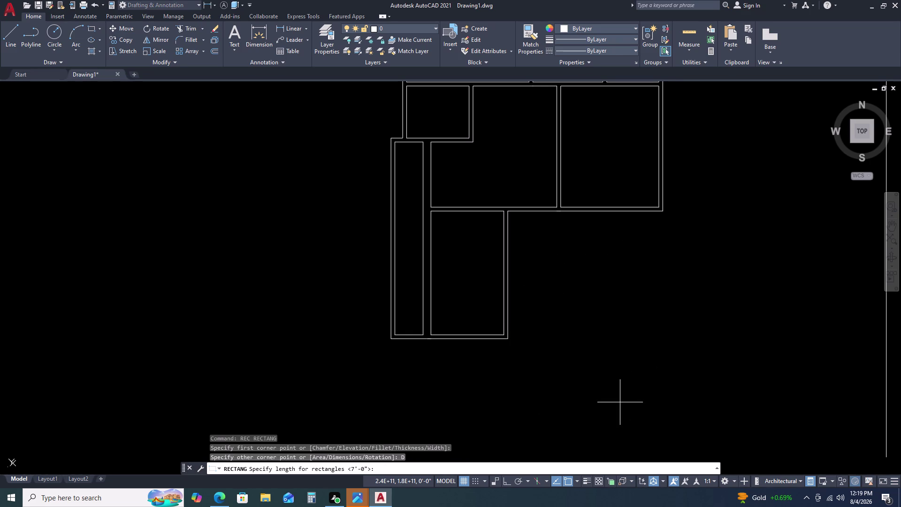
key(1)
key(4)
key(apostrophe)
text(6)
text(.5)
key(Return)
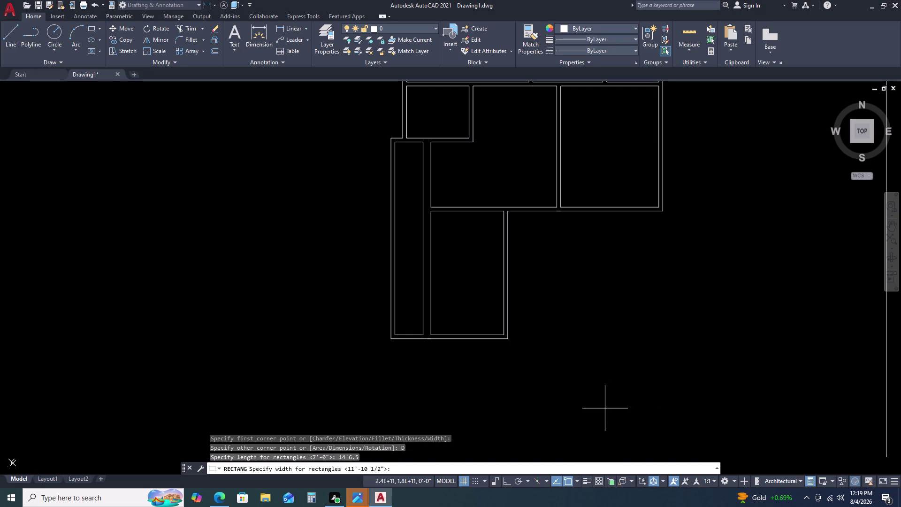
Give the rectangle an 11'10.5" width and place it toward the lower right.
text(11')
text(1.)
key(0)
key(BackSpace)
key(BackSpace)
text(0.)
key(5)
key(Return)
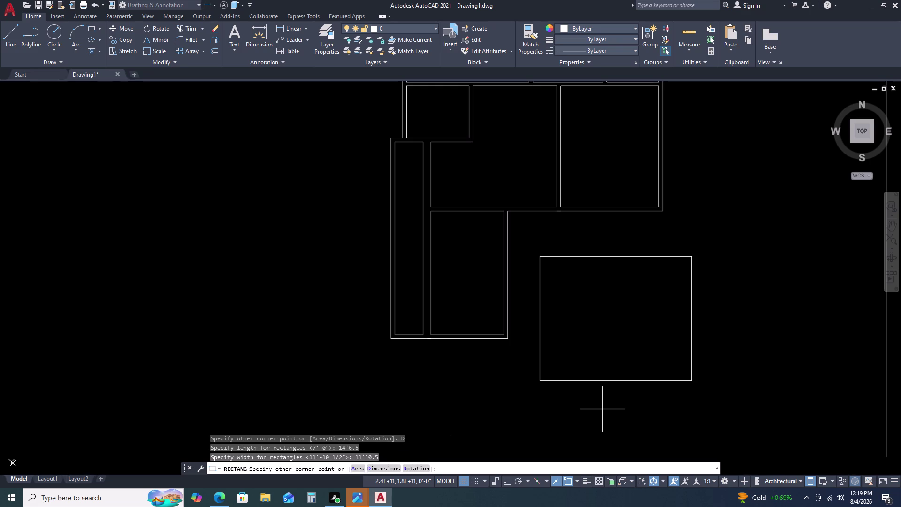
click(635, 424)
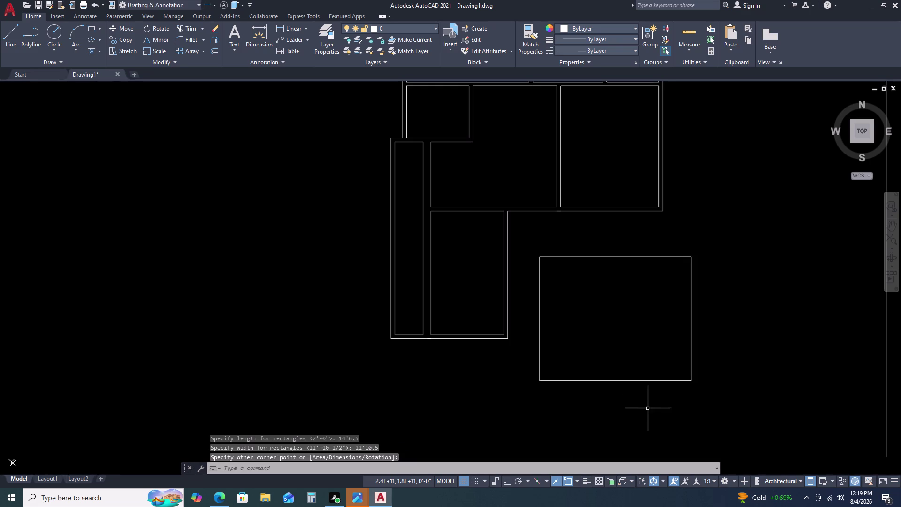
Select the new rectangle, then clear the selection as Offset starts.
click(695, 373)
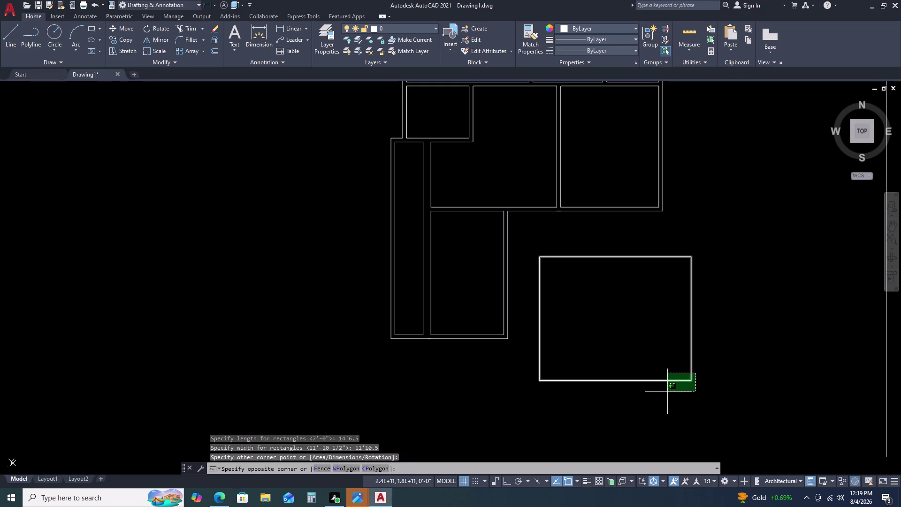
click(619, 405)
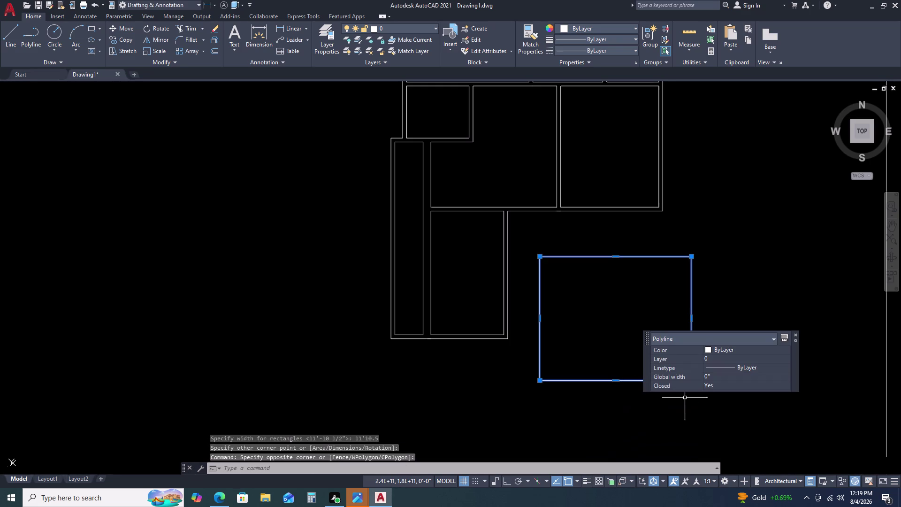
key(o)
key(space)
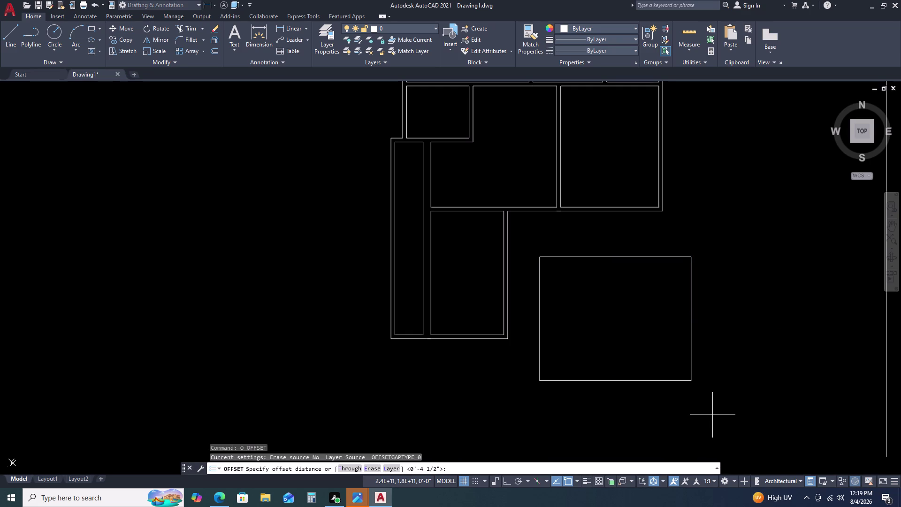
key(0)
key(BackSpace)
key(4)
text(.)
text(5)
key(Return)
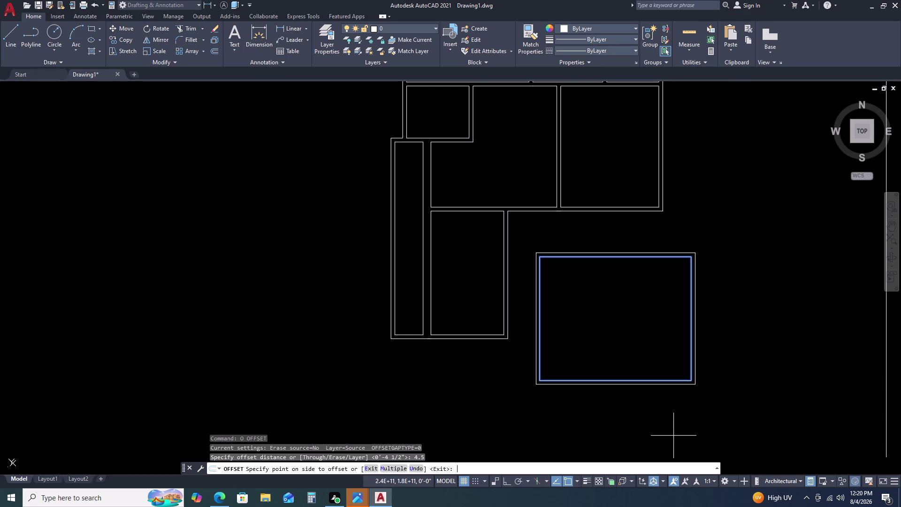
click(692, 476)
click(654, 375)
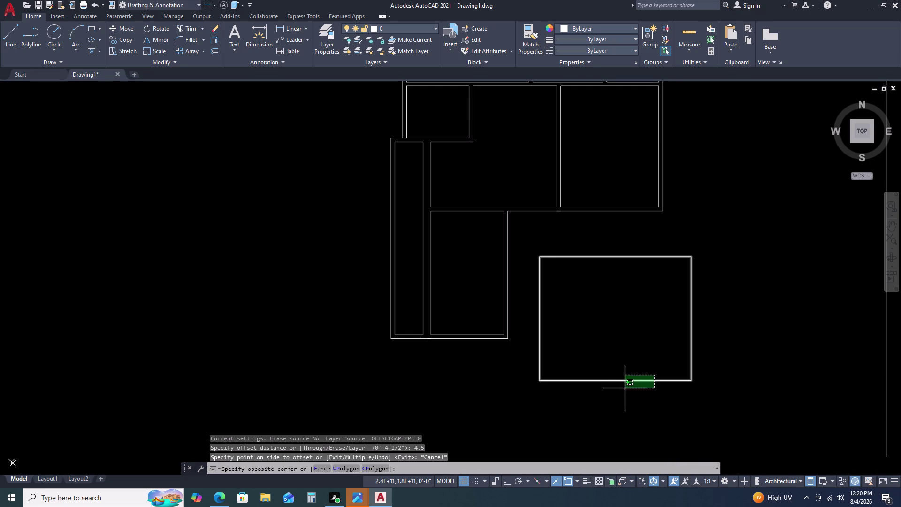
click(623, 388)
text(O)
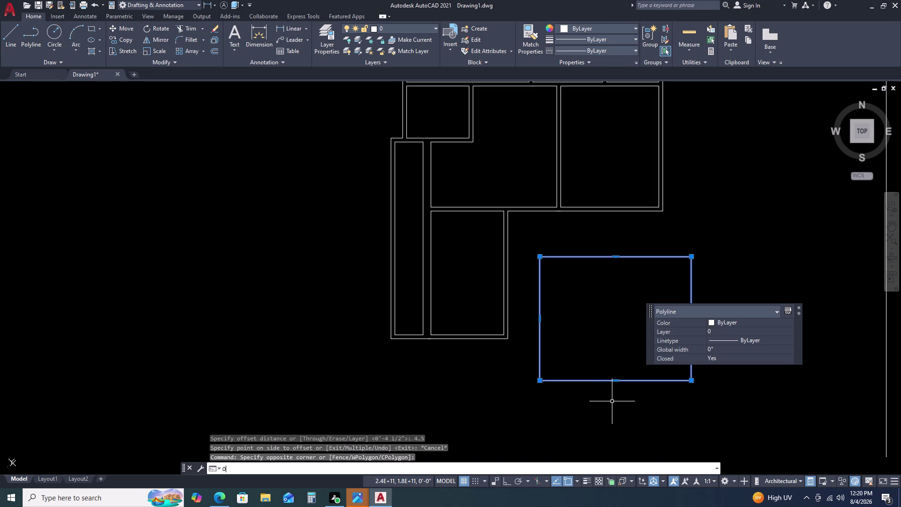
key(space)
text(4.5)
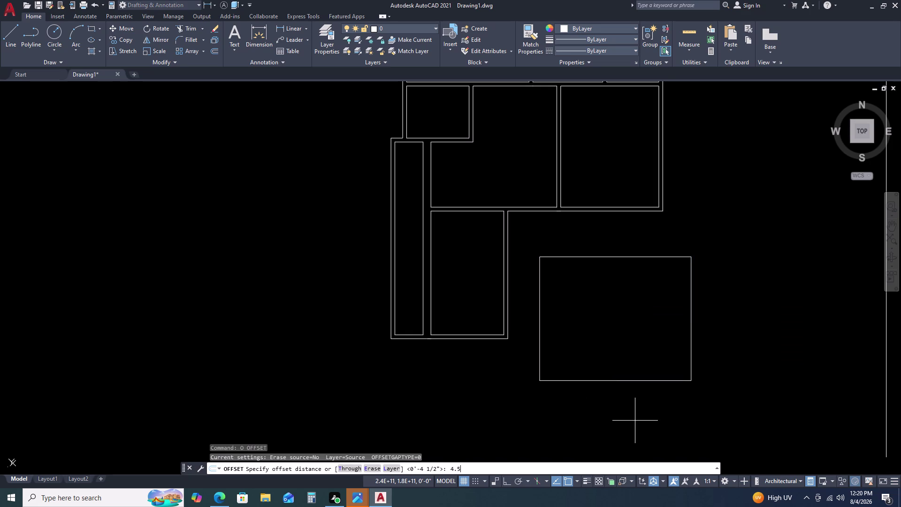
key(Return)
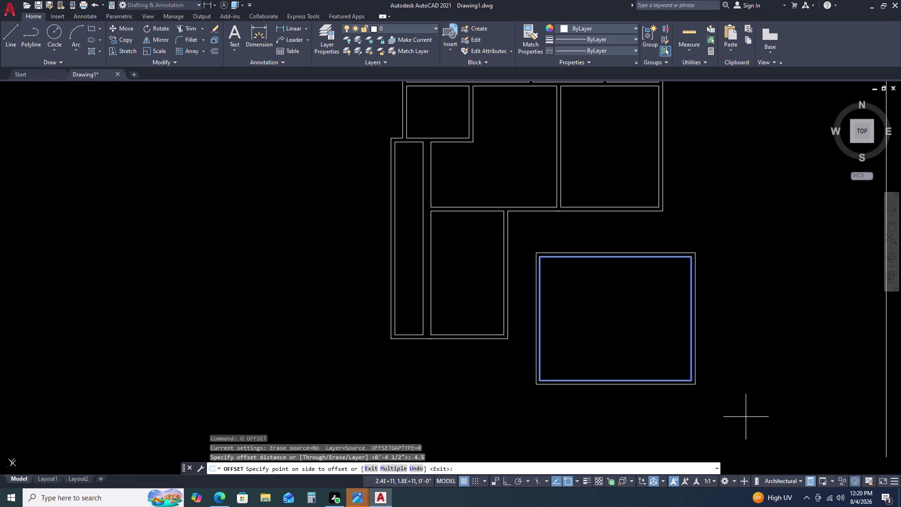
click(753, 418)
key(Escape)
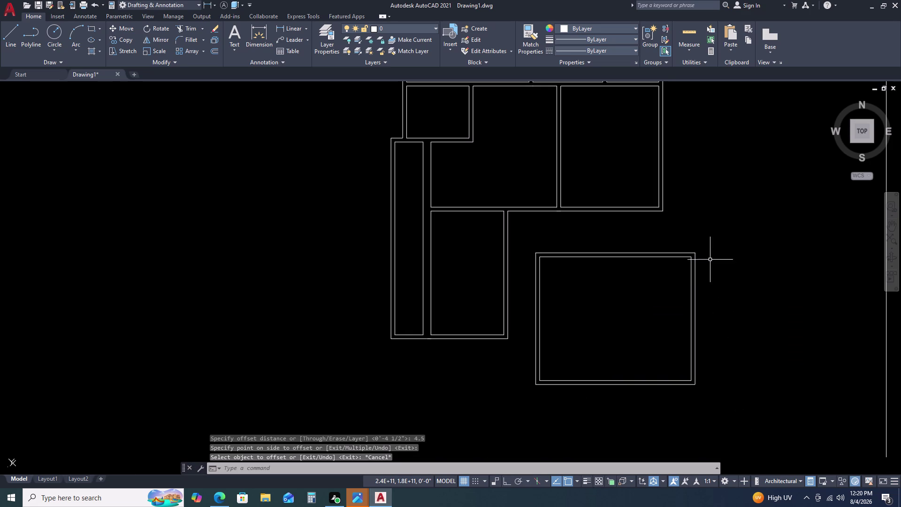
click(707, 237)
click(600, 291)
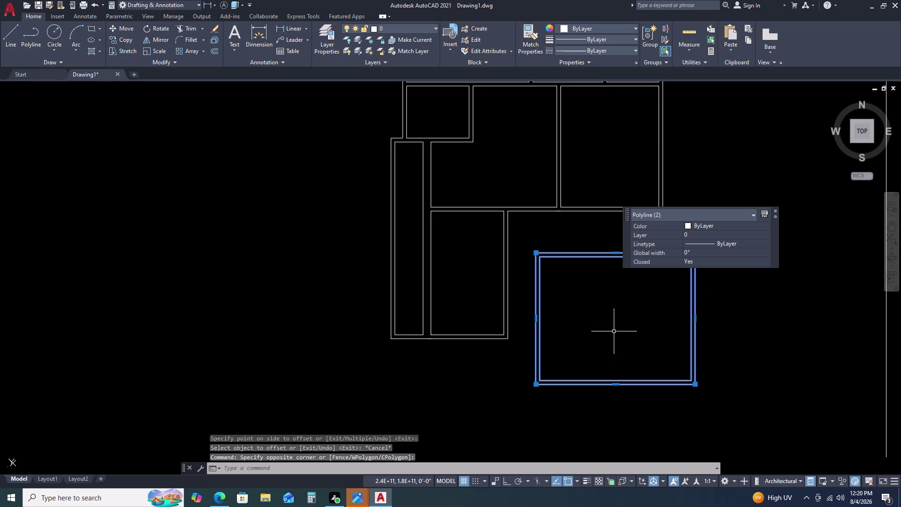
key(Escape)
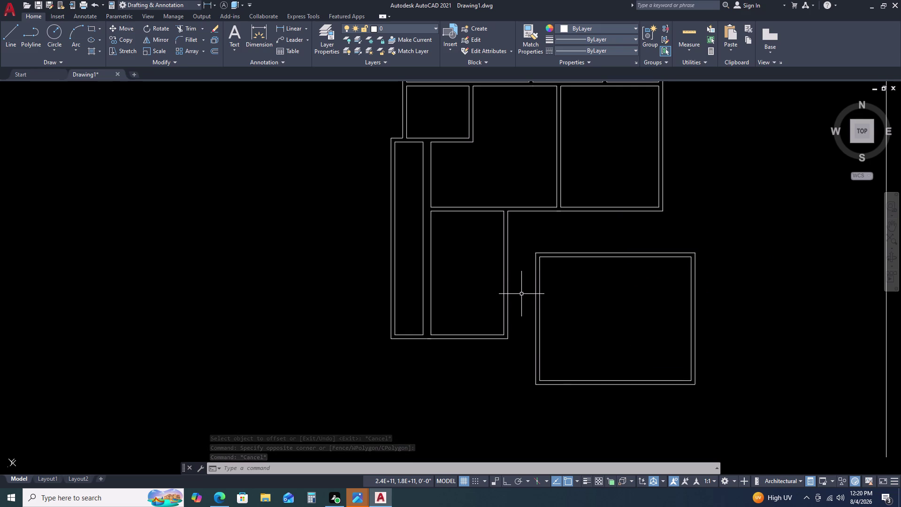
Try a line from the wall corner, then cancel it.
key(l)
key(space)
scroll(up, 3)
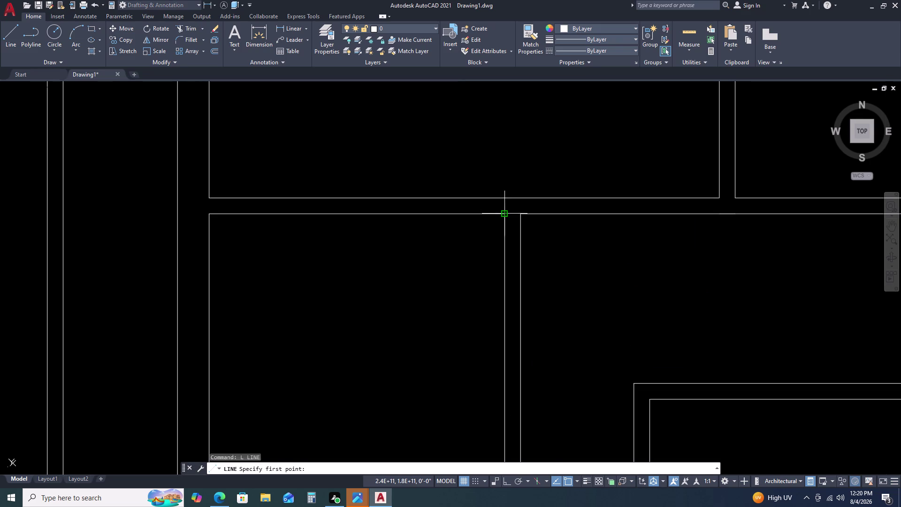
click(501, 215)
click(518, 214)
key(Escape)
scroll(down, 3)
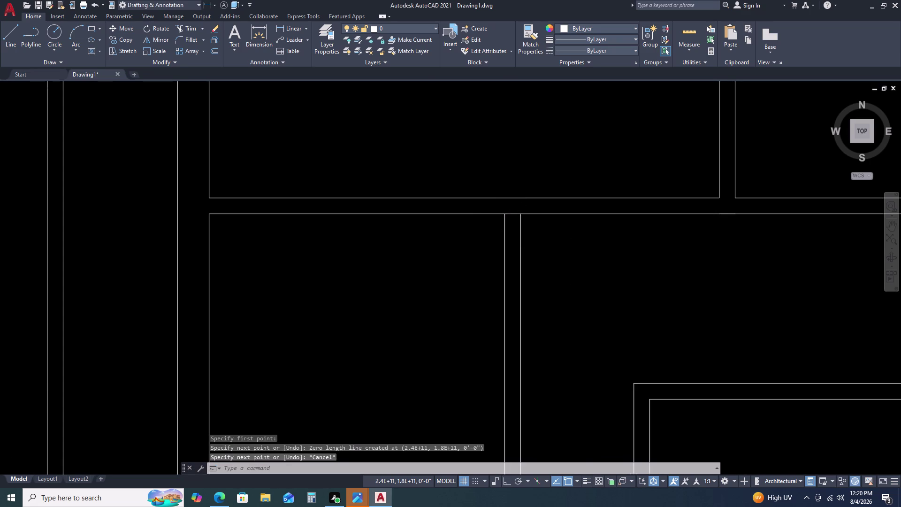
scroll(down, 3)
Select the copied room's two rectangles and explode them into lines.
drag(652, 332, 647, 324)
click(636, 297)
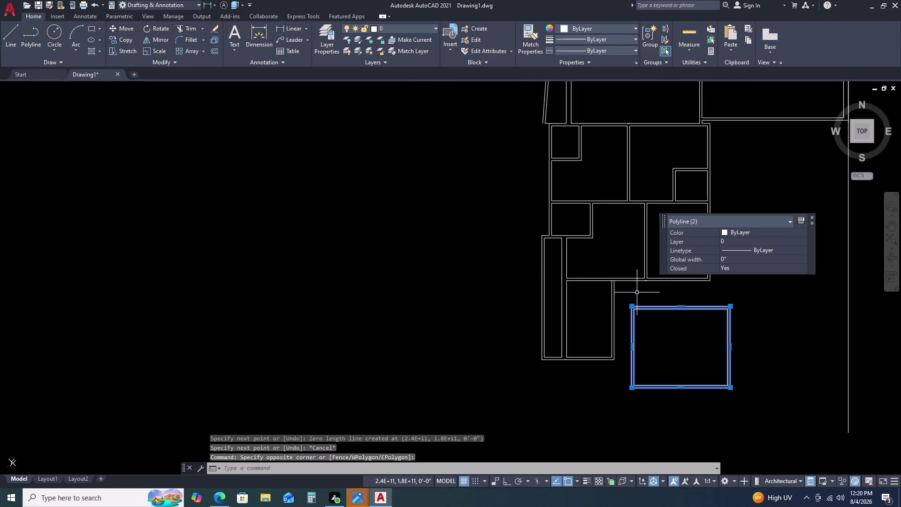
text(M)
key(space)
key(Escape)
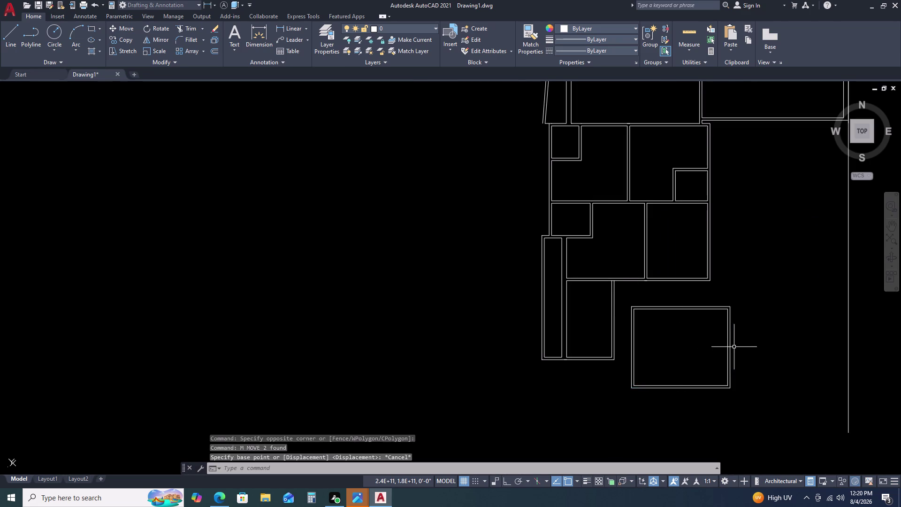
drag(727, 343, 711, 351)
click(708, 305)
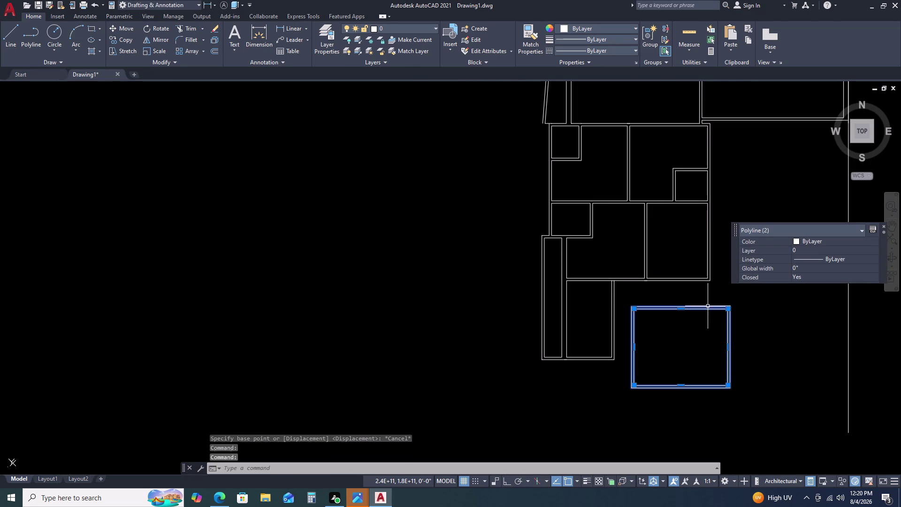
key(x)
key(space)
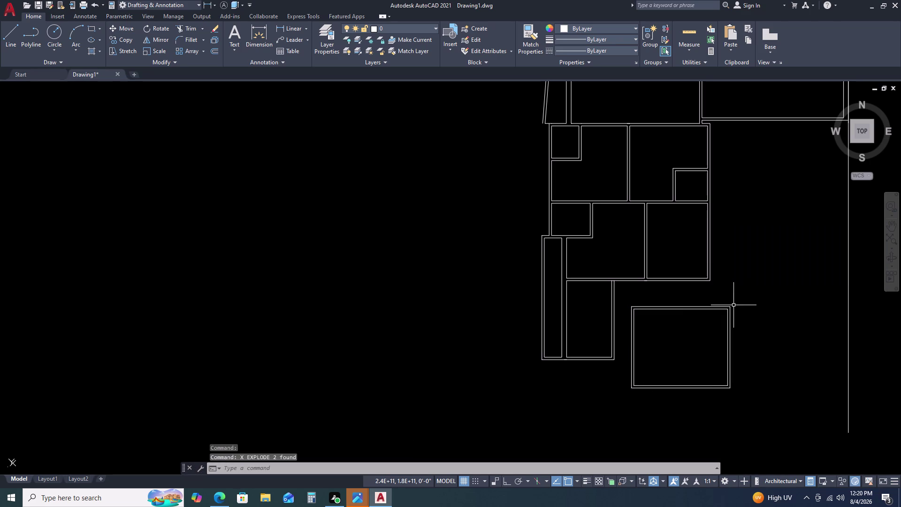
Move the exploded room lines from their top-left corner to the main wall corner.
click(734, 305)
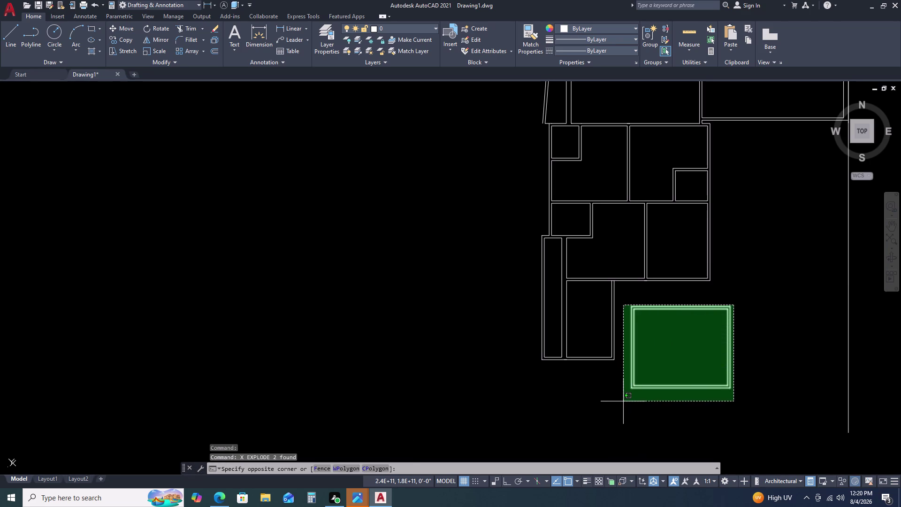
click(624, 401)
key(m)
key(space)
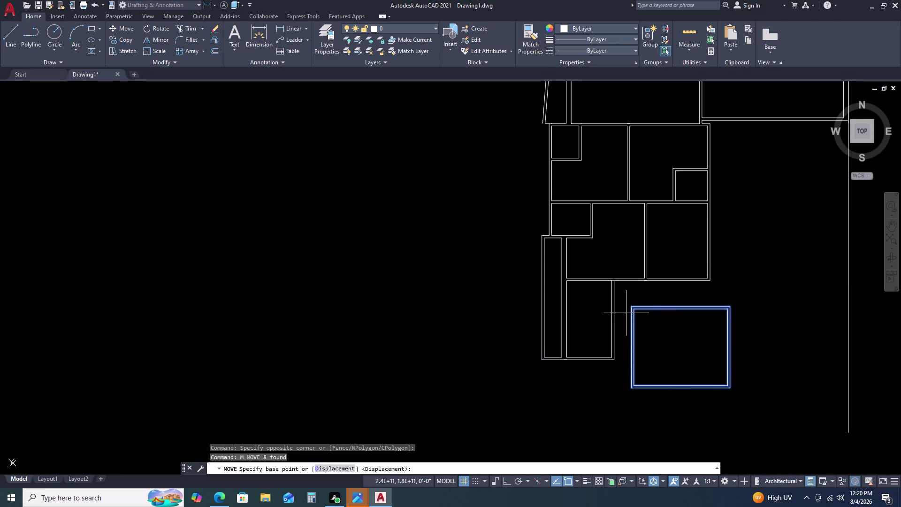
scroll(up, 3)
click(647, 292)
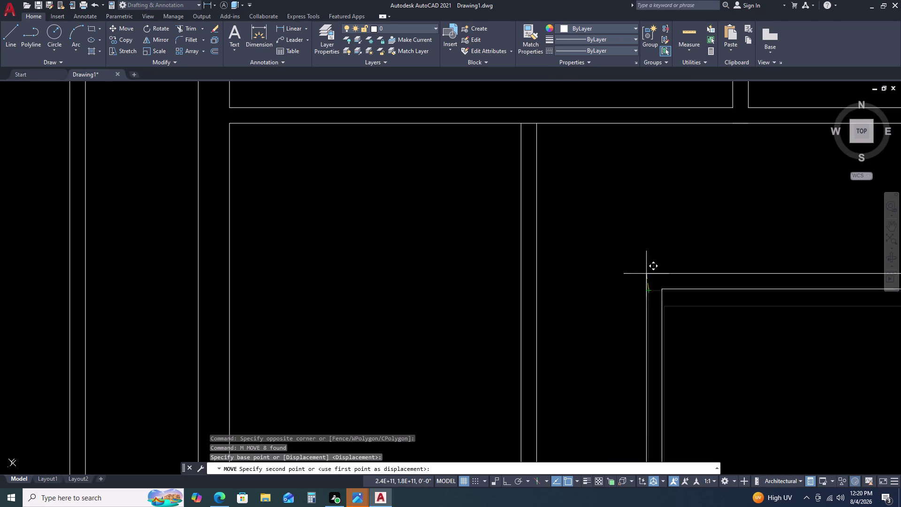
scroll(down, 3)
scroll(up, 3)
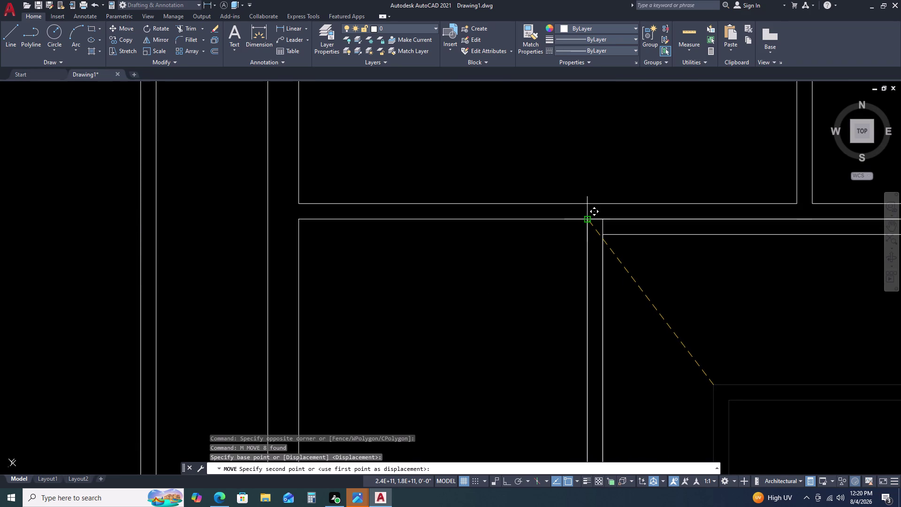
click(588, 219)
key(Escape)
Delete the room's duplicate top wall line.
scroll(down, 3)
scroll(up, 3)
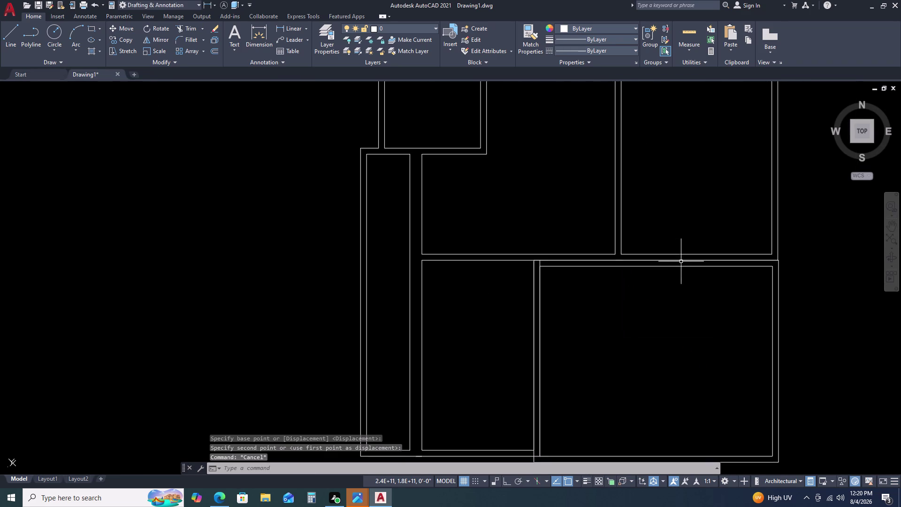
click(716, 260)
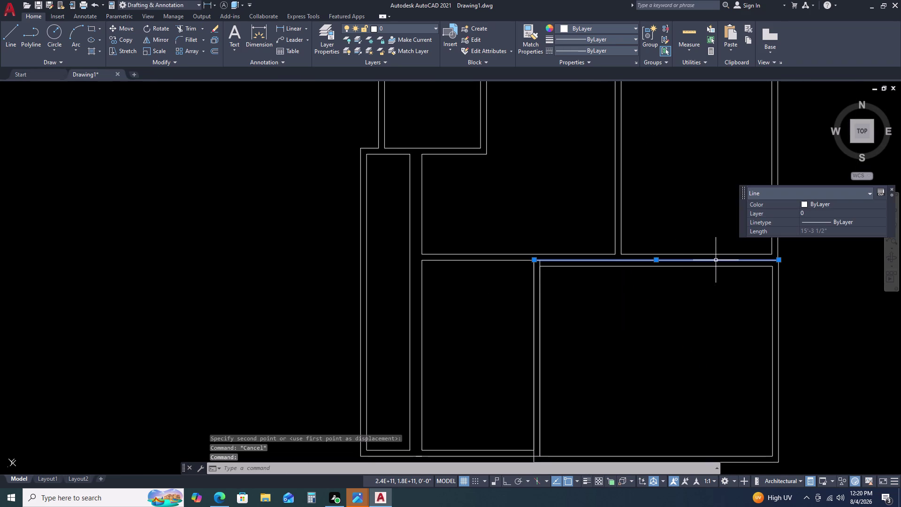
key(Delete)
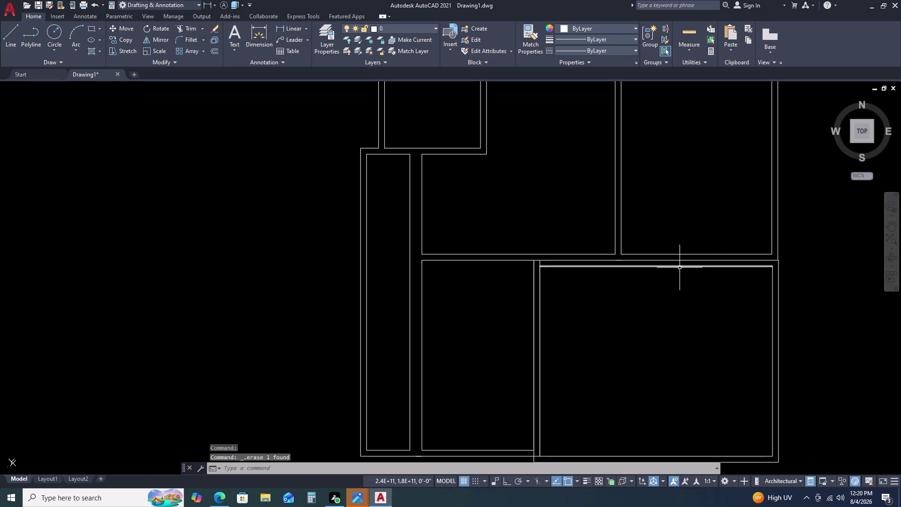
Undo the deletion and the room move, then window-select the room lines.
key(Escape)
key(ctrl+z)
key(ctrl+z)
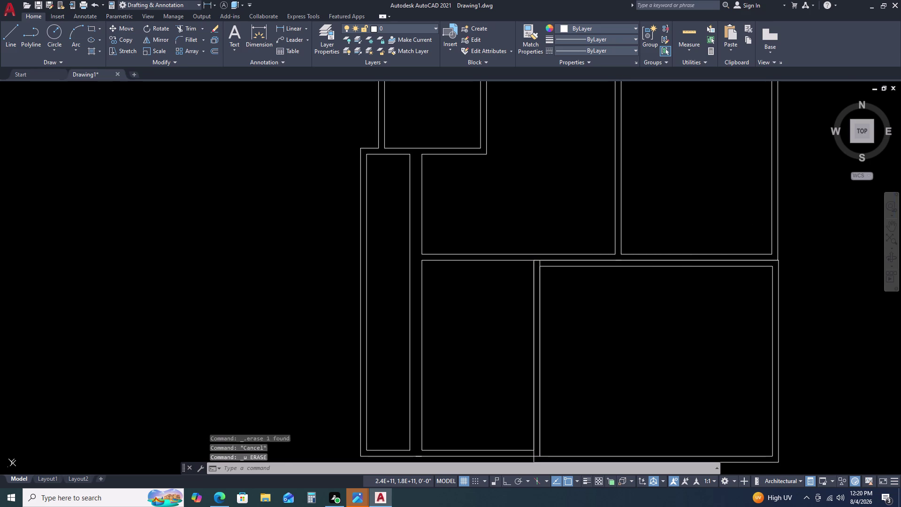
key(ctrl+z)
drag(770, 285, 768, 290)
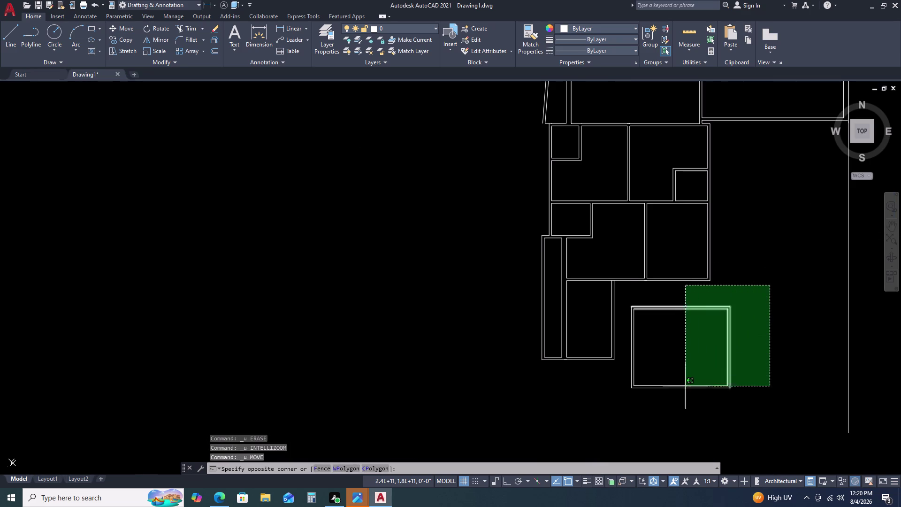
Select and clear the eight room lines, then try and cancel a line at the wall corner.
double_click(628, 415)
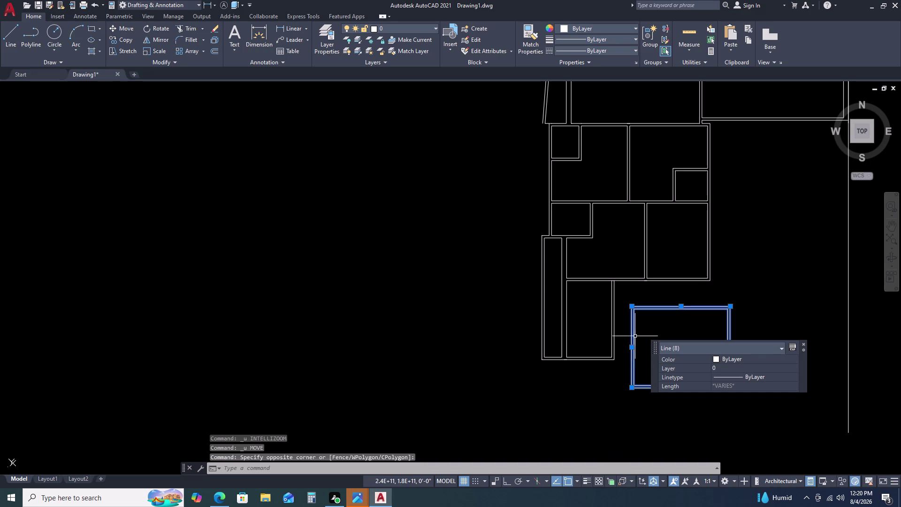
key(Escape)
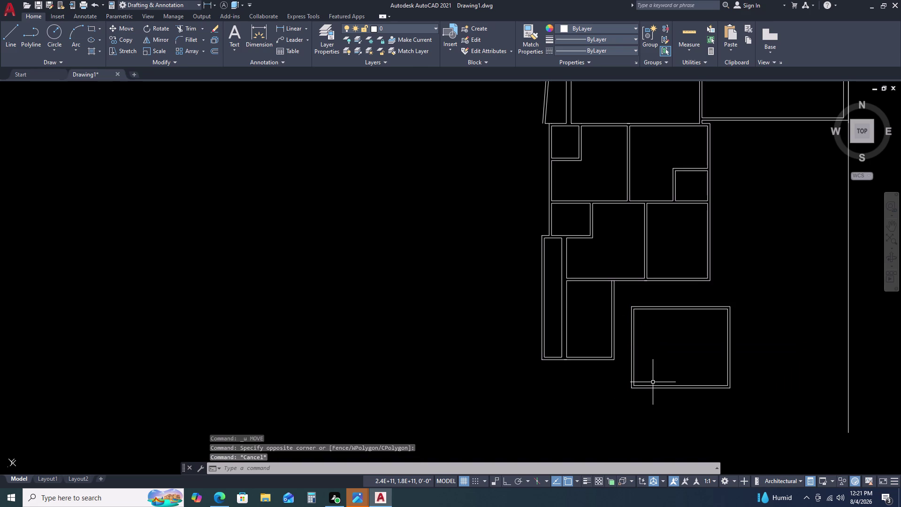
key(Escape)
key(l)
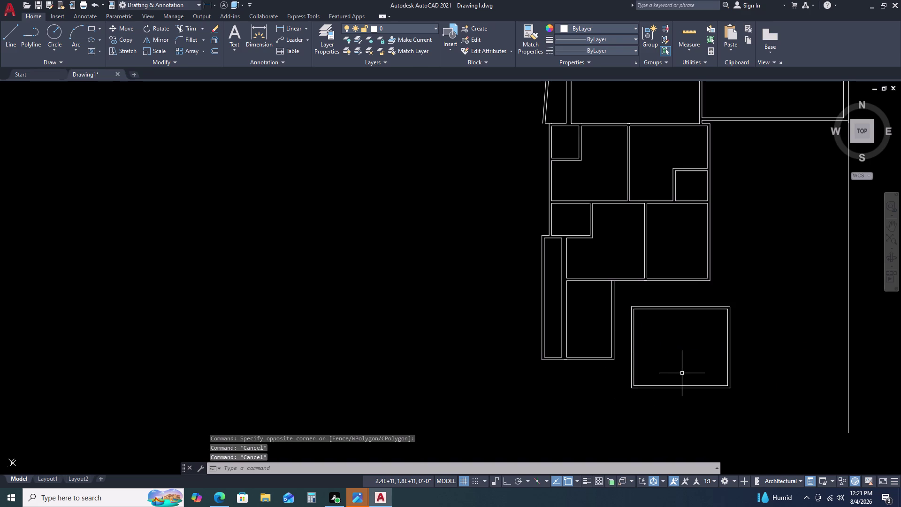
key(space)
scroll(up, 3)
click(631, 309)
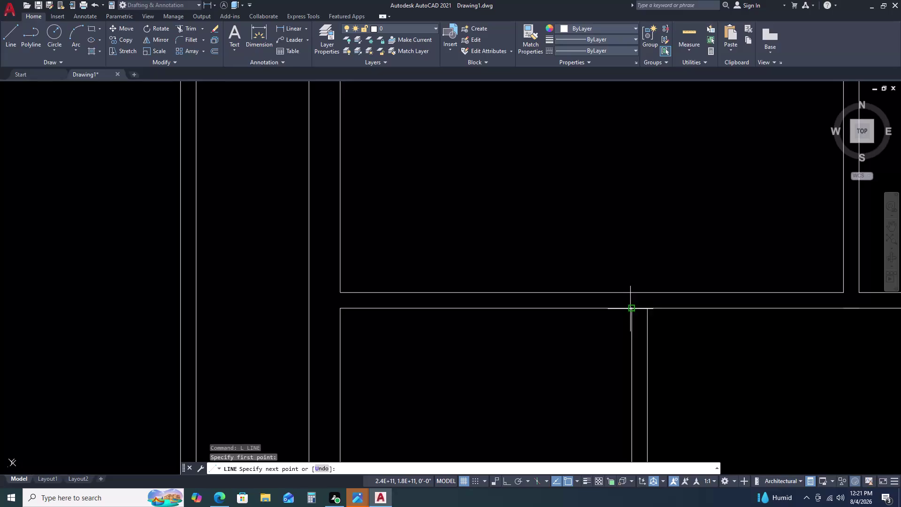
click(631, 293)
key(Escape)
scroll(down, 3)
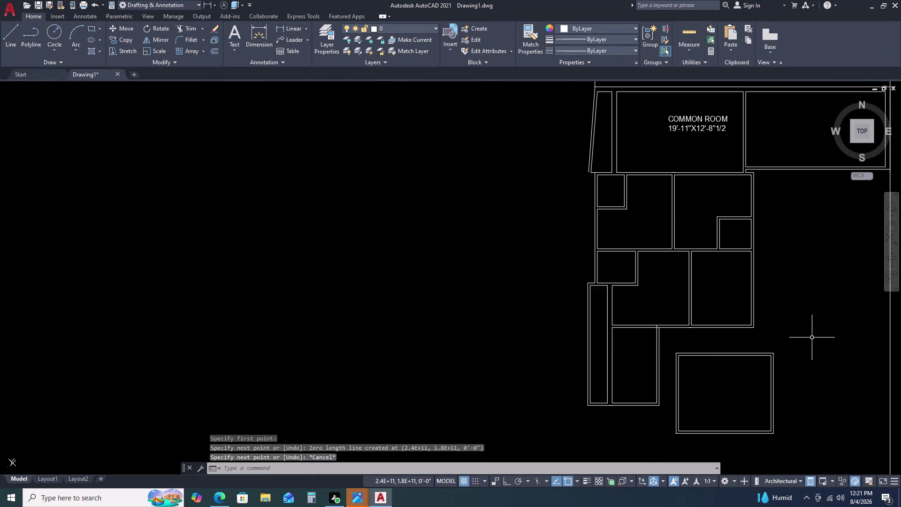
Move the room lines from their top-left corner to the main wall corner.
click(813, 337)
double_click(670, 459)
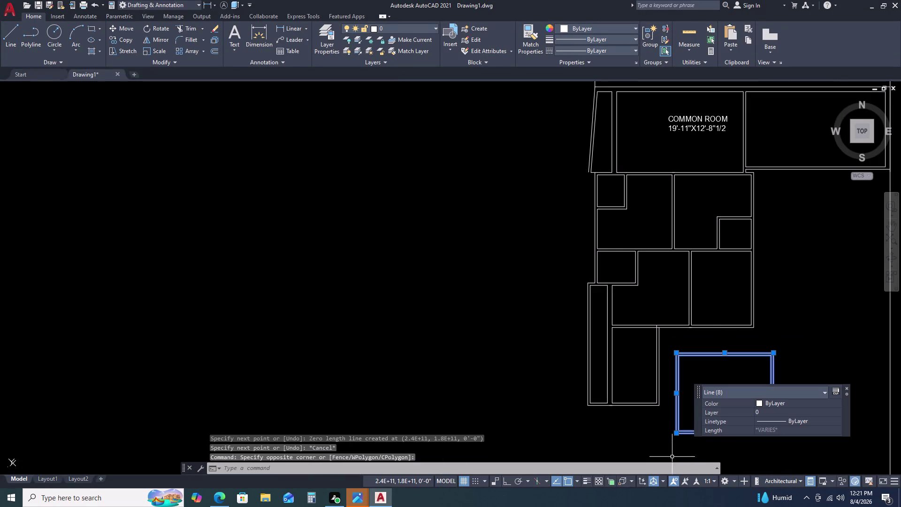
key(m)
key(space)
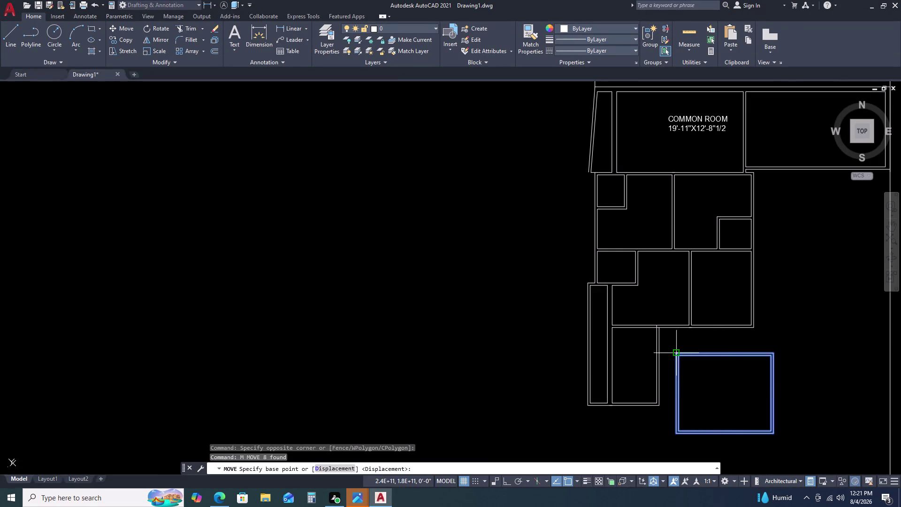
scroll(up, 3)
click(656, 402)
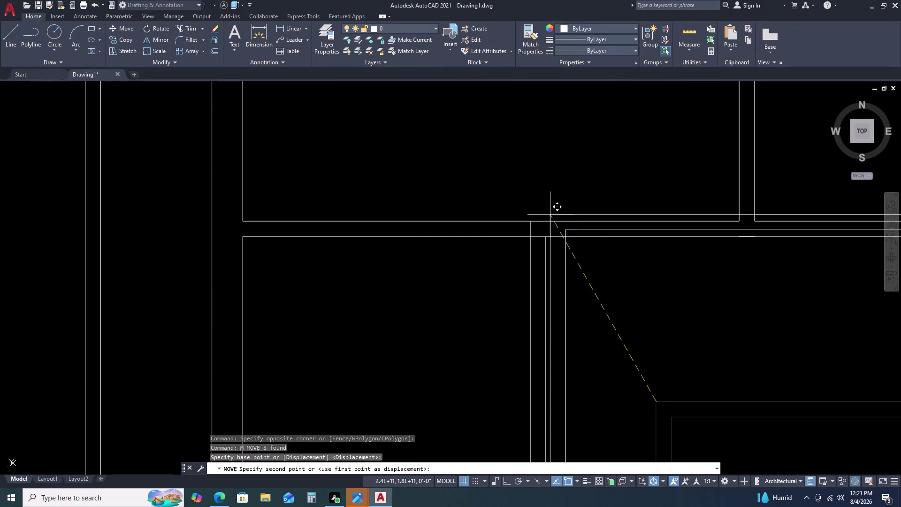
scroll(up, 3)
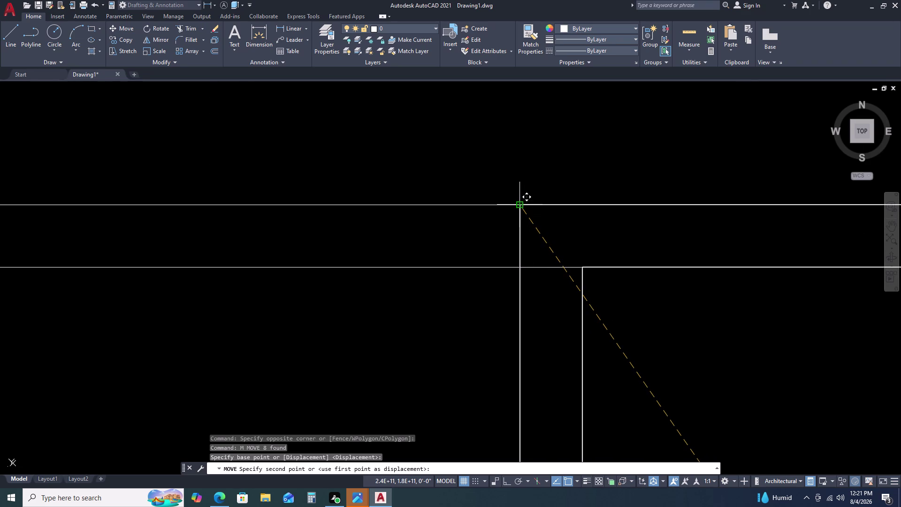
click(520, 206)
Pan to the joined walls and delete the overlapping duplicate top wall lines.
scroll(down, 3)
middle_click(655, 287)
middle_drag(534, 218, 529, 217)
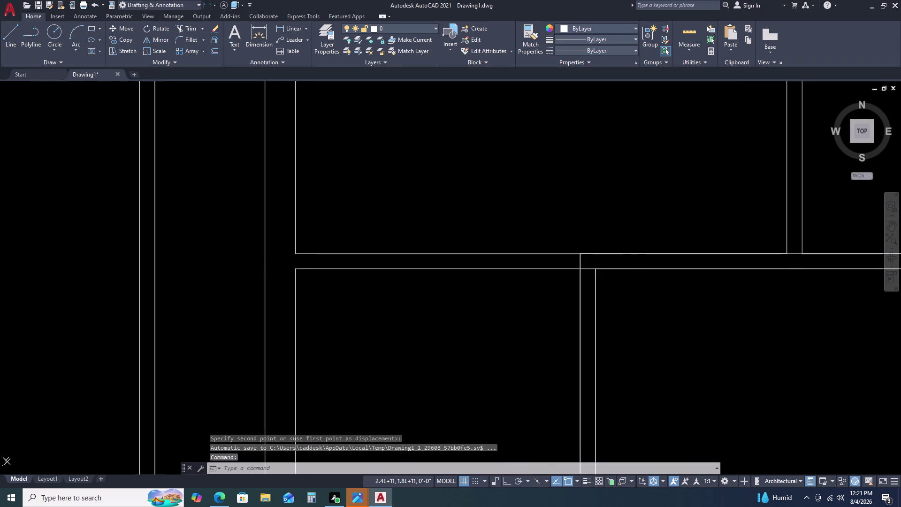
scroll(down, 3)
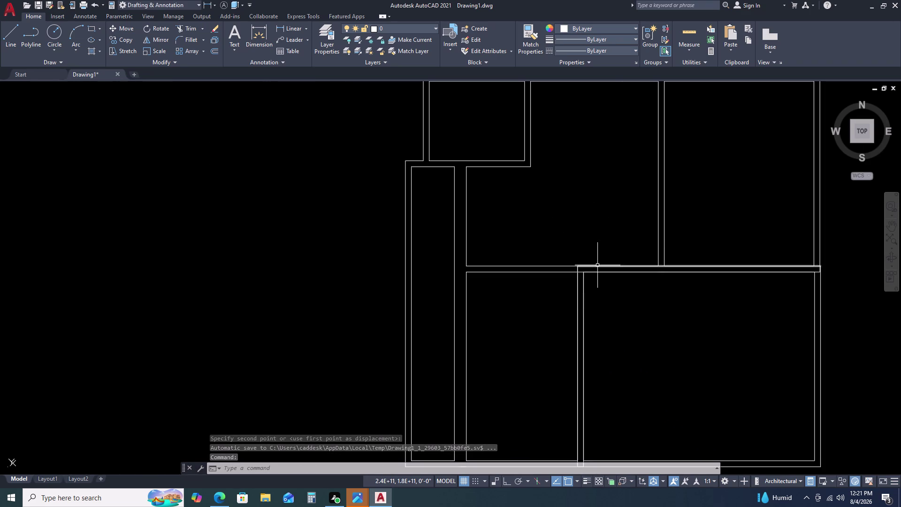
click(597, 265)
key(Delete)
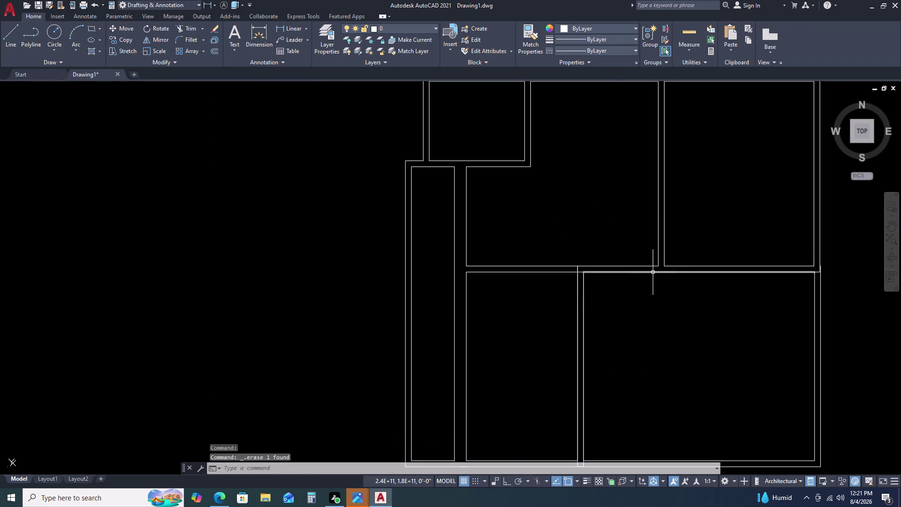
click(653, 272)
key(Delete)
Delete the overlapping junction wall lines, including the stray line above the lower room.
scroll(up, 3)
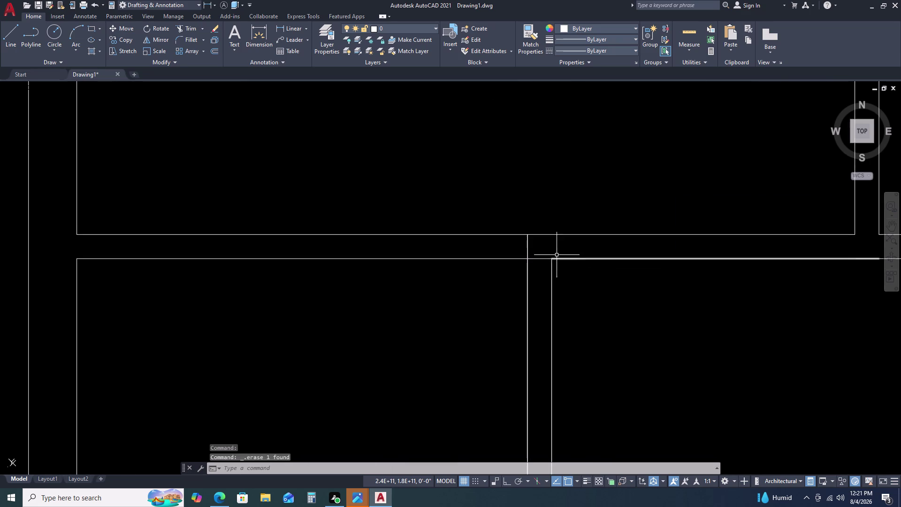
click(528, 243)
key(Delete)
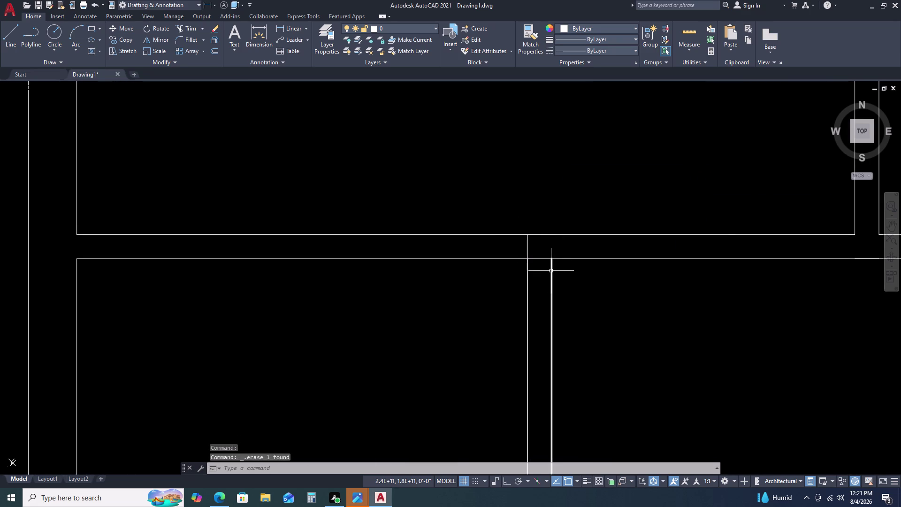
click(551, 271)
scroll(down, 3)
scroll(down, 3)
key(Delete)
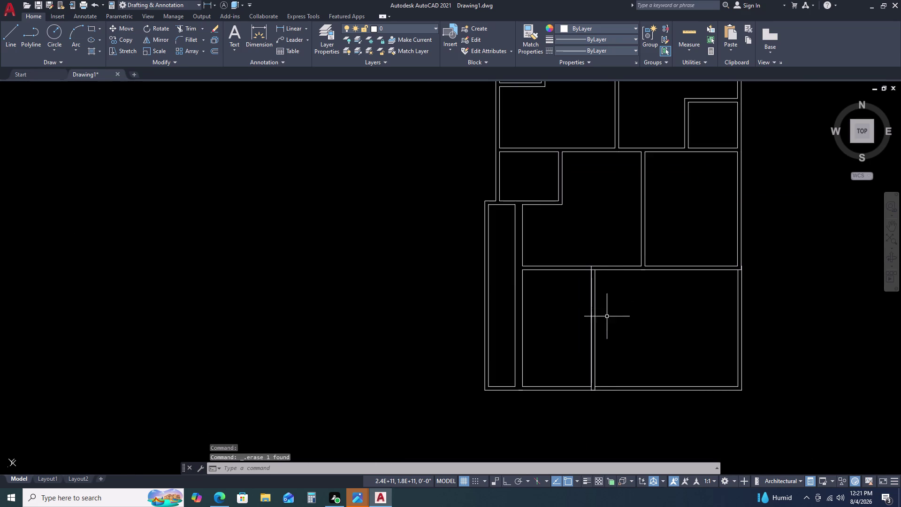
click(591, 288)
key(Delete)
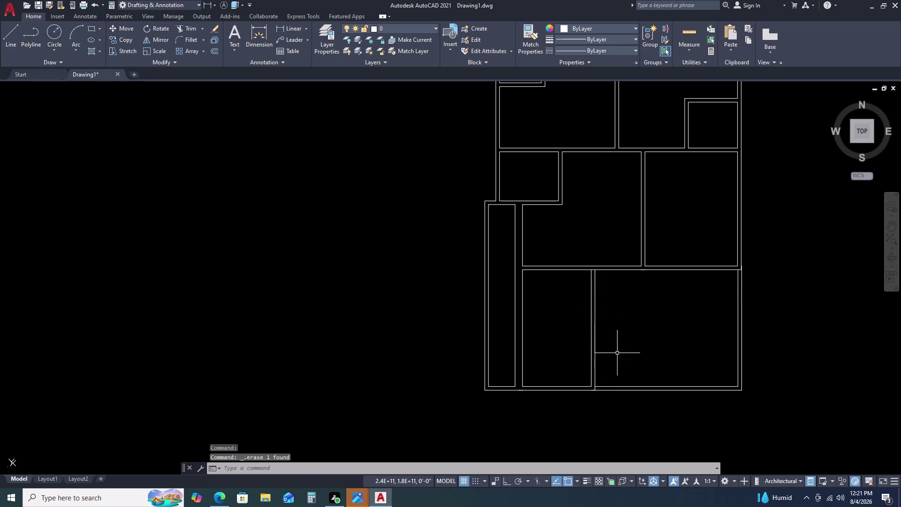
scroll(up, 3)
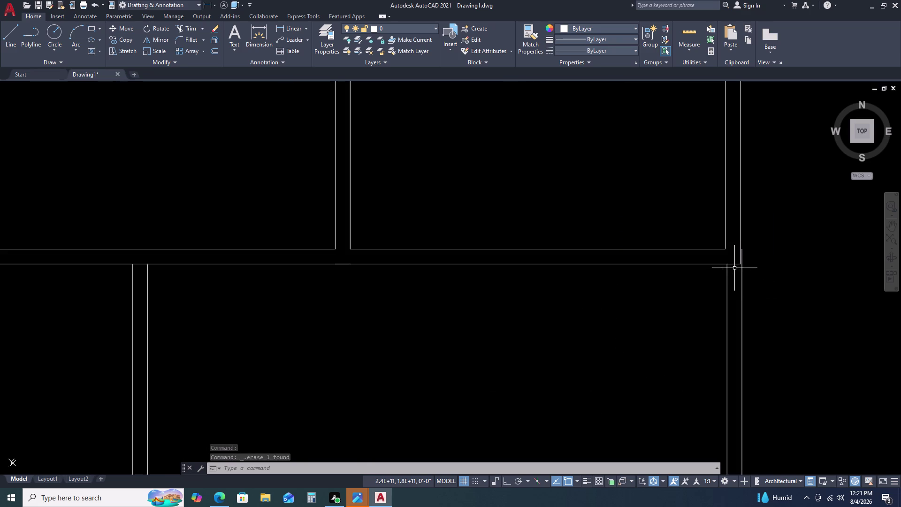
click(734, 264)
key(Delete)
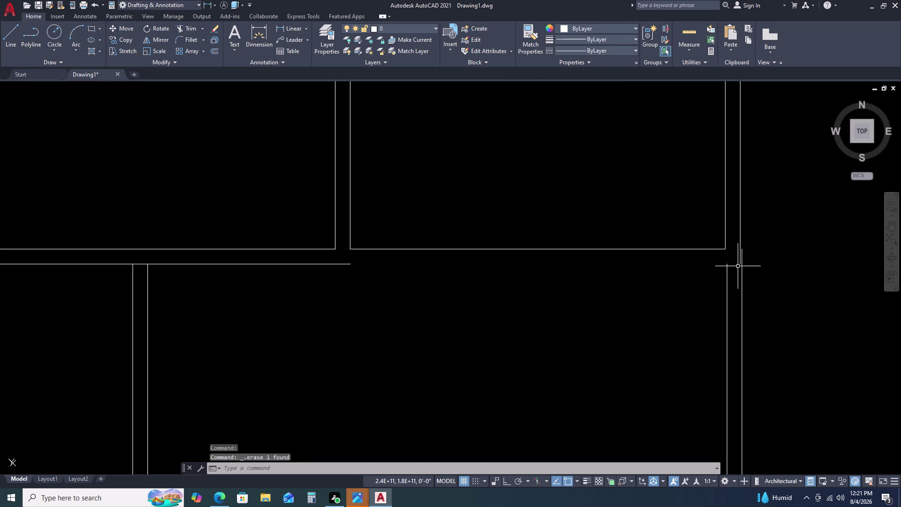
Bring the lower floor plan into view and select the lower-right room's outer right wall.
scroll(down, 3)
scroll(down, 3)
middle_drag(754, 289, 708, 287)
scroll(up, 3)
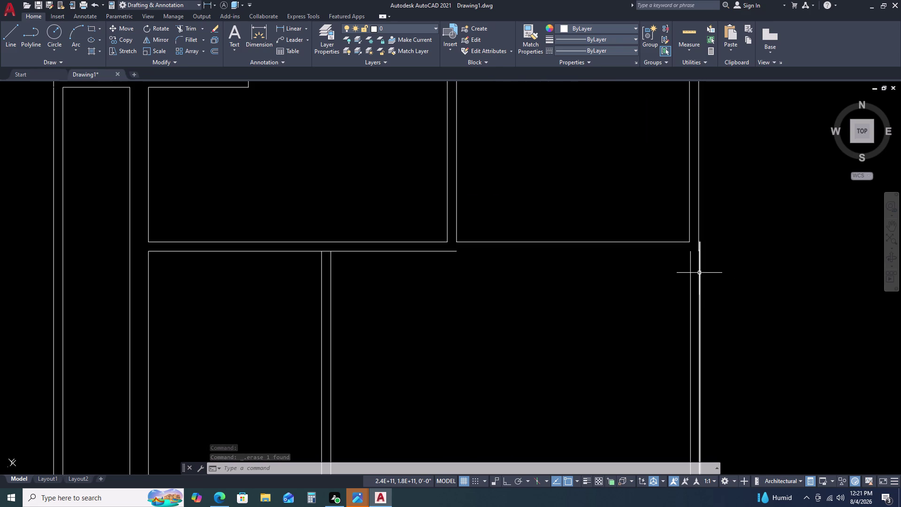
scroll(down, 3)
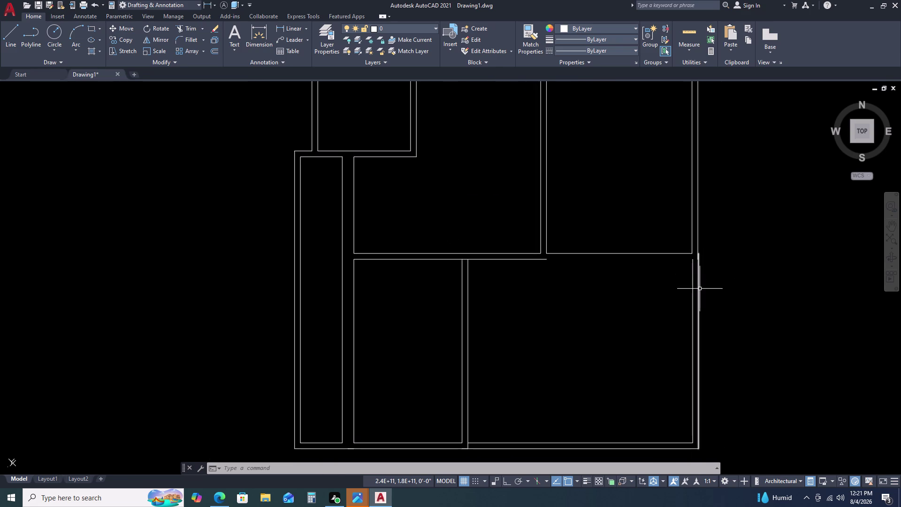
scroll(down, 3)
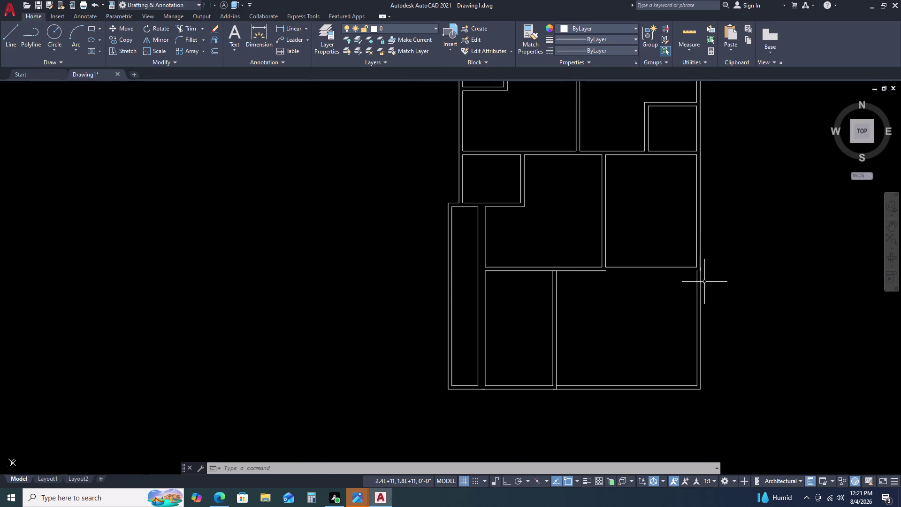
scroll(down, 3)
scroll(up, 3)
middle_drag(714, 289, 680, 278)
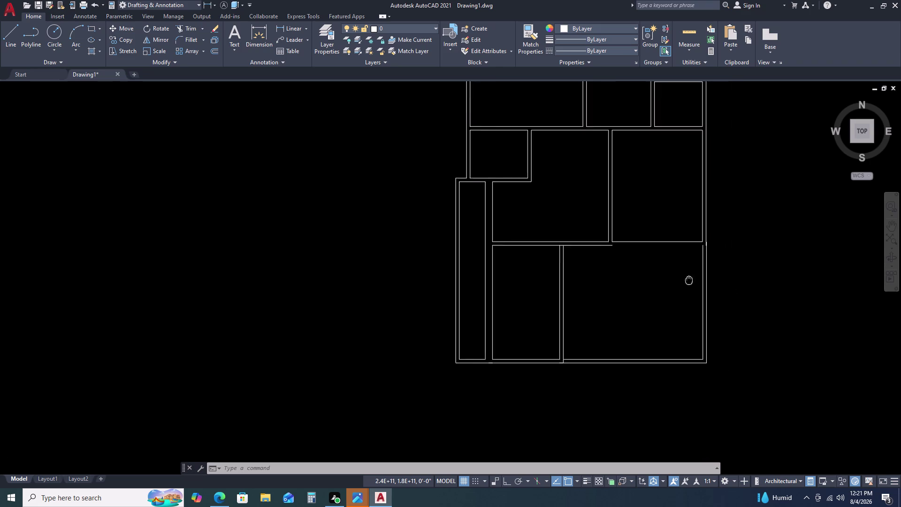
click(694, 274)
Delete the outer right wall line, then try and cancel extending two wall lines.
key(Delete)
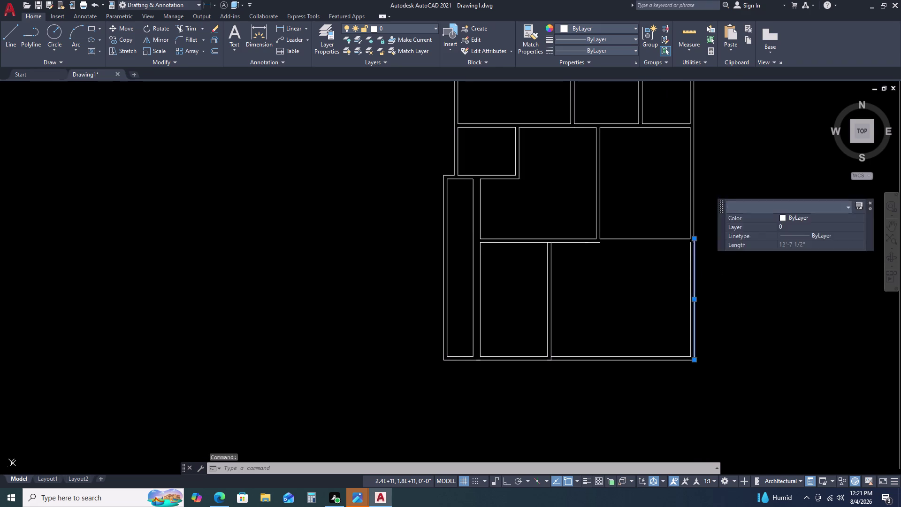
text(E)
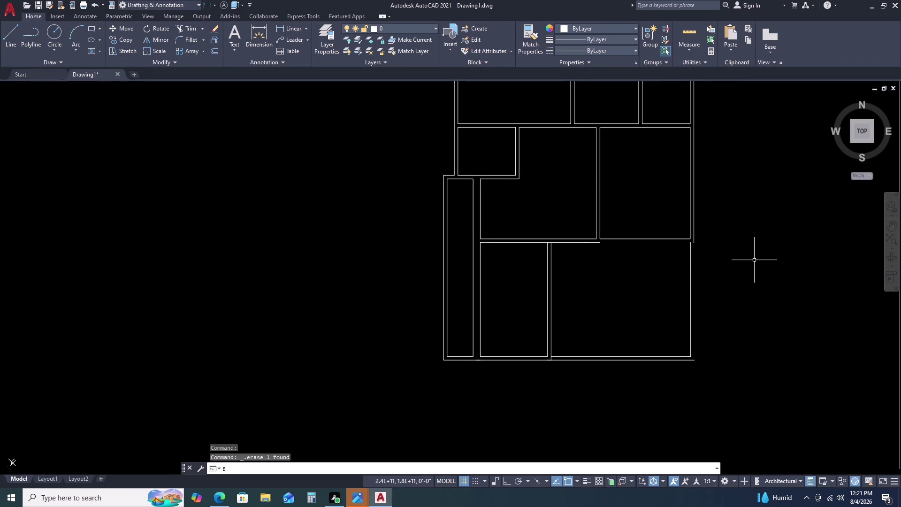
text(X)
key(space)
click(693, 242)
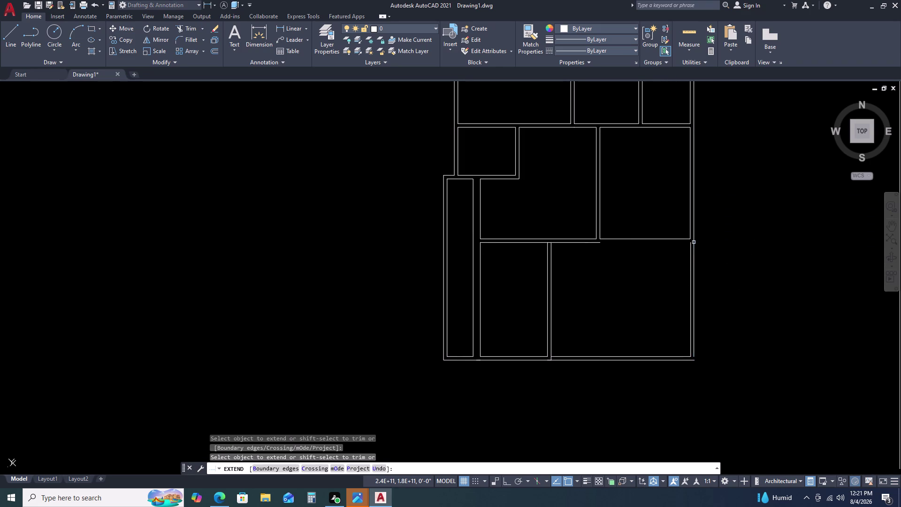
click(695, 303)
key(Escape)
Zoom to the room's corner and trim one wall line end there.
scroll(up, 3)
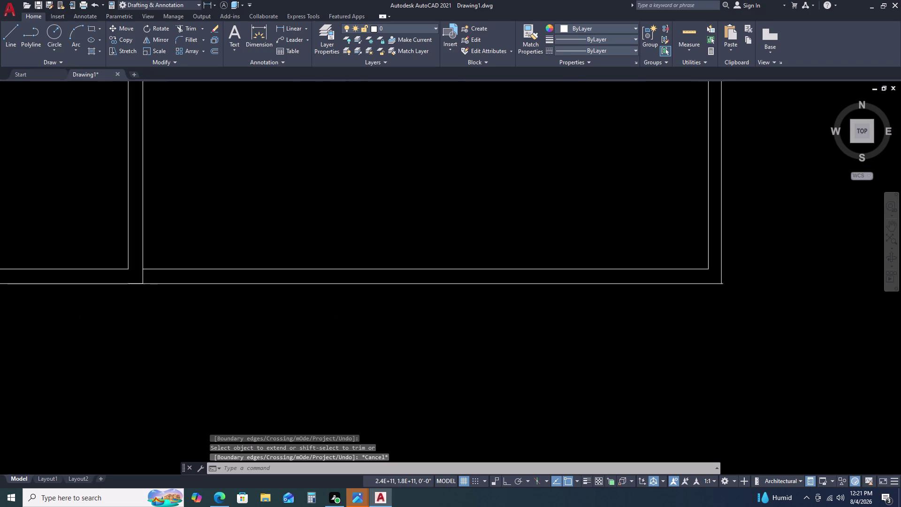
middle_drag(738, 240, 684, 275)
middle_click(679, 279)
scroll(up, 3)
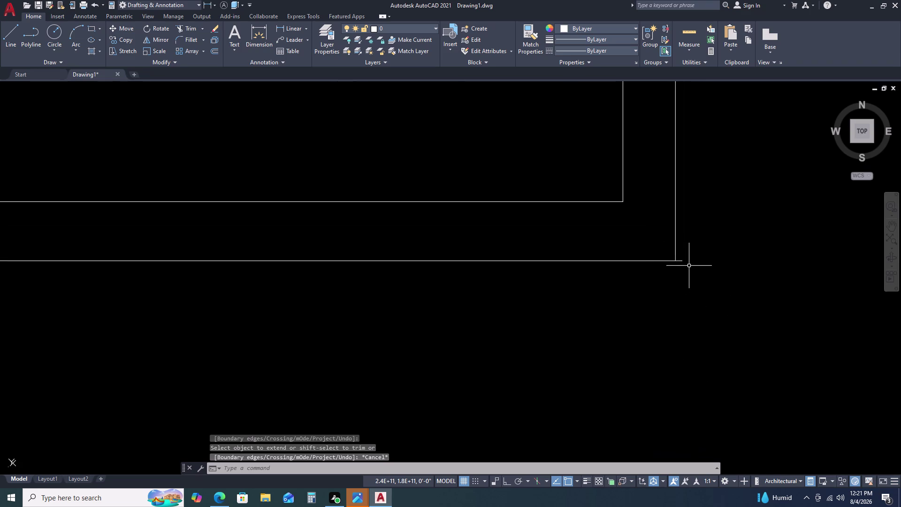
text(TR)
key(space)
click(682, 261)
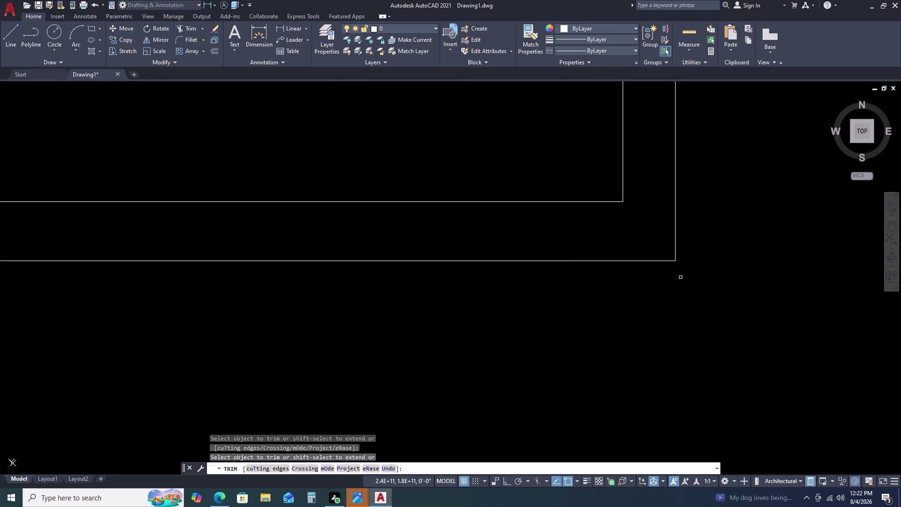
scroll(down, 3)
key(Escape)
Zoom in and cancel an accidentally started Text command.
scroll(down, 3)
scroll(up, 3)
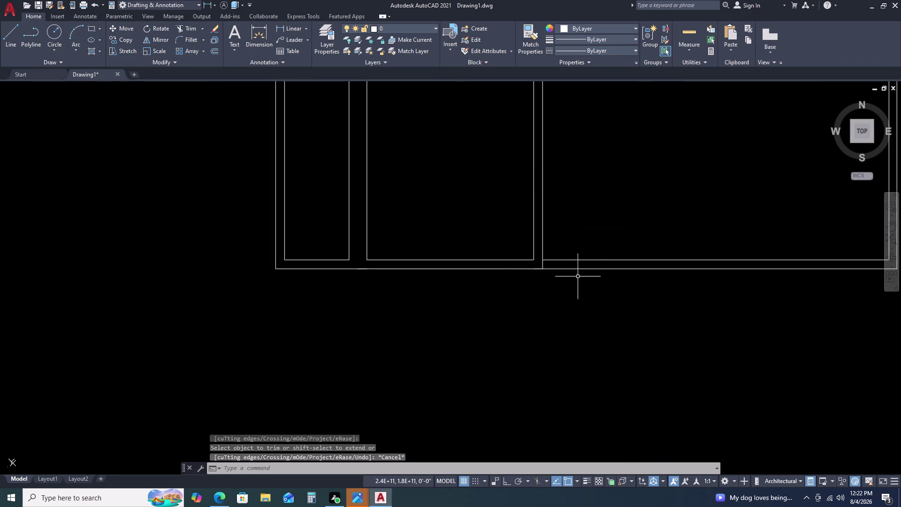
scroll(up, 3)
scroll(up, 3)
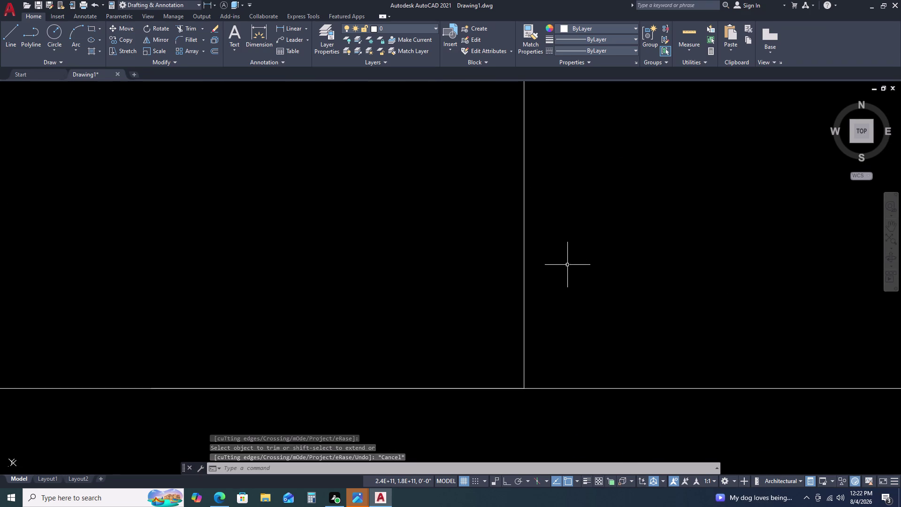
key(t)
key(space)
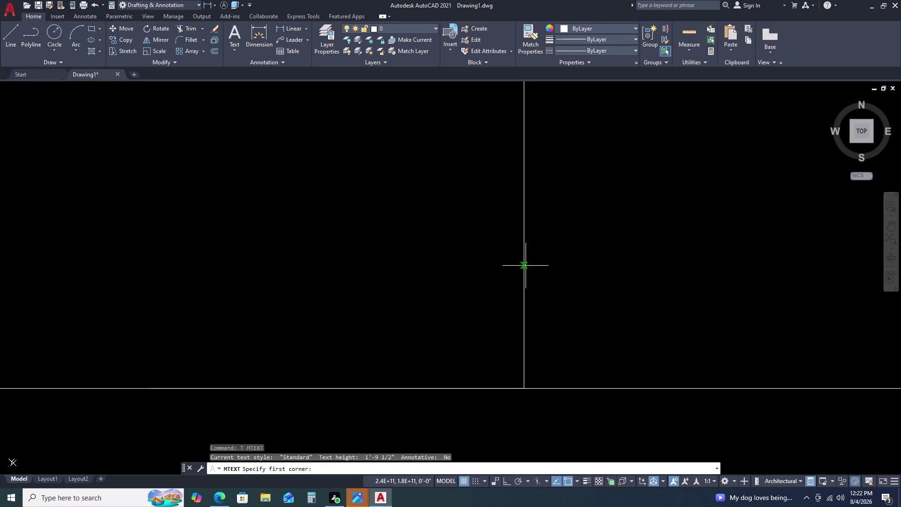
key(Escape)
key(Escape)
Trim the wall line crossing the corner gap.
text(TR)
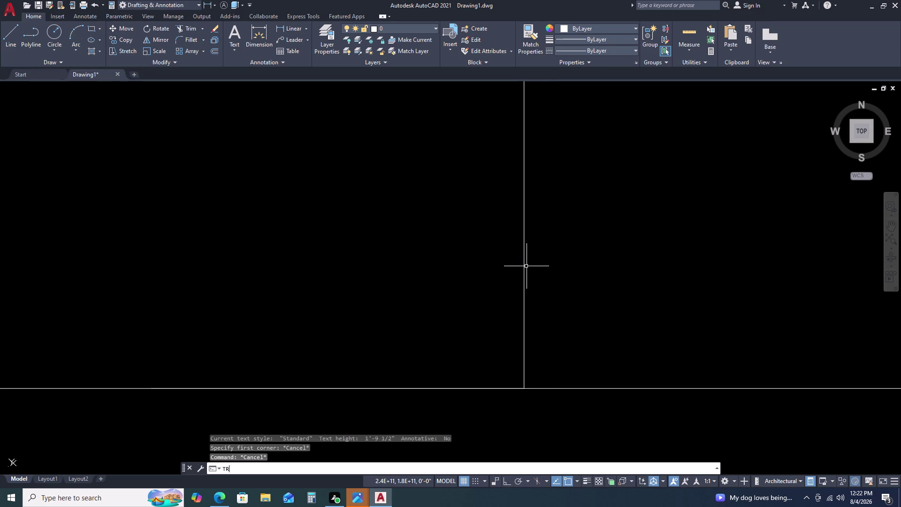
key(space)
click(525, 284)
scroll(down, 3)
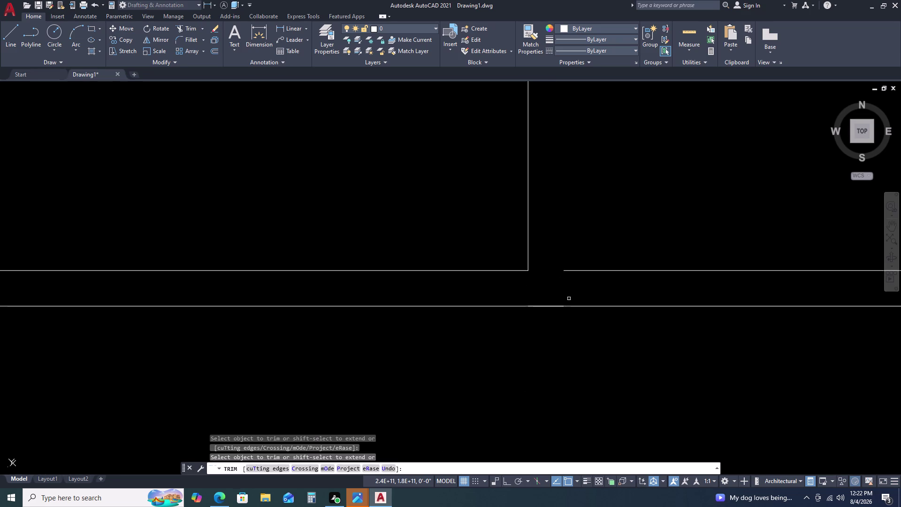
scroll(down, 3)
scroll(down, 3)
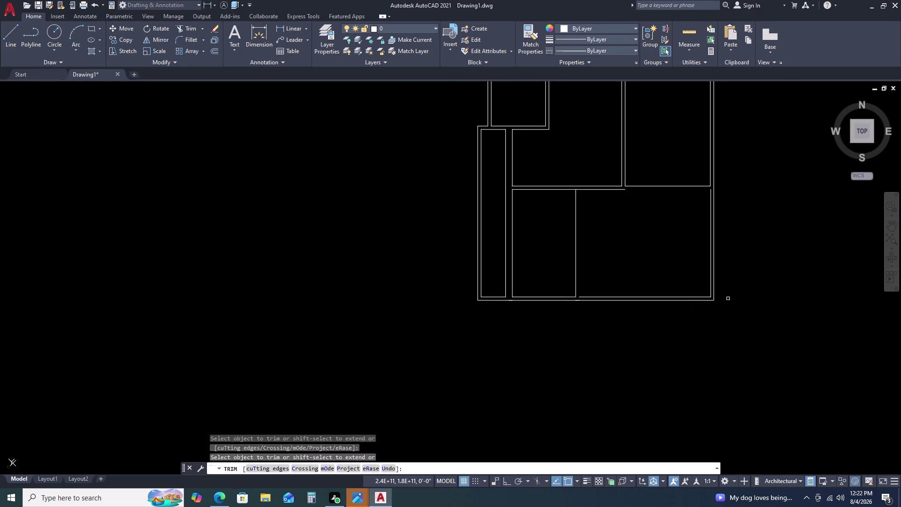
Undo the recent trims, the wall line erases and the room block move.
key(ctrl+z)
key(ctrl+z)
key(ctrl+z)
key(Escape)
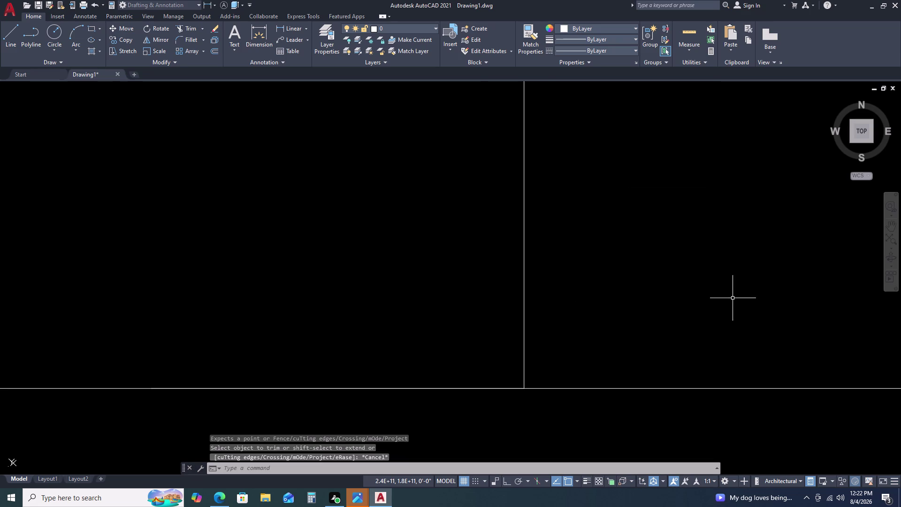
key(ctrl+z)
key(ctrl+z)
key(ctrl+z)
key(ctrl+z)
key(ctrl+z)
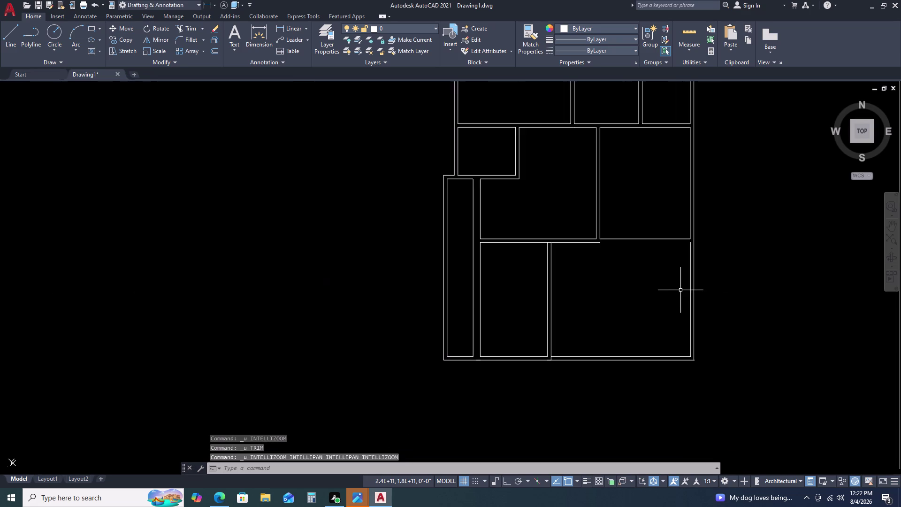
key(ctrl+z)
key(ctrl+z)
key(ctrl+z)
key(ctrl+z)
key(ctrl+z)
key(ctrl+z)
key(ctrl+z)
key(ctrl+z)
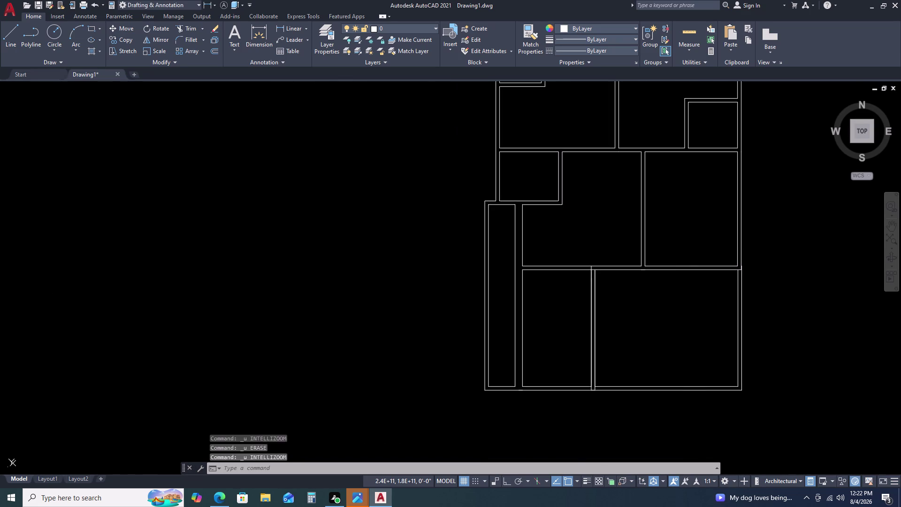
key(ctrl+z)
key(ctrl+z)
key(ctrl+z)
key(ctrl+z)
key(ctrl+z)
key(ctrl+z)
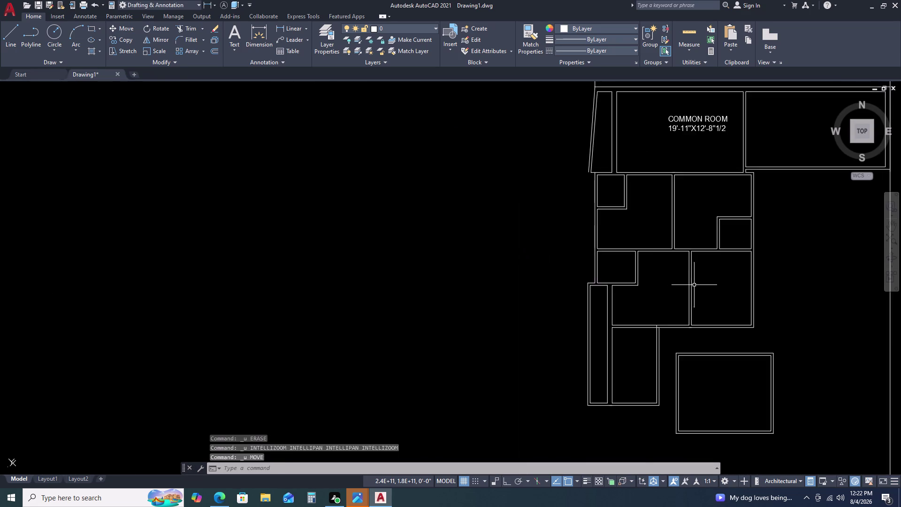
key(ctrl+z)
Pan so the plan and the detached copied room block are framed together.
scroll(down, 3)
middle_drag(724, 295, 639, 255)
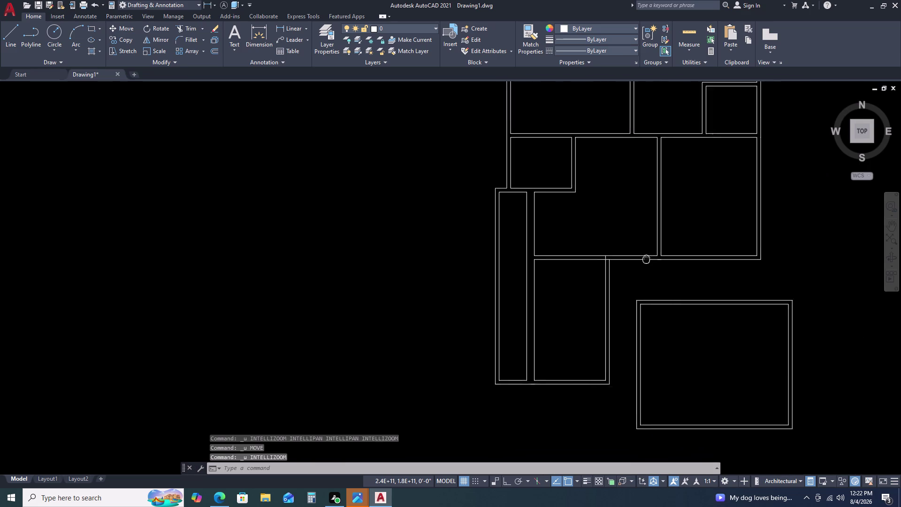
middle_drag(639, 256, 631, 252)
middle_click(622, 247)
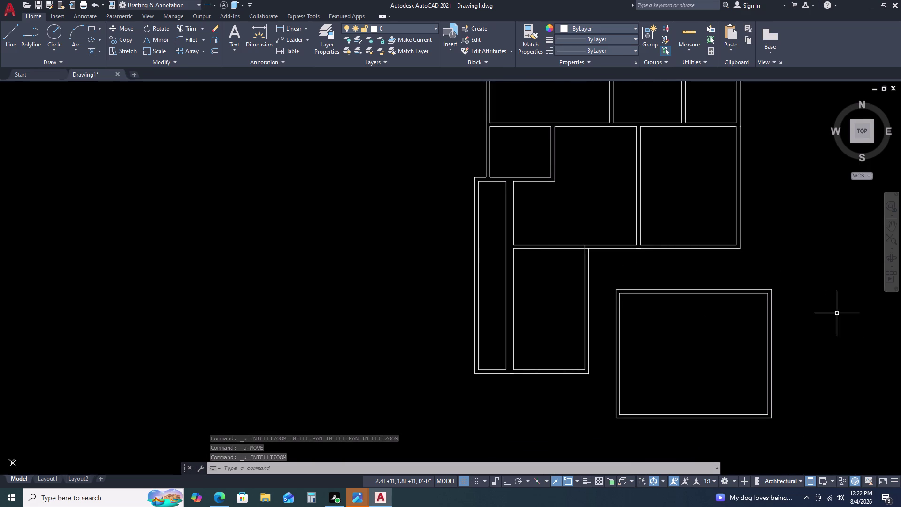
click(801, 257)
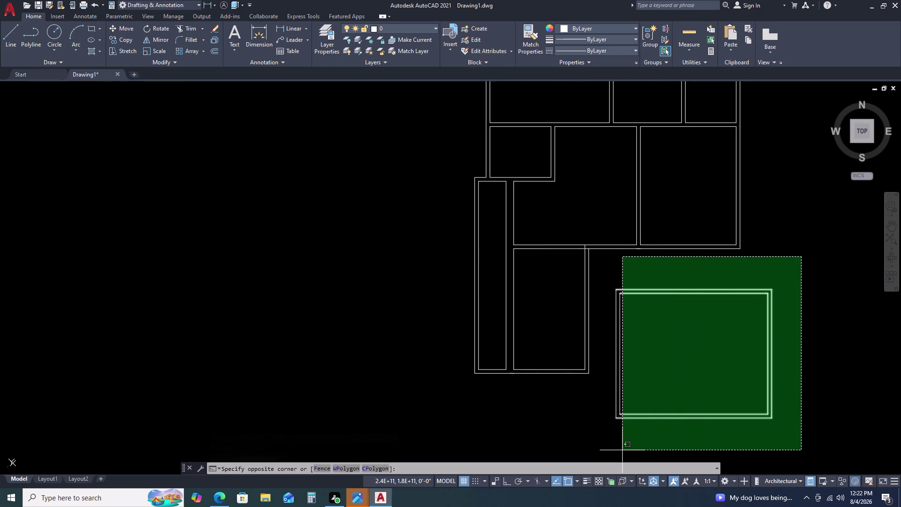
Select the copied room and begin moving it from its top-right corner, then cancel.
click(599, 444)
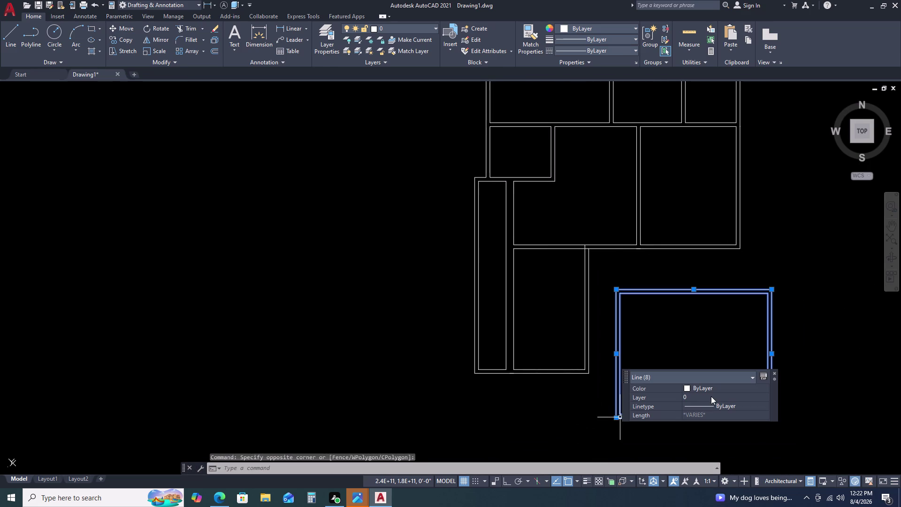
key(m)
key(space)
scroll(up, 3)
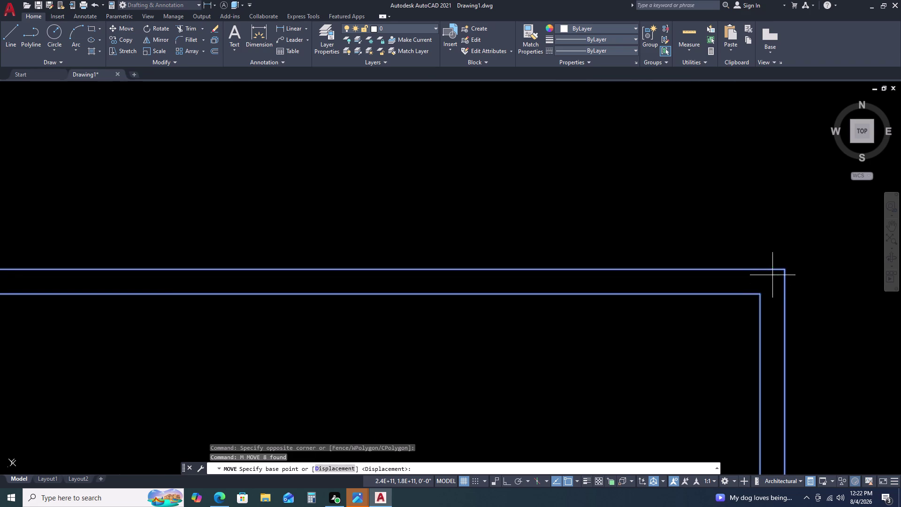
click(783, 271)
scroll(down, 3)
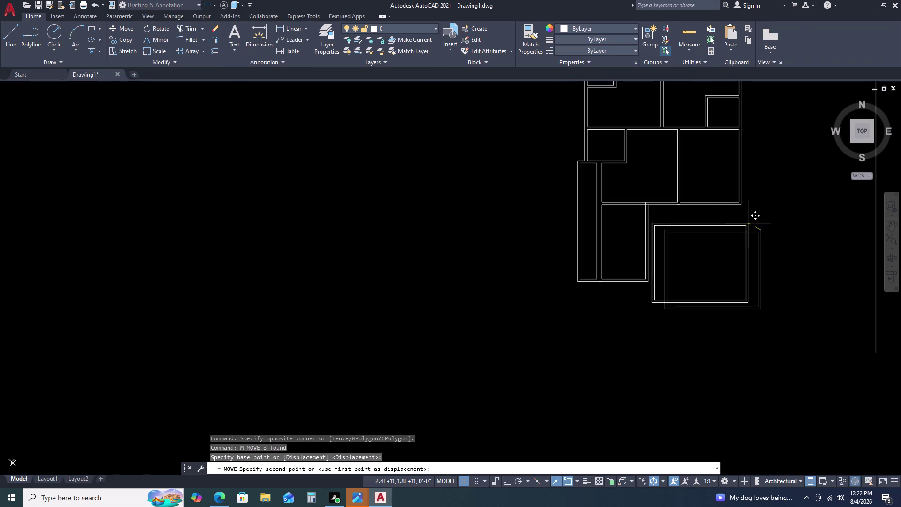
scroll(up, 3)
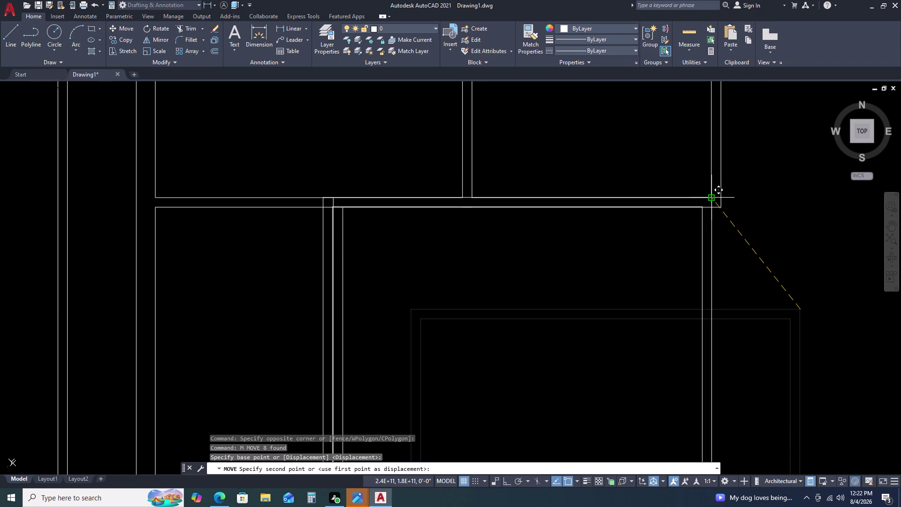
key(Escape)
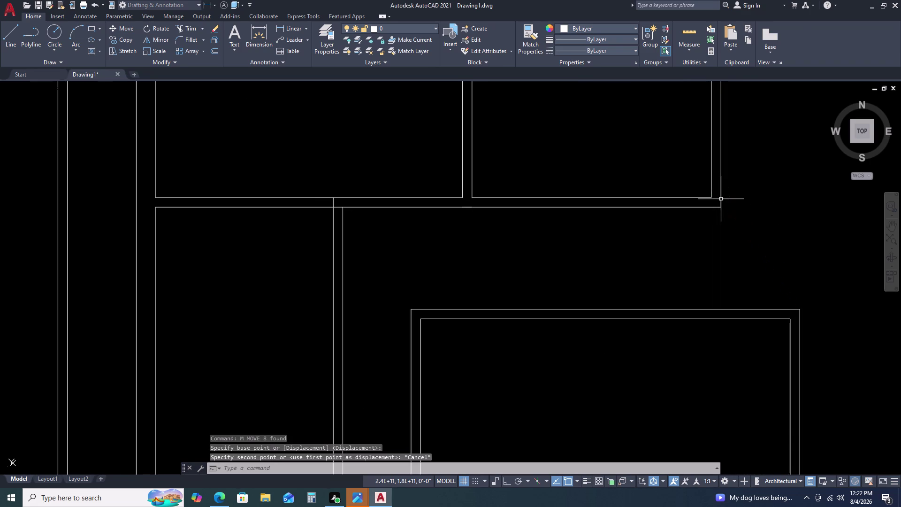
Start a short line from the wall corner, then cancel it unfinished.
key(l)
key(space)
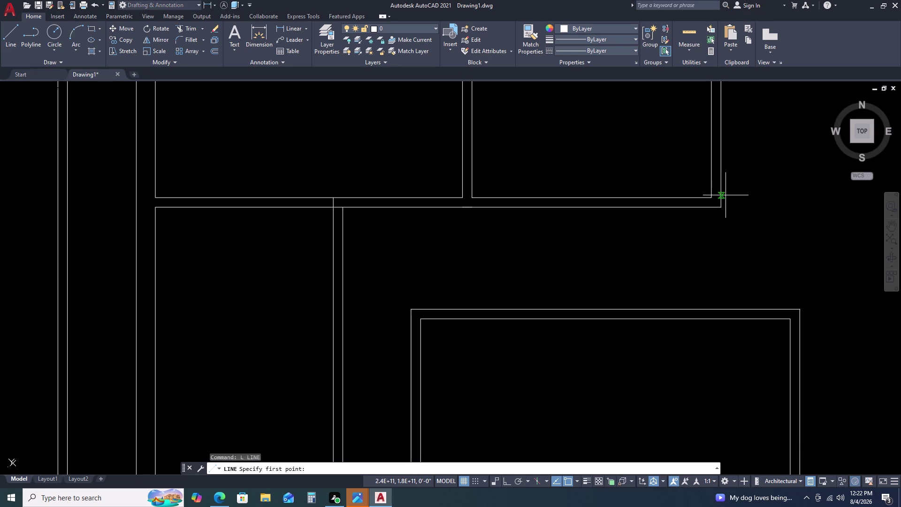
click(710, 198)
click(722, 198)
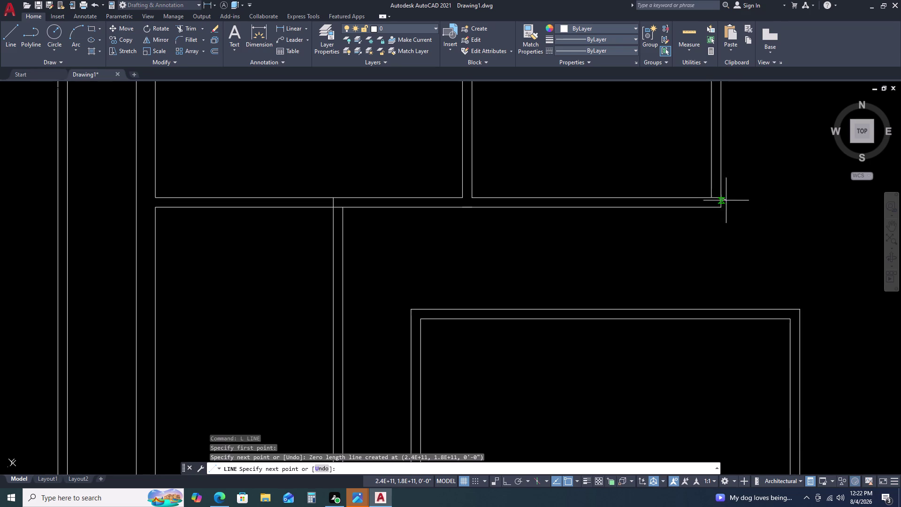
key(Escape)
Window-select all of the copied room's wall lines.
scroll(down, 3)
click(747, 277)
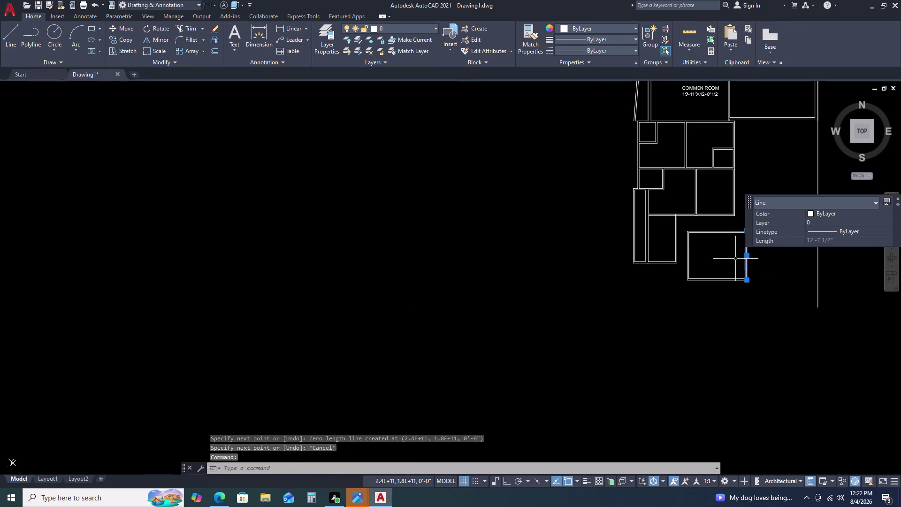
key(Escape)
click(761, 220)
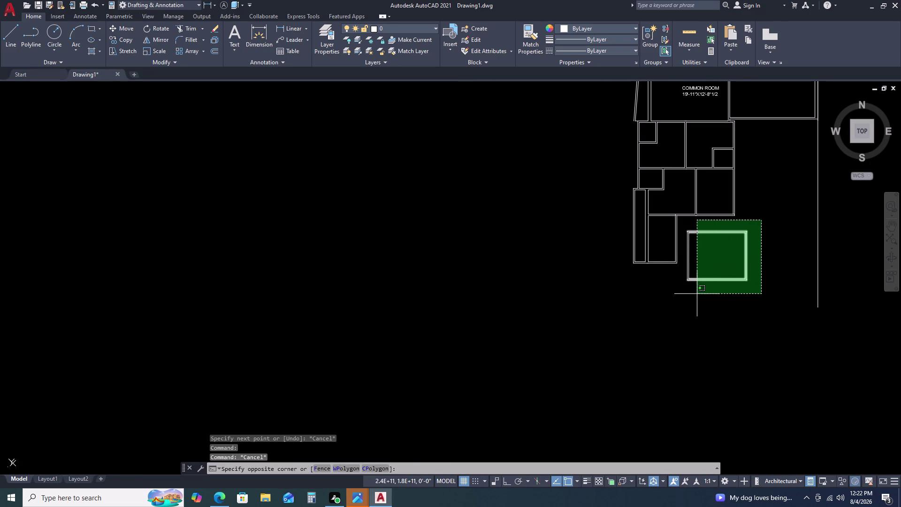
click(684, 295)
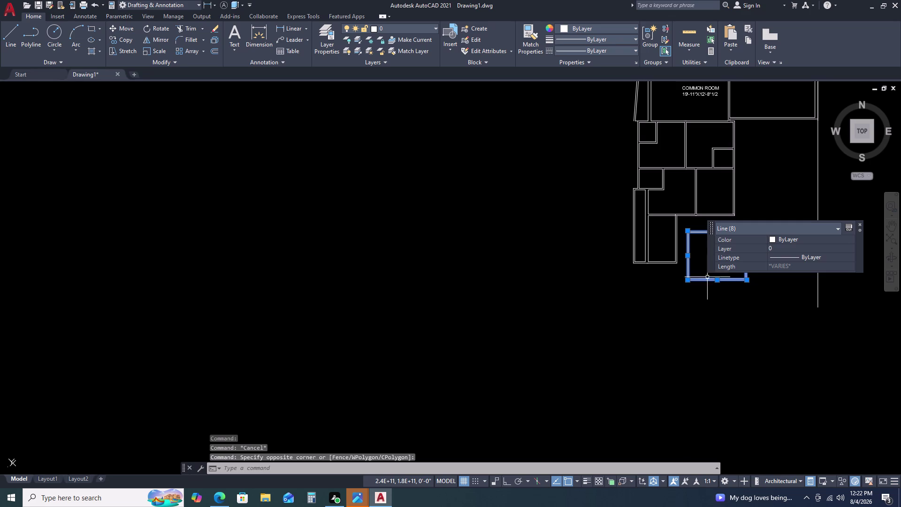
Move the copied room by its top-right corner to the wall junction beside the lower rooms.
key(m)
key(space)
scroll(up, 3)
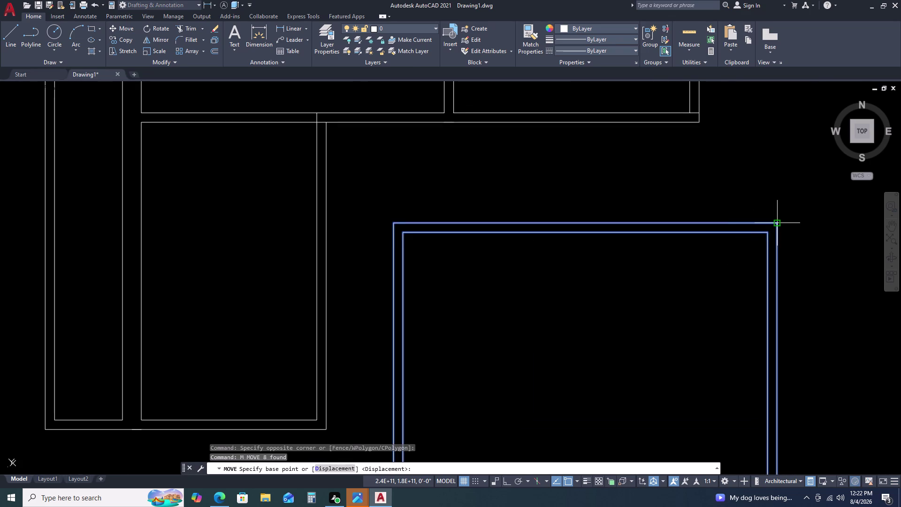
click(777, 225)
scroll(up, 3)
click(694, 119)
scroll(down, 3)
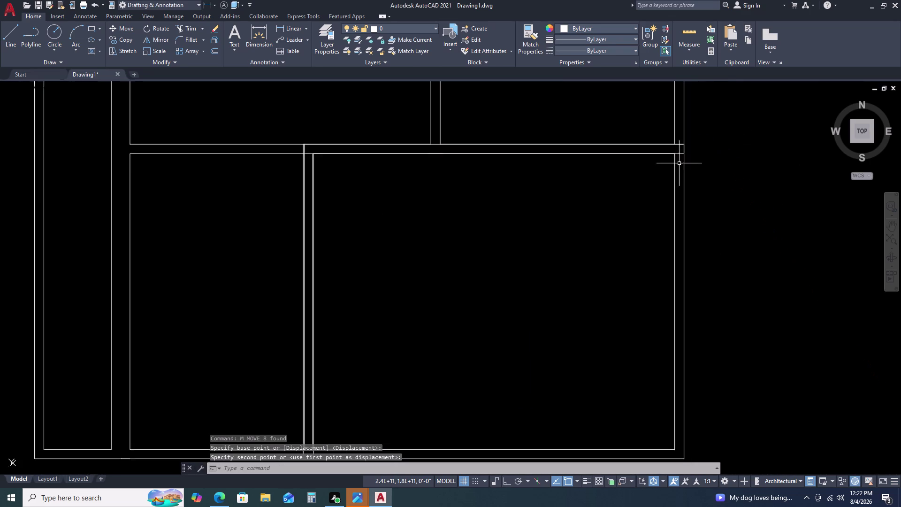
scroll(down, 3)
scroll(up, 3)
scroll(up, 3)
scroll(down, 3)
key(Escape)
scroll(down, 3)
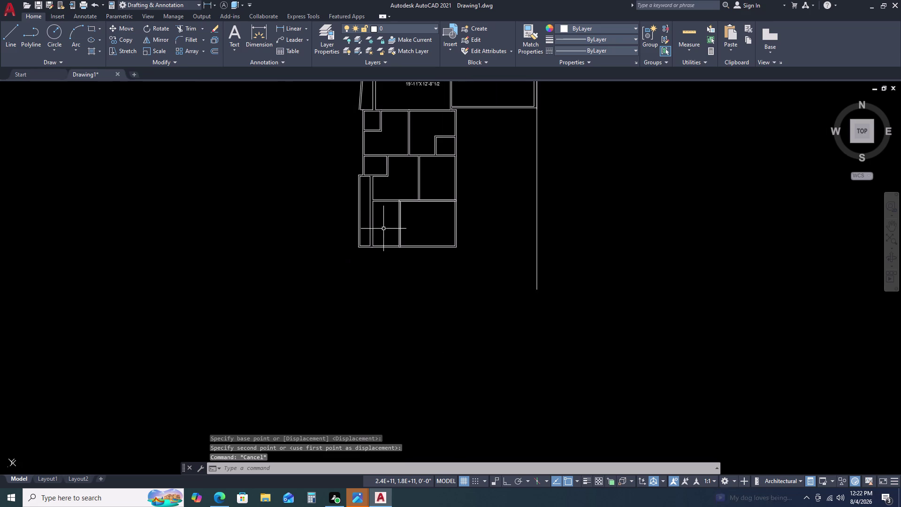
Try a selection window around the narrow room's wall at the junction, then cancel it.
scroll(up, 3)
click(311, 193)
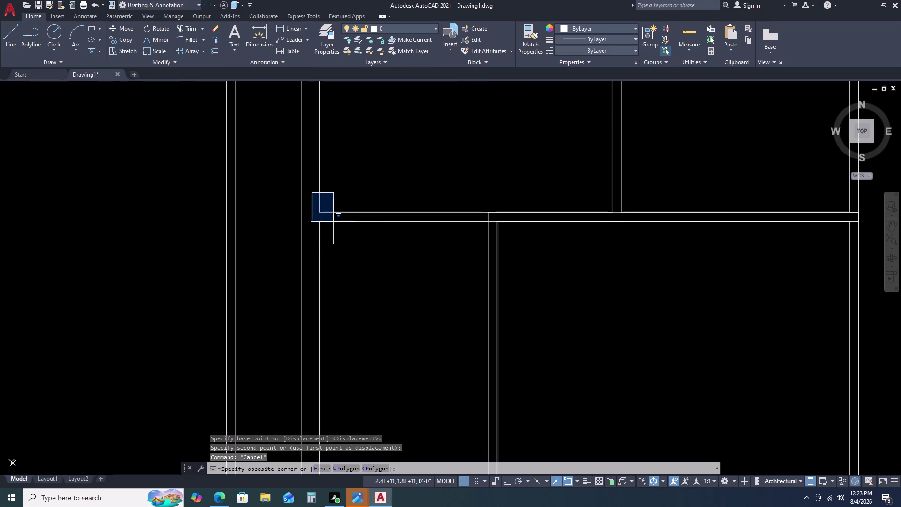
scroll(down, 3)
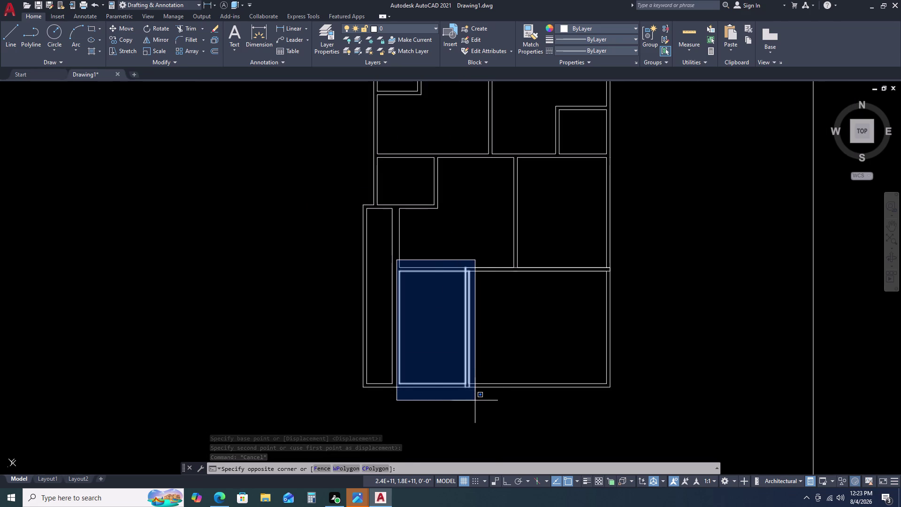
click(474, 400)
scroll(up, 3)
key(Escape)
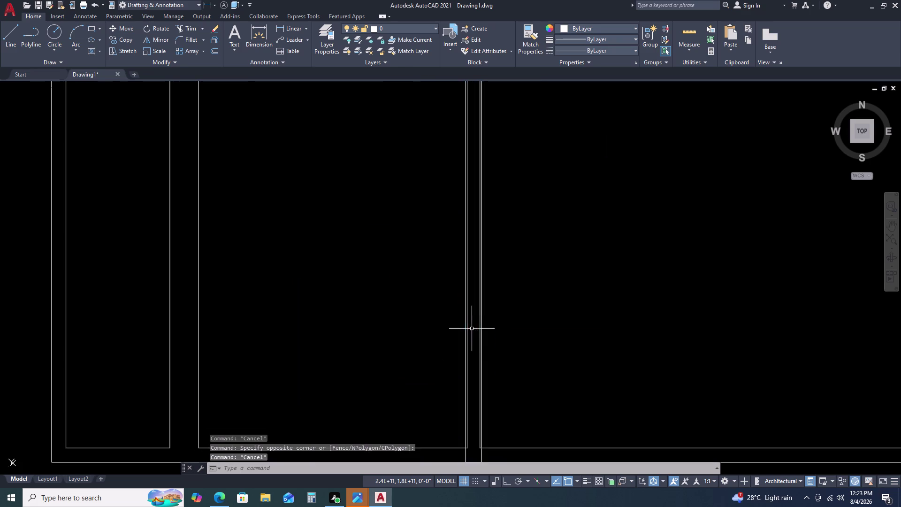
scroll(down, 3)
scroll(down, 3)
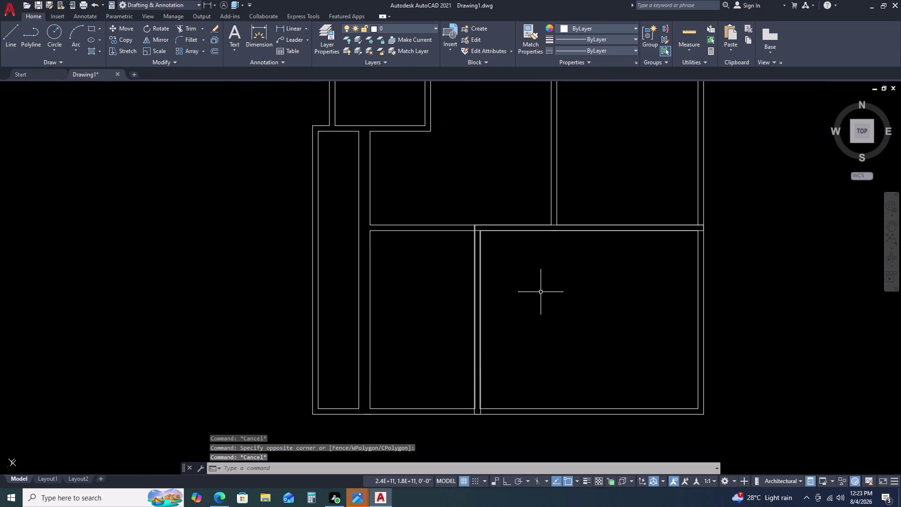
scroll(up, 3)
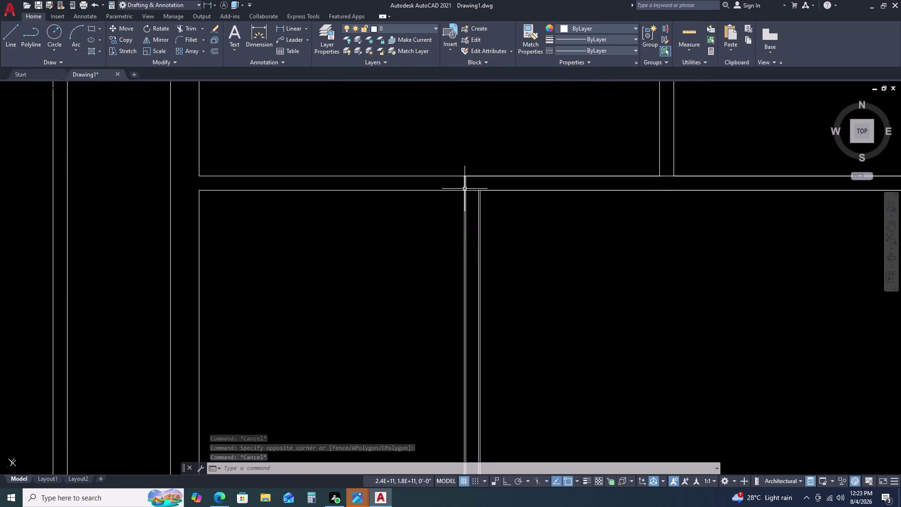
Select the narrow room's top wall line, the adjoining vertical line and another wall line.
click(446, 190)
scroll(up, 3)
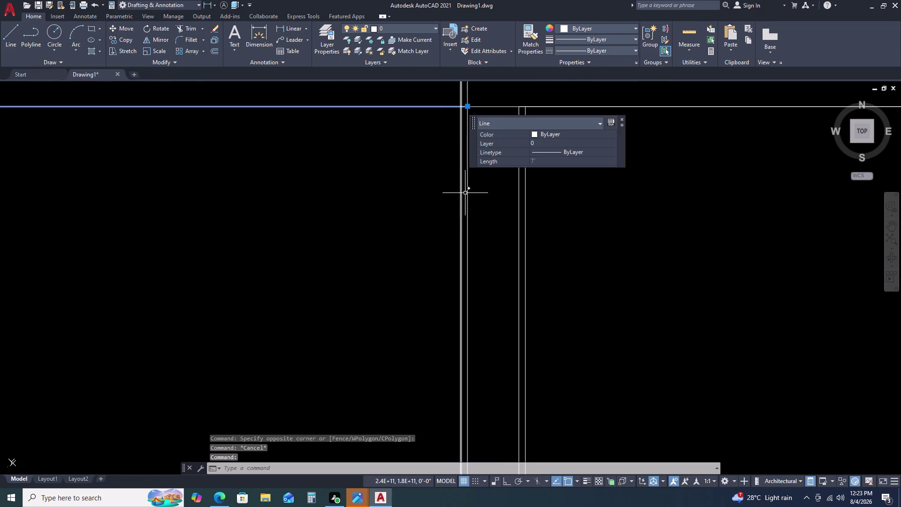
click(466, 196)
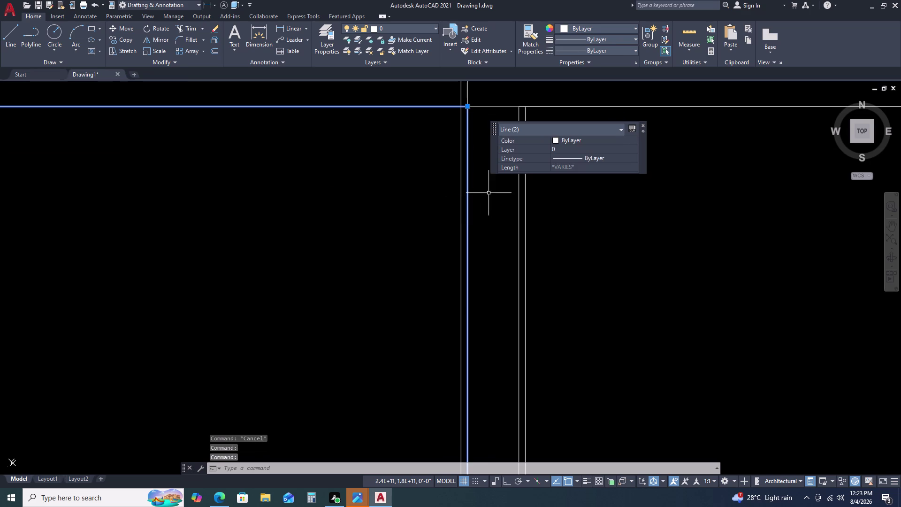
scroll(down, 3)
scroll(up, 3)
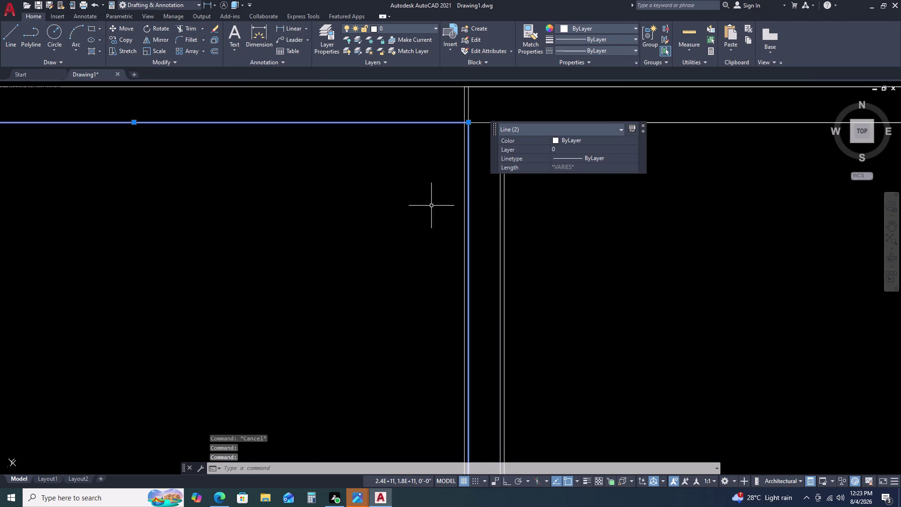
middle_drag(429, 185, 279, 180)
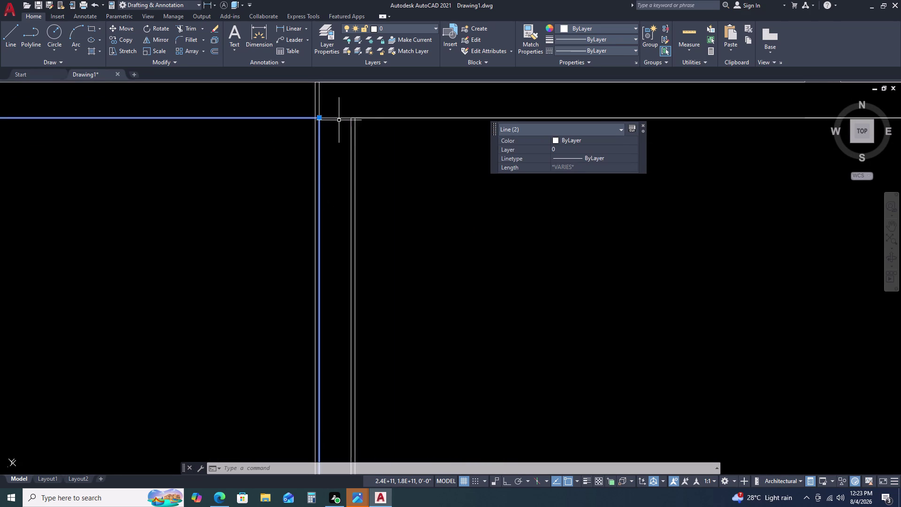
scroll(up, 3)
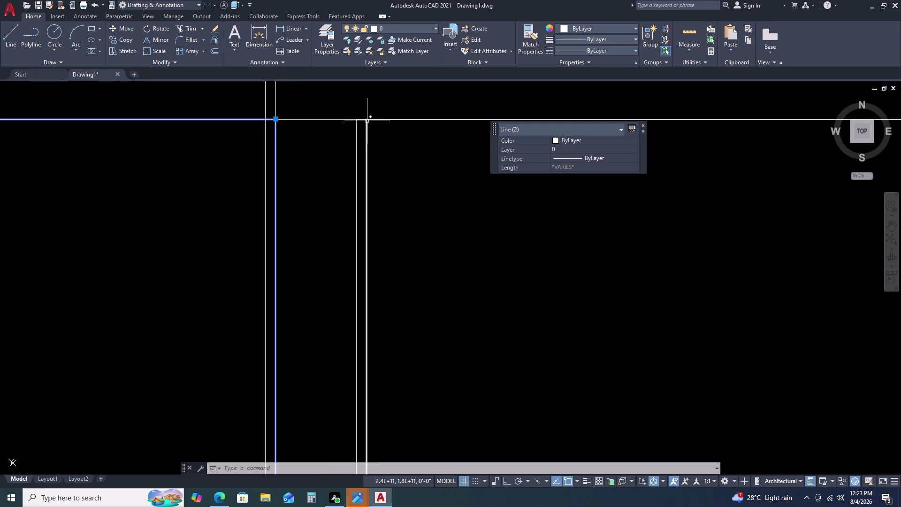
click(367, 125)
Add the bottom wall line, the corner lines and the last wall line to complete six.
scroll(down, 3)
scroll(up, 3)
scroll(down, 3)
scroll(down, 3)
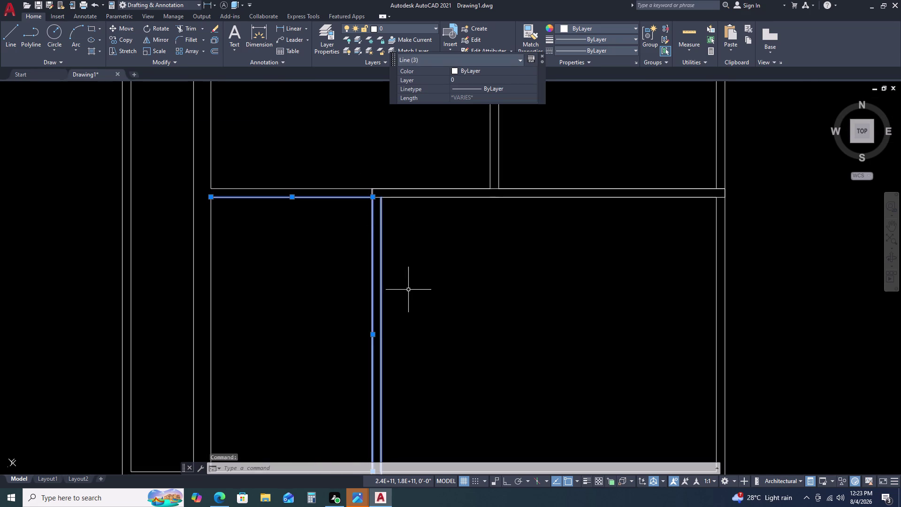
middle_drag(408, 289, 414, 205)
scroll(up, 3)
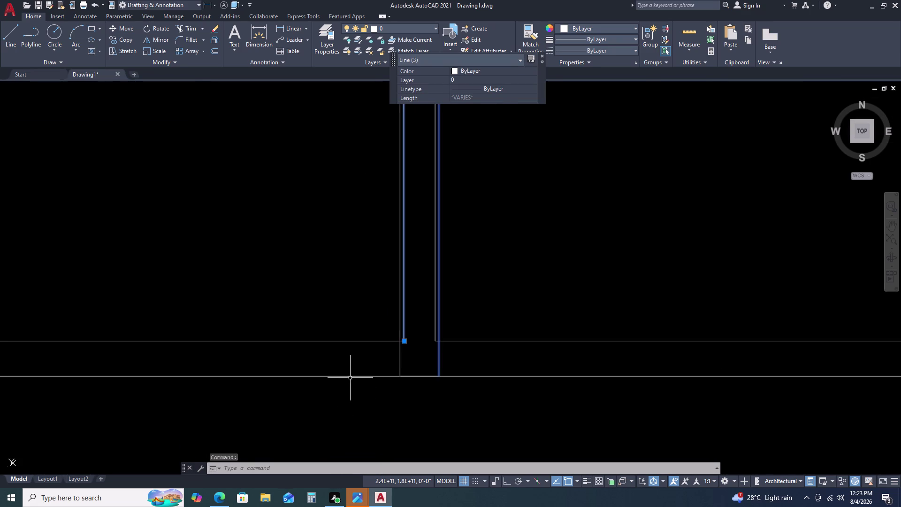
click(351, 376)
click(338, 339)
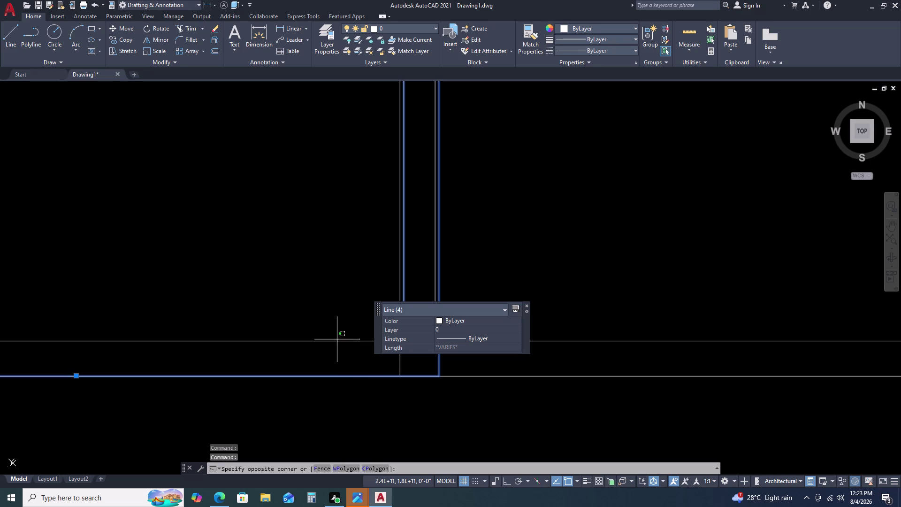
click(328, 345)
scroll(down, 3)
middle_drag(297, 170, 300, 183)
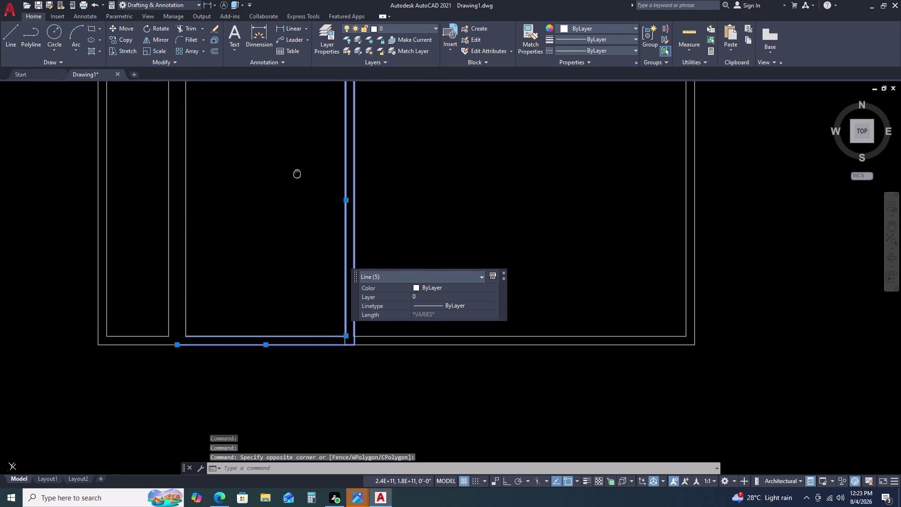
middle_drag(300, 182, 314, 210)
click(206, 200)
click(199, 193)
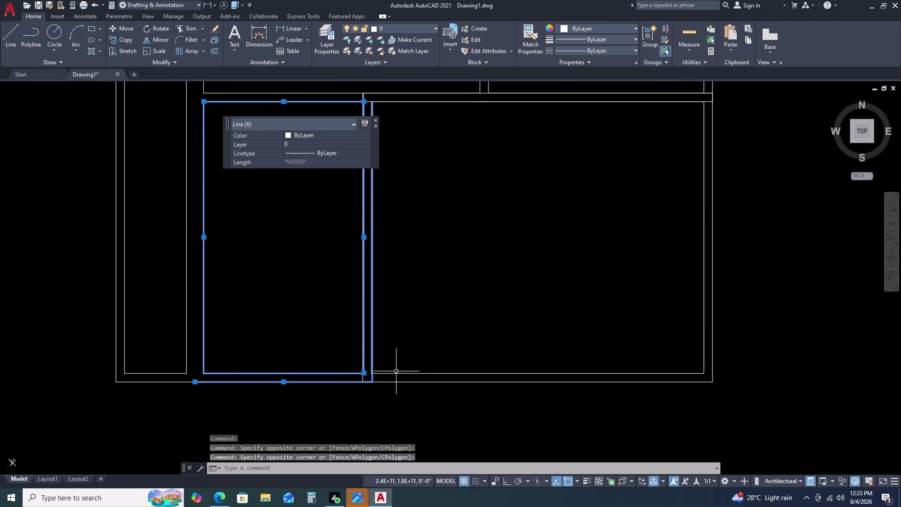
Move the six narrow-room wall lines from their bottom corner up to the upper wall junction.
key(m)
key(space)
scroll(up, 3)
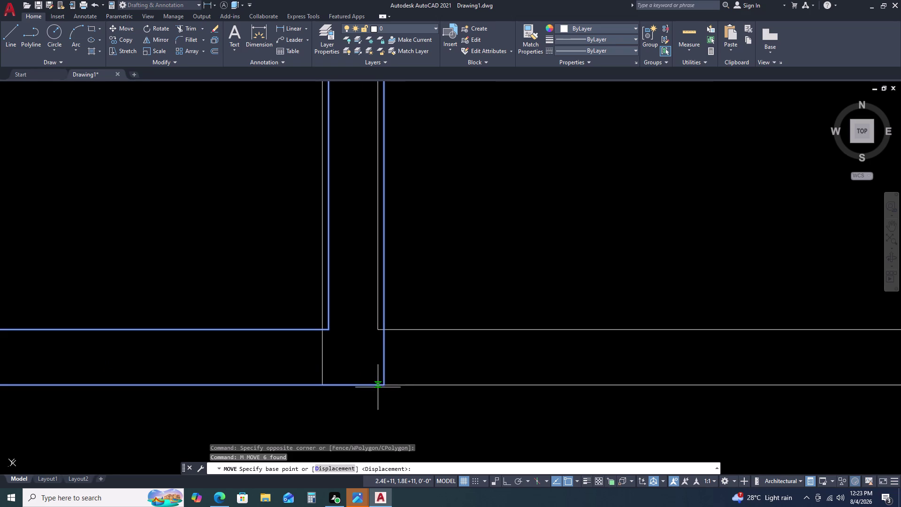
click(383, 330)
double_click(377, 328)
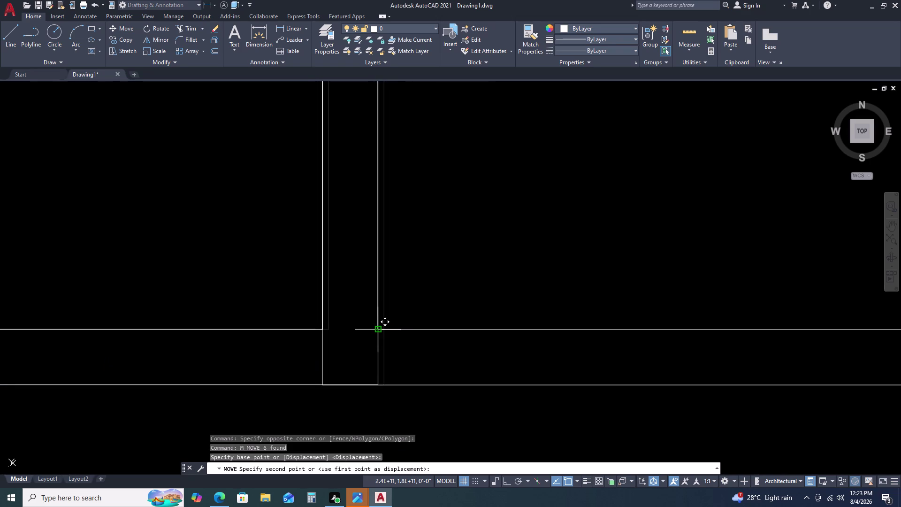
scroll(down, 3)
scroll(down, 3)
middle_drag(466, 315, 467, 327)
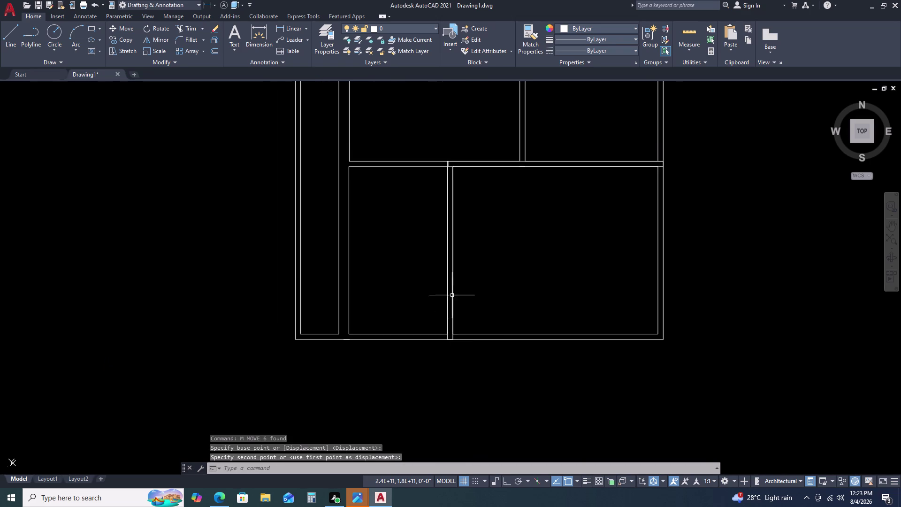
scroll(up, 3)
middle_drag(453, 189, 464, 251)
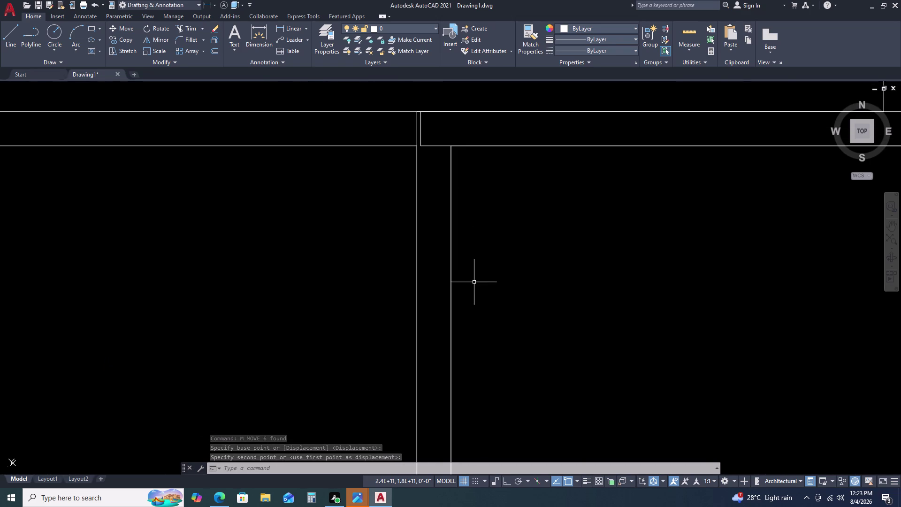
scroll(down, 3)
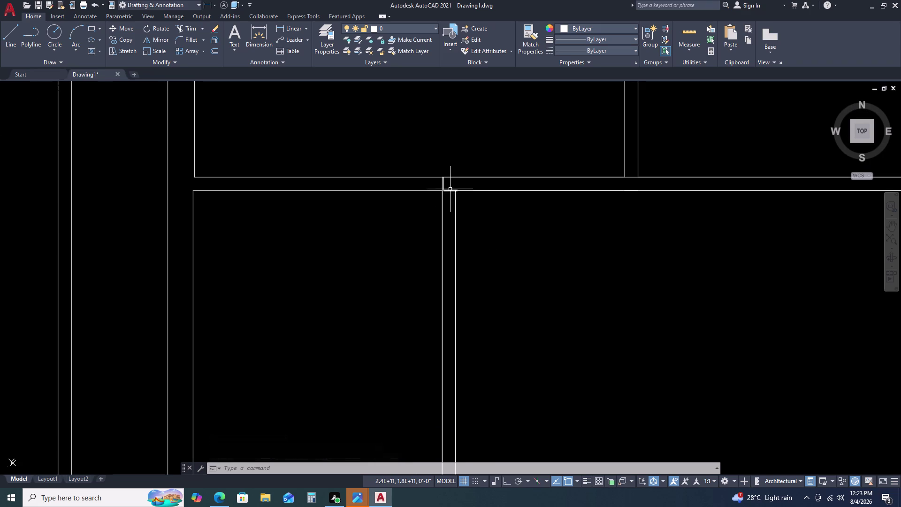
click(450, 189)
key(Escape)
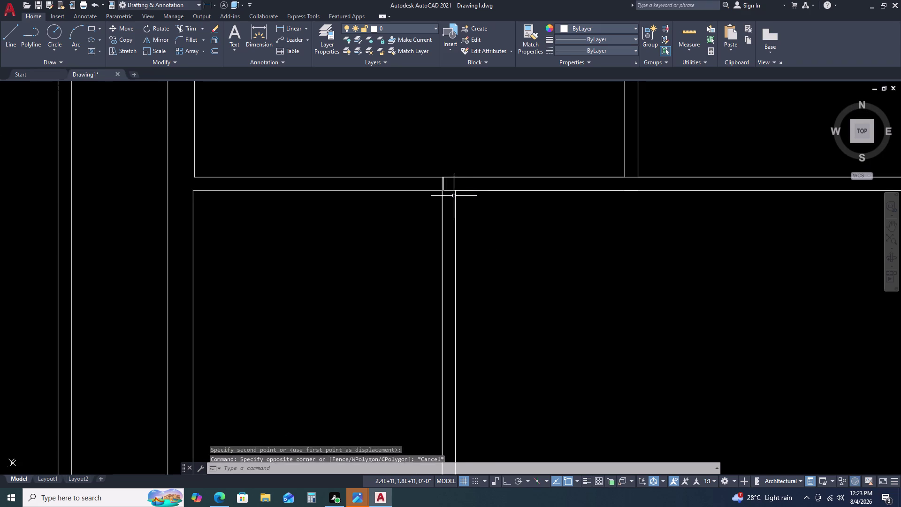
scroll(down, 3)
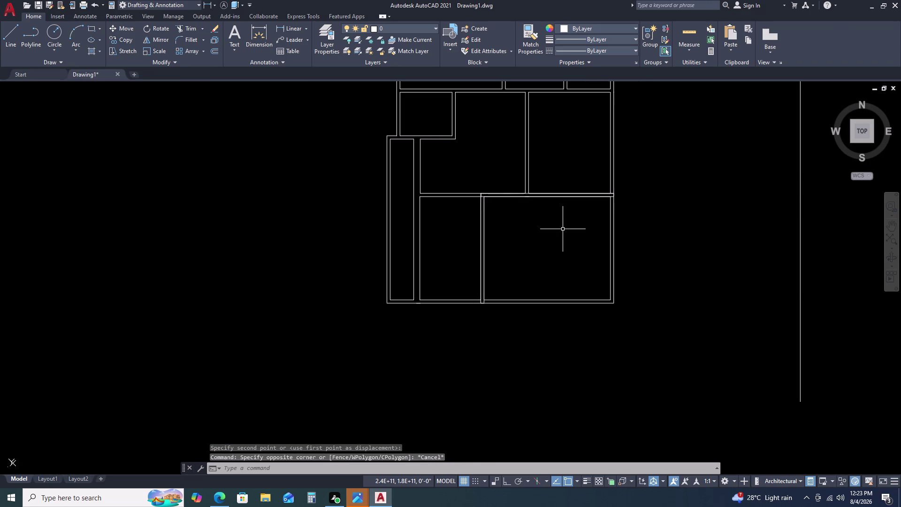
Undo the wall move, the room explode and the earlier room move.
key(ctrl+z)
key(ctrl+z)
key(ctrl+z)
key(ctrl+z)
key(ctrl+z)
key(ctrl+z)
key(ctrl+z)
key(ctrl+z)
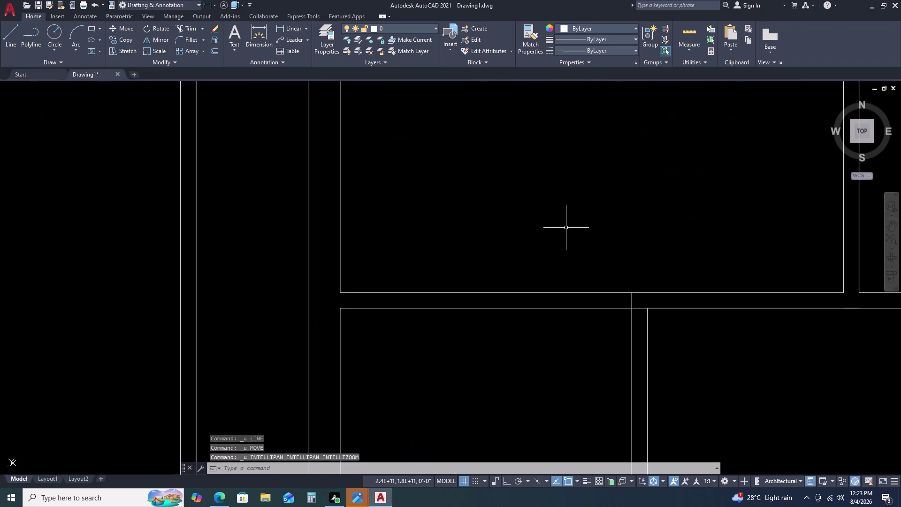
key(ctrl+z)
key(ctrl+z)
key(ctrl+z)
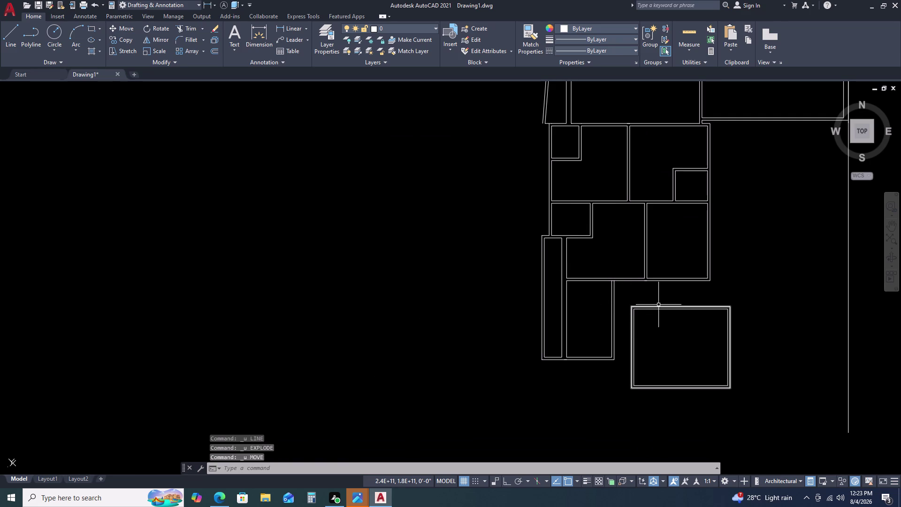
Window-select the copied room and move its top-right corner onto the main wall's corner.
click(691, 304)
click(680, 321)
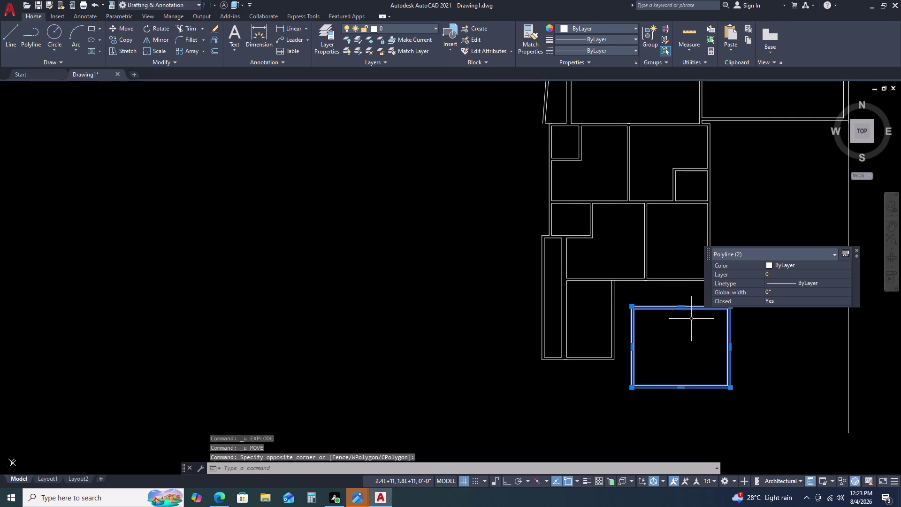
scroll(down, 3)
middle_drag(705, 321, 658, 304)
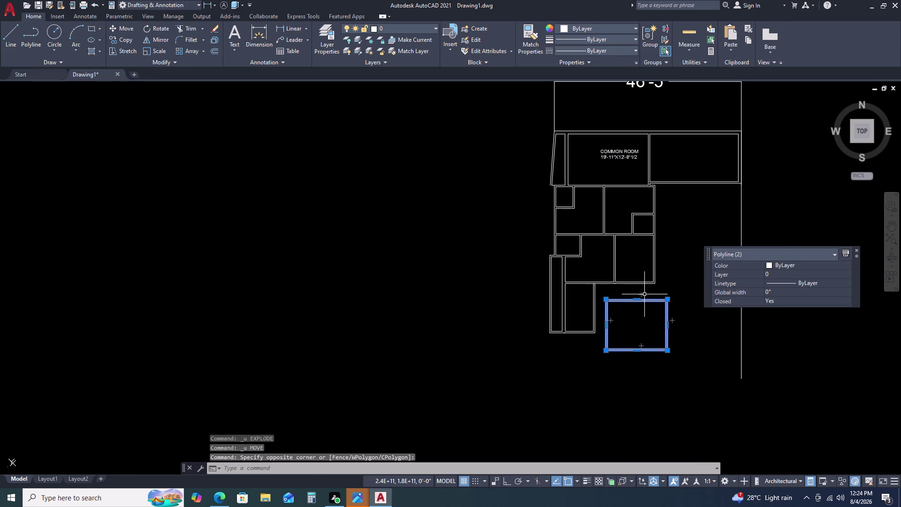
text(M)
key(space)
scroll(up, 3)
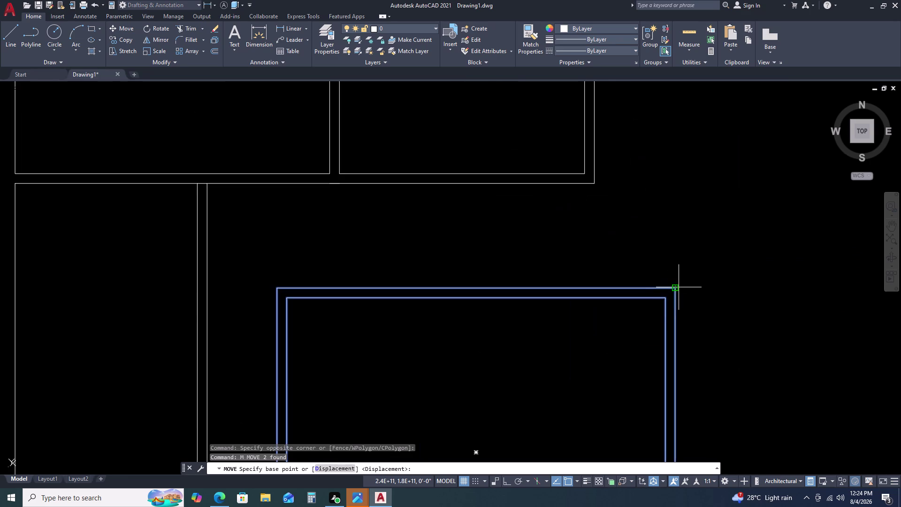
click(676, 290)
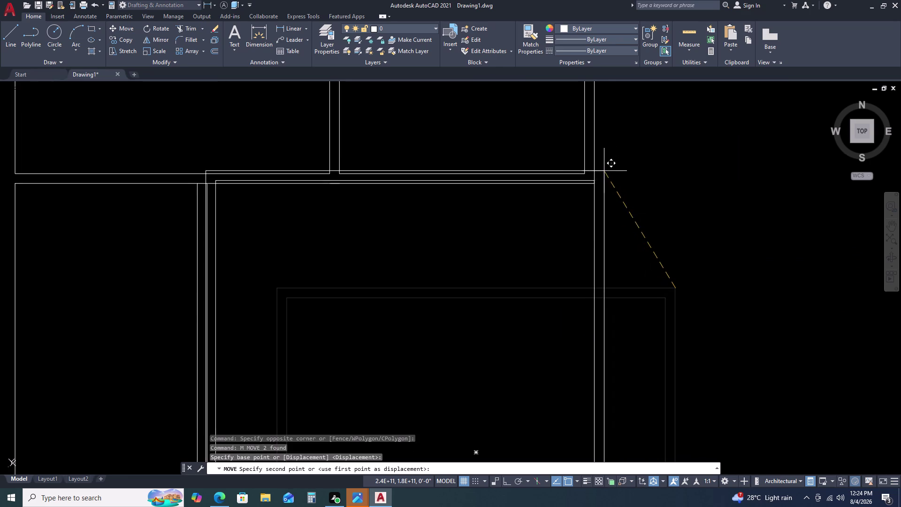
scroll(up, 3)
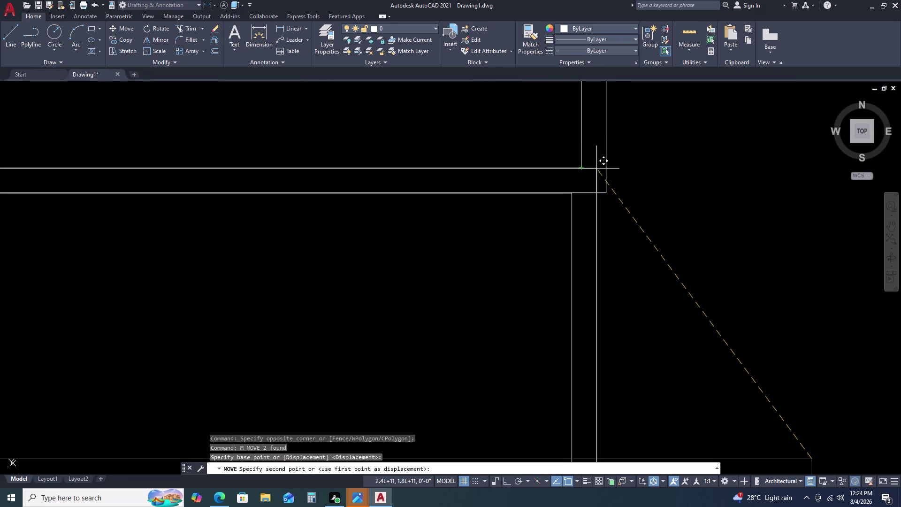
click(604, 168)
scroll(down, 3)
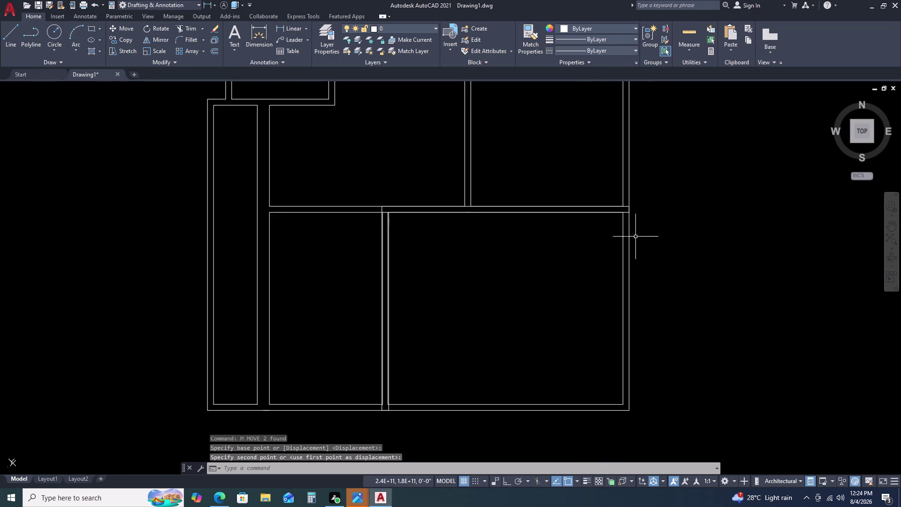
scroll(down, 3)
scroll(up, 3)
scroll(down, 3)
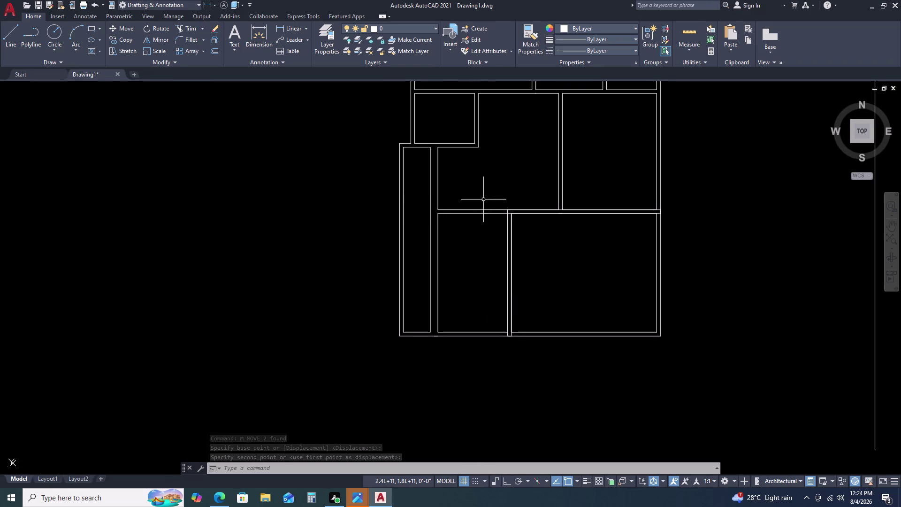
Window-select the lower middle room and move it from its bottom corner to the bottom wall intersection.
click(422, 197)
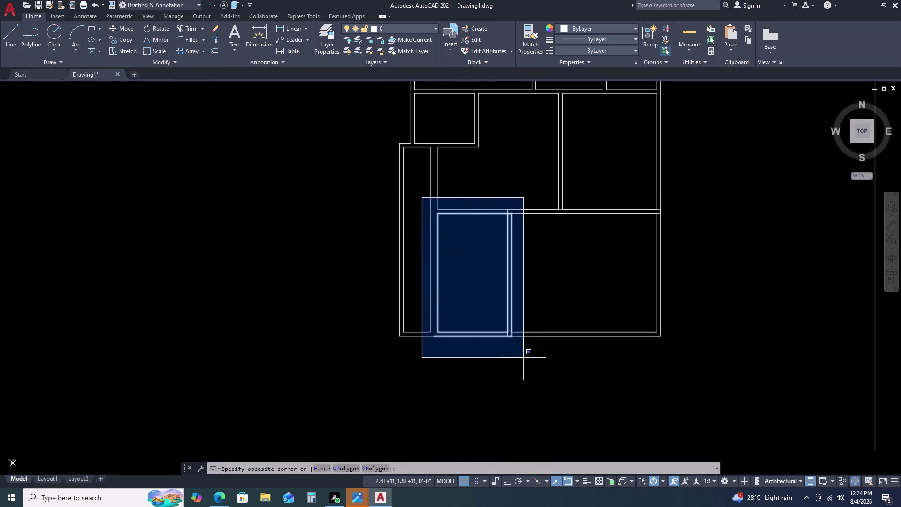
click(524, 359)
scroll(up, 3)
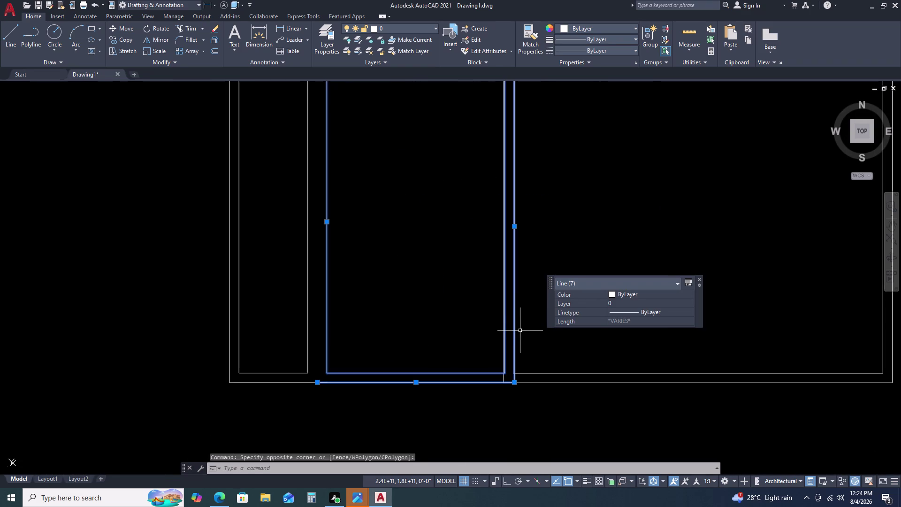
key(m)
key(space)
scroll(up, 3)
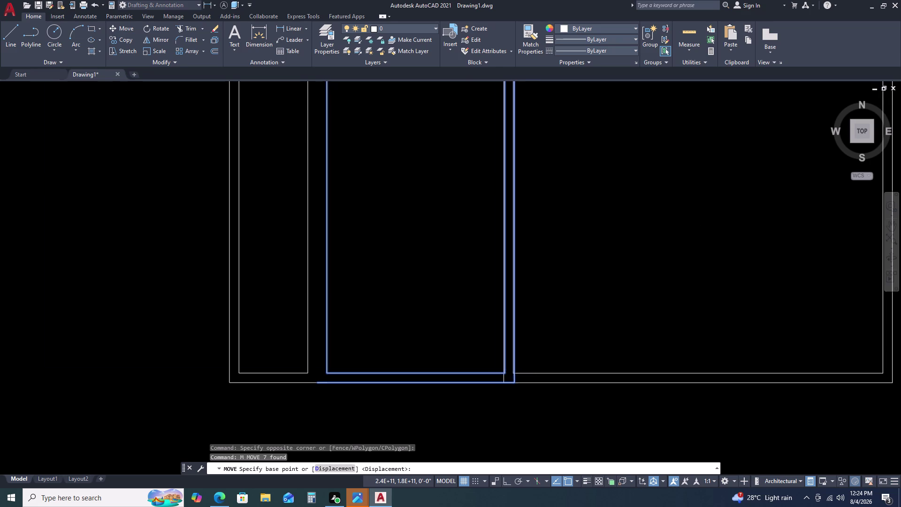
scroll(up, 3)
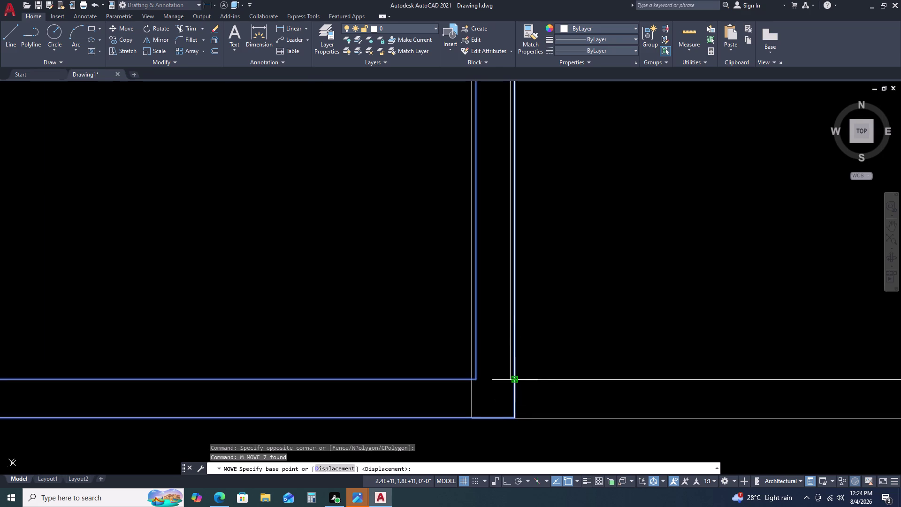
click(517, 381)
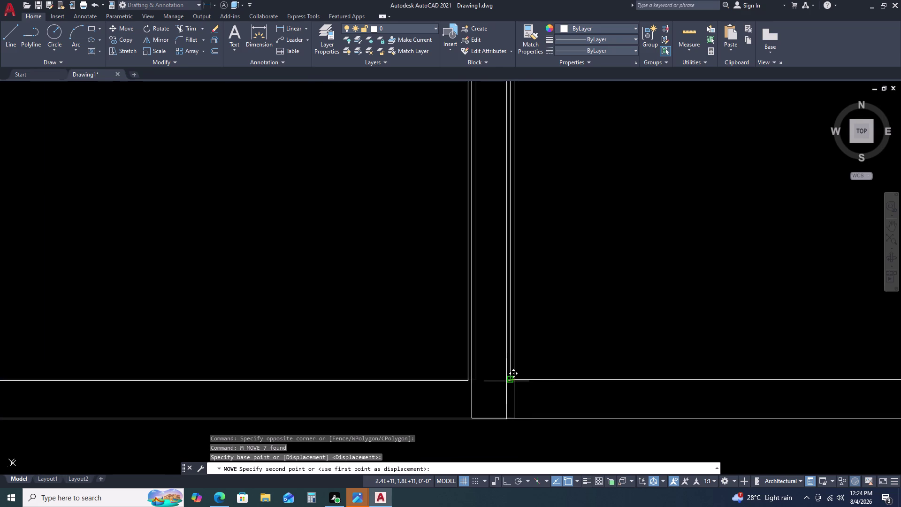
click(509, 380)
scroll(down, 3)
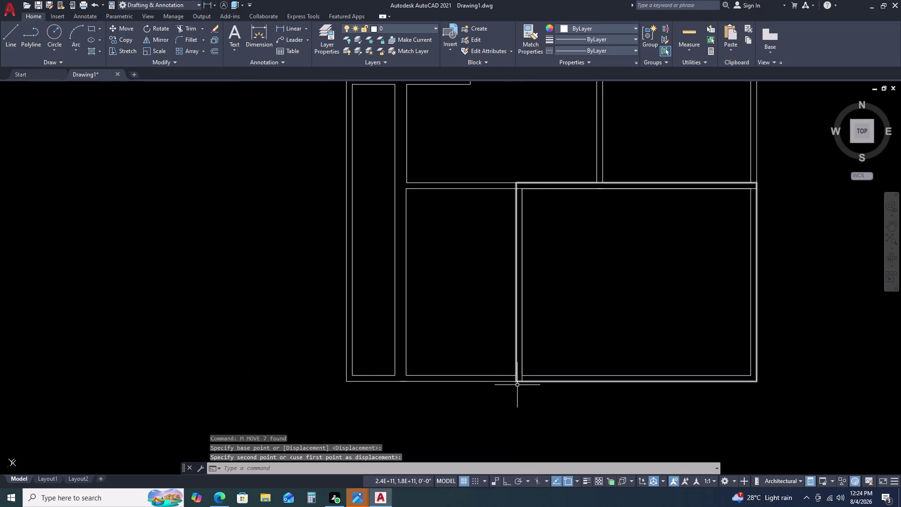
scroll(up, 3)
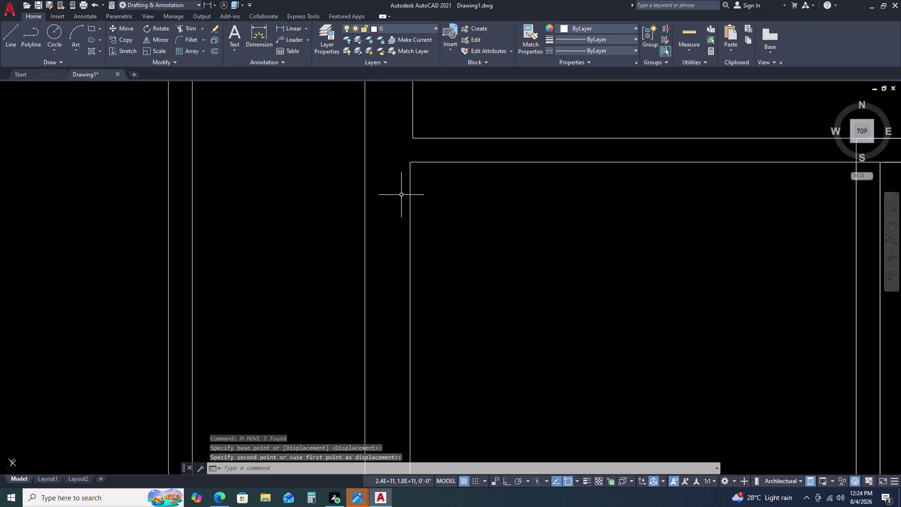
scroll(up, 3)
scroll(down, 3)
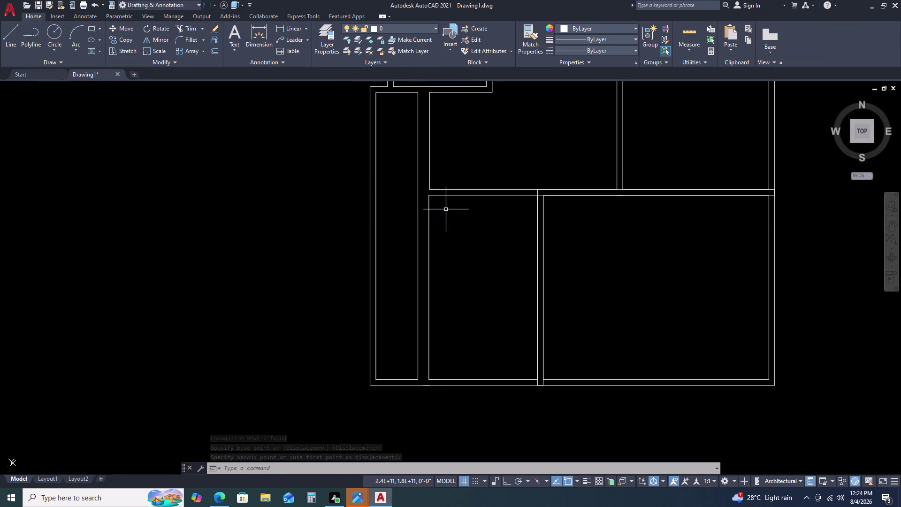
middle_drag(446, 209, 457, 267)
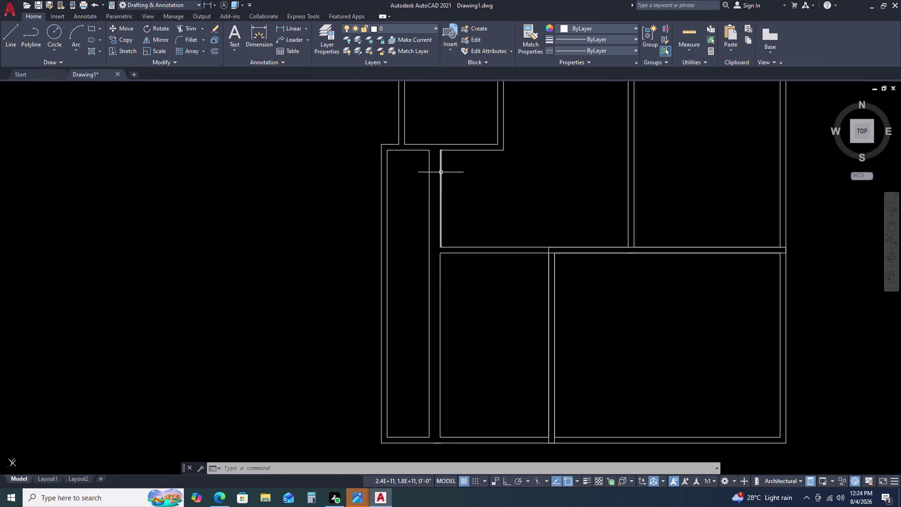
scroll(down, 3)
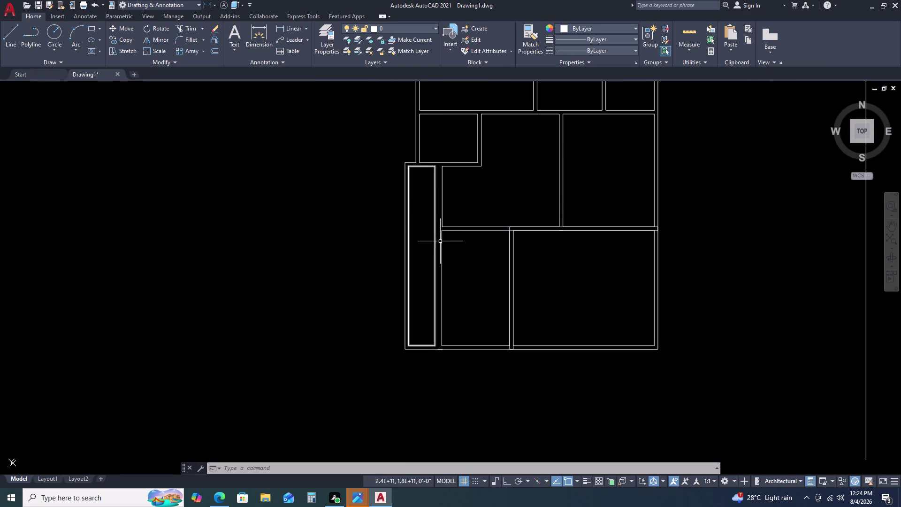
scroll(up, 3)
scroll(down, 3)
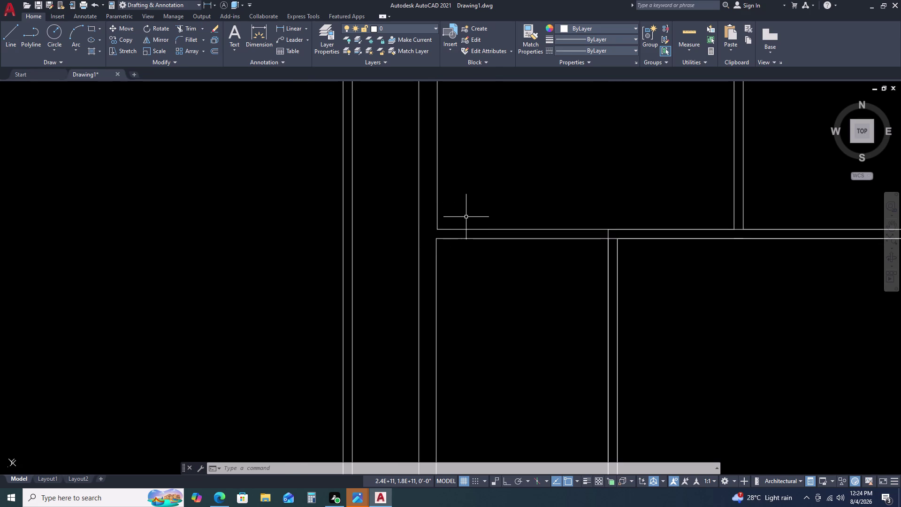
scroll(down, 3)
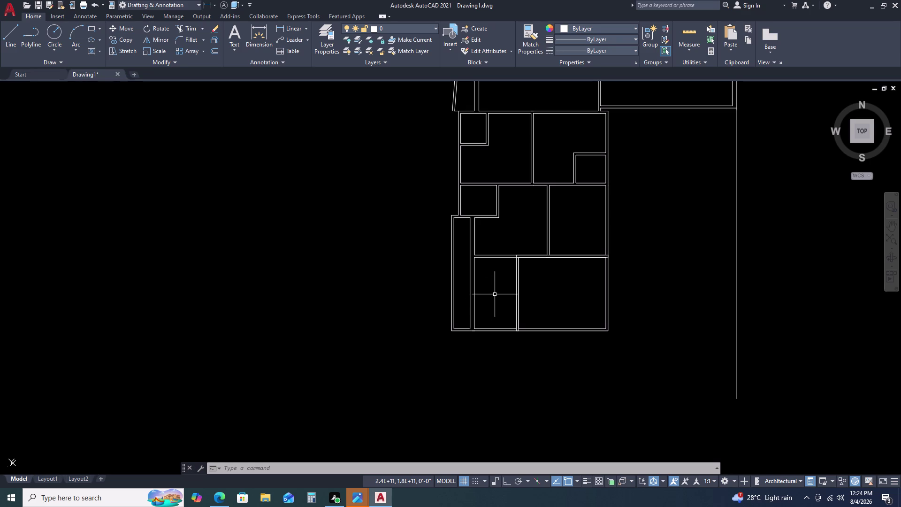
scroll(up, 3)
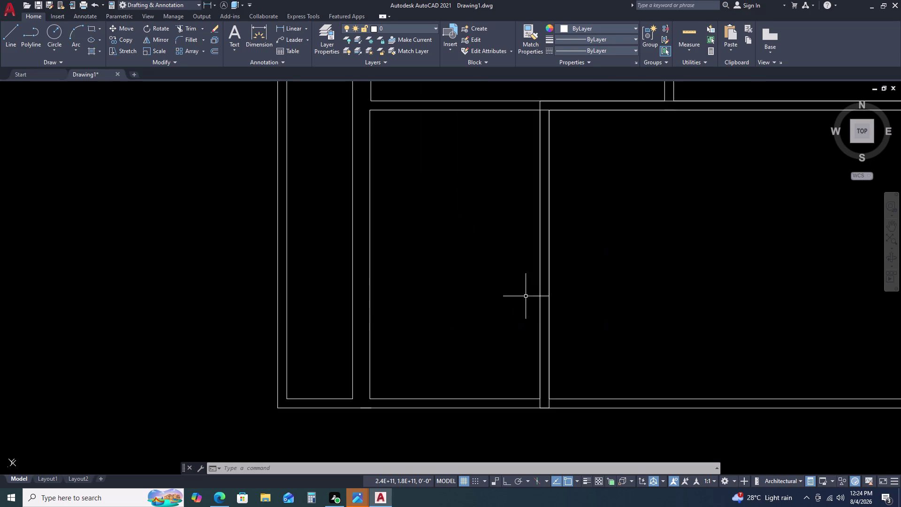
scroll(up, 3)
scroll(up, 3)
scroll(up, 3)
scroll(down, 3)
scroll(up, 3)
scroll(down, 3)
scroll(up, 3)
scroll(down, 3)
scroll(up, 3)
scroll(down, 3)
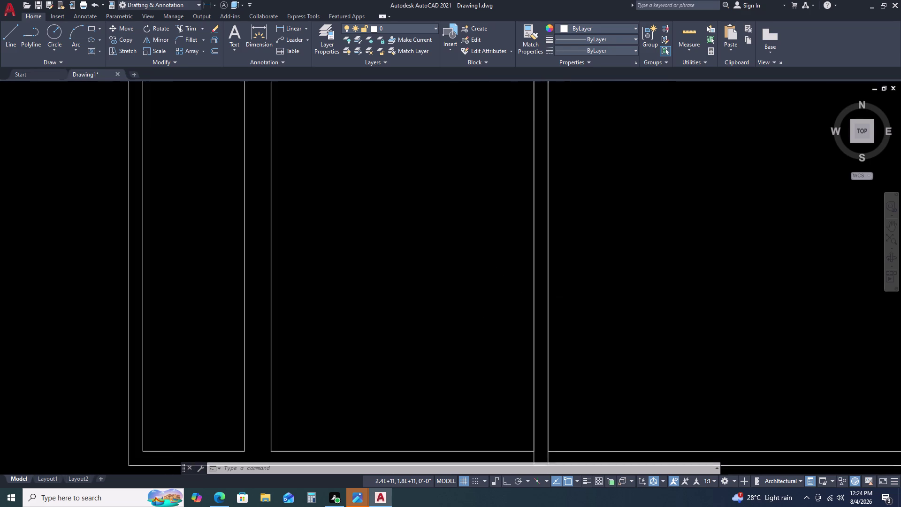
scroll(down, 3)
middle_drag(552, 353, 551, 326)
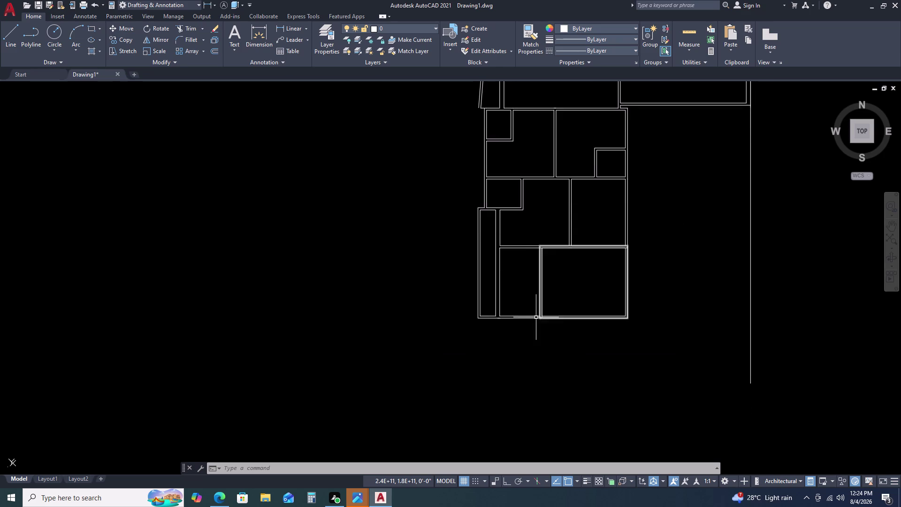
scroll(up, 3)
middle_drag(507, 277, 510, 353)
scroll(down, 3)
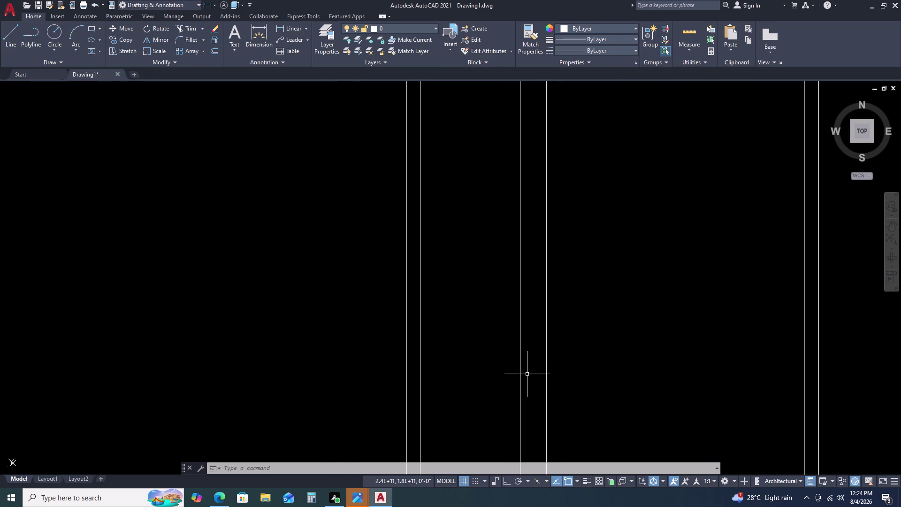
scroll(down, 3)
scroll(up, 3)
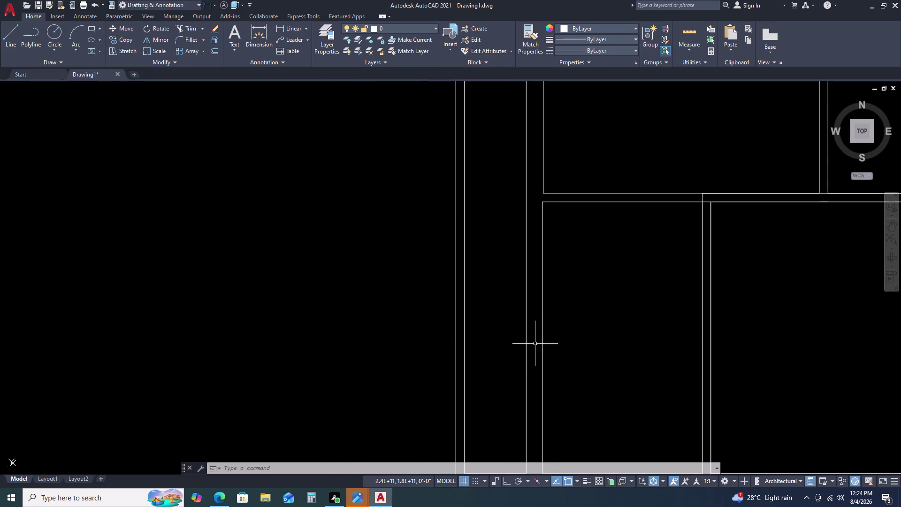
click(534, 328)
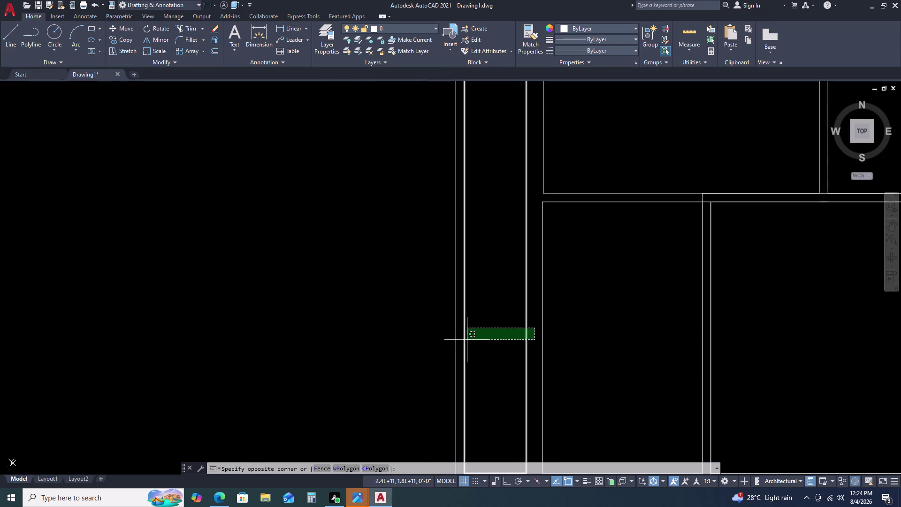
key(Escape)
scroll(down, 3)
scroll(up, 3)
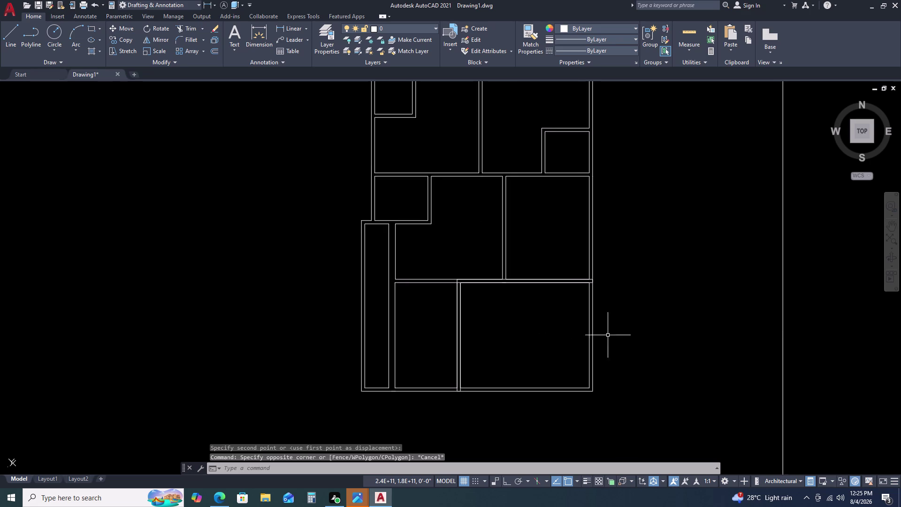
middle_drag(562, 341, 560, 320)
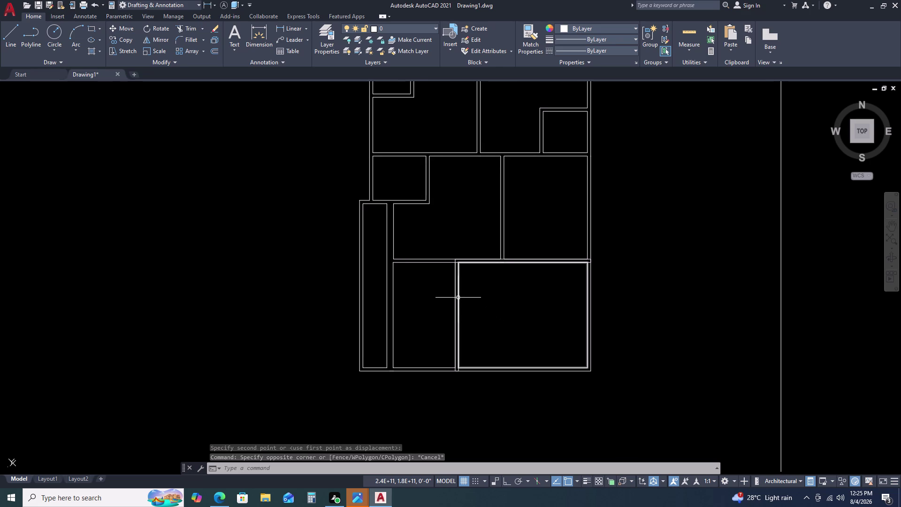
key(Escape)
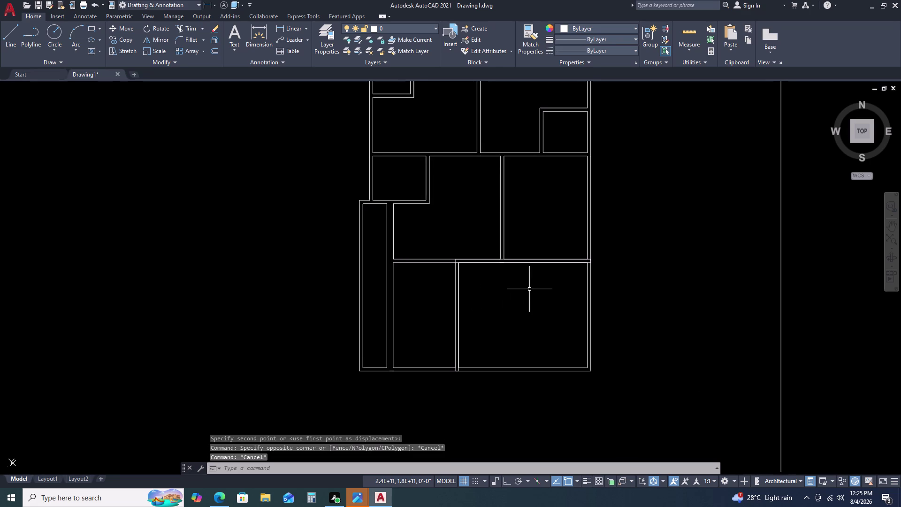
drag(568, 380, 562, 367)
Explode the bottom-right room's outlines into separate wall lines.
click(546, 333)
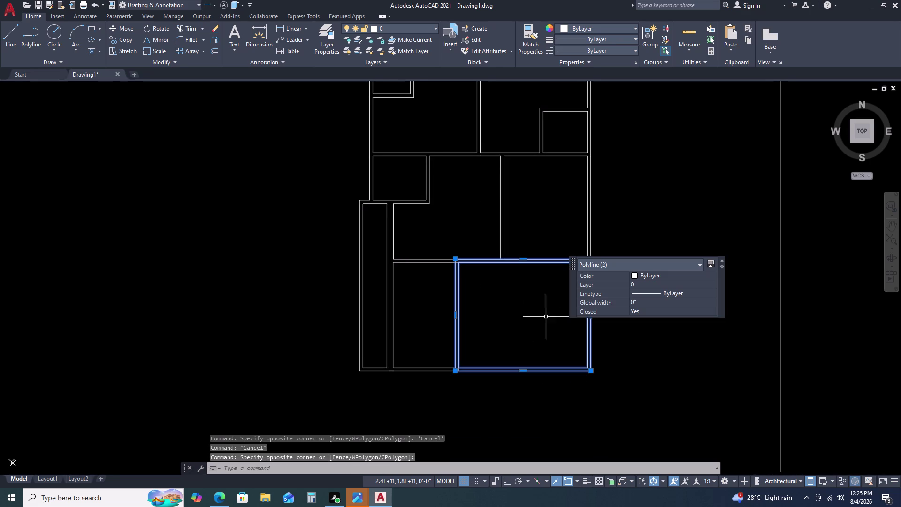
key(x)
key(space)
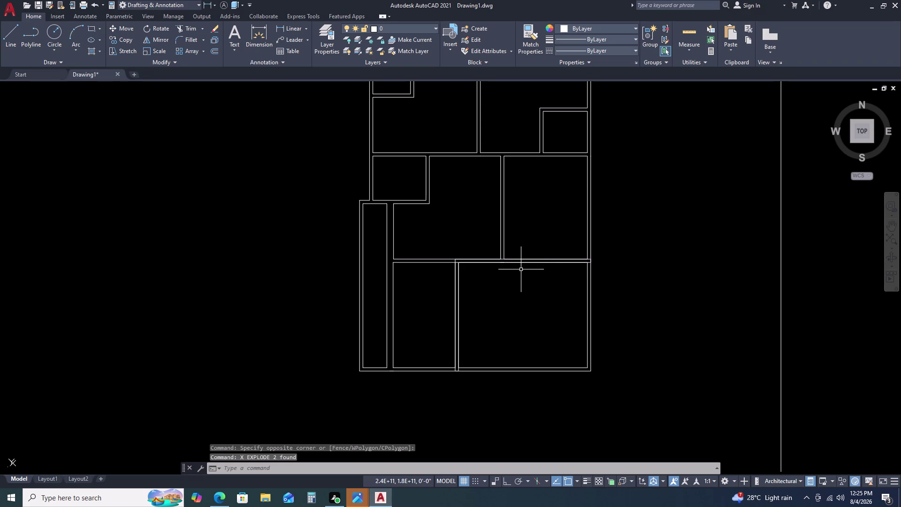
Delete the room's duplicate top wall line and four other overlapping wall lines.
click(526, 262)
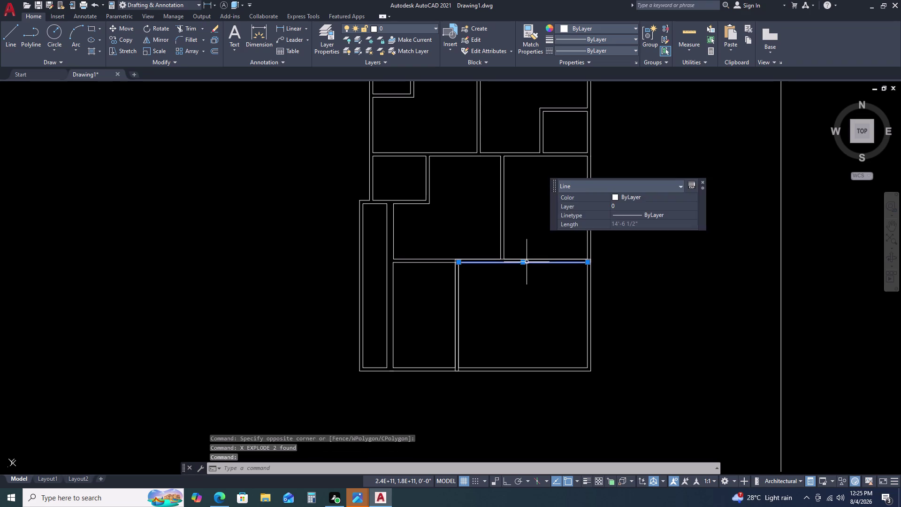
key(Delete)
click(534, 258)
key(Delete)
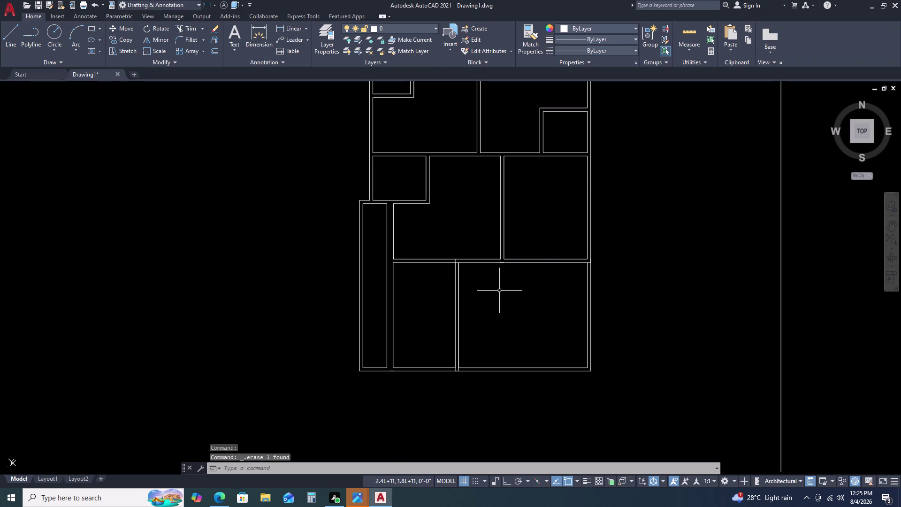
click(459, 292)
key(Delete)
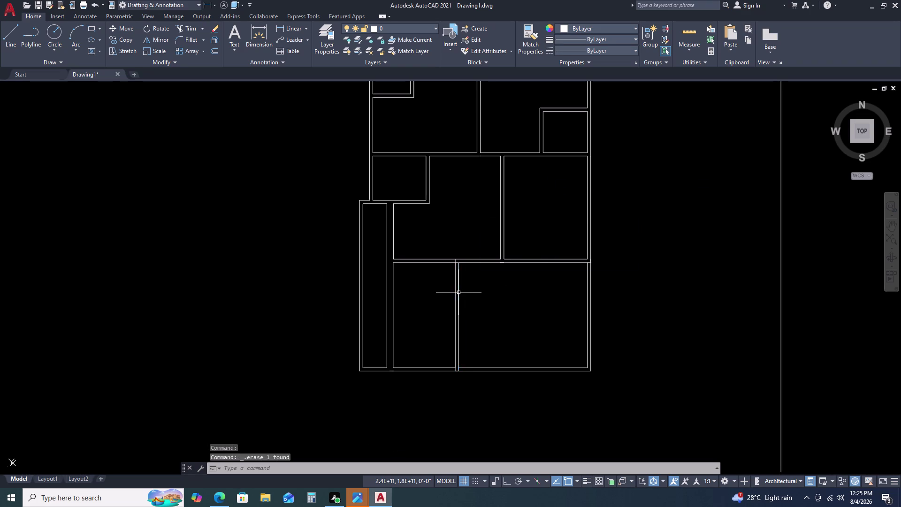
click(456, 294)
key(Delete)
click(459, 295)
key(Delete)
Undo the last deletion to restore the erased wall line.
key(ctrl+z)
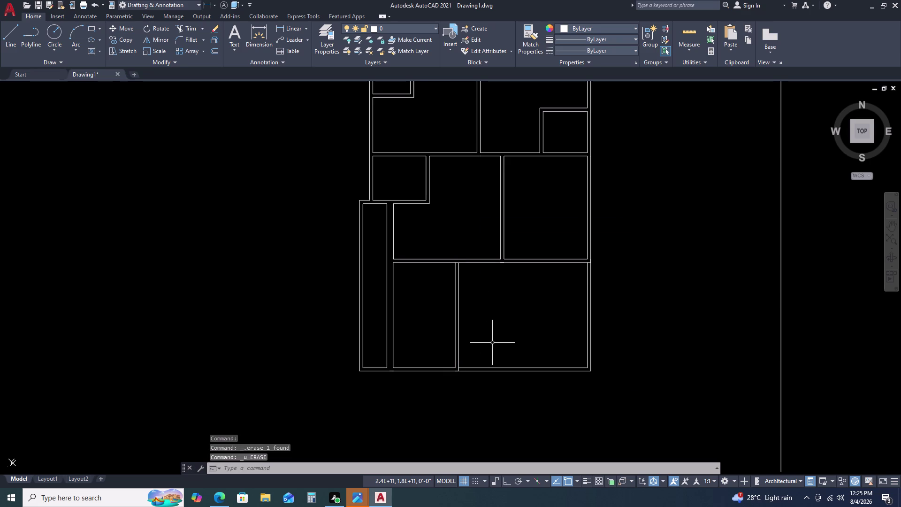
scroll(down, 3)
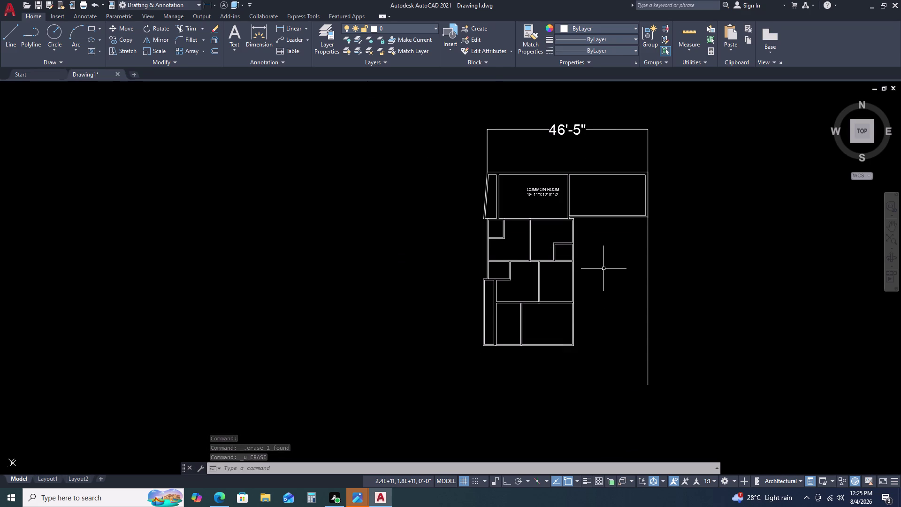
scroll(up, 3)
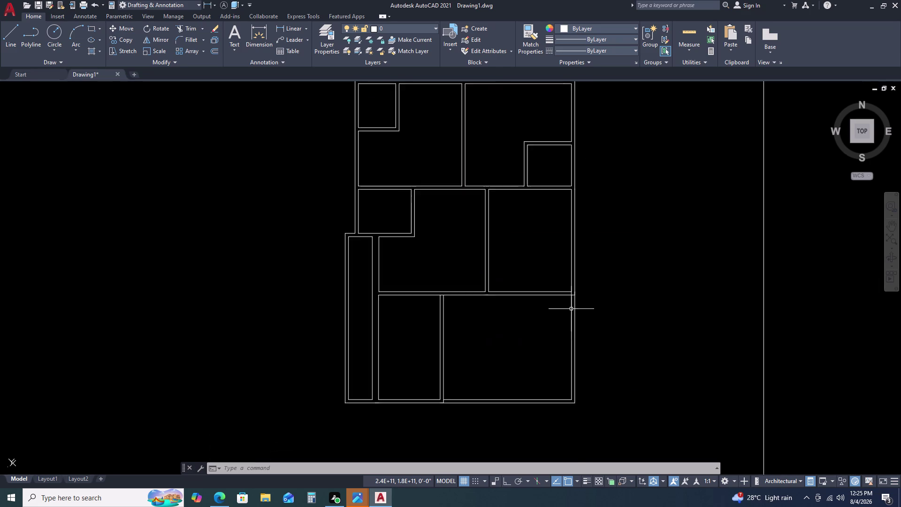
Erase the stray inner wall line above the lower-right room.
scroll(up, 3)
double_click(574, 275)
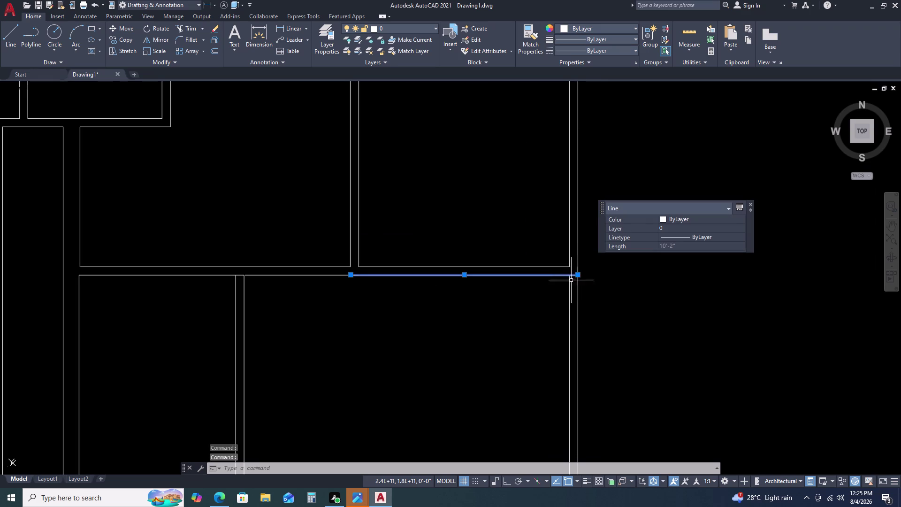
key(Delete)
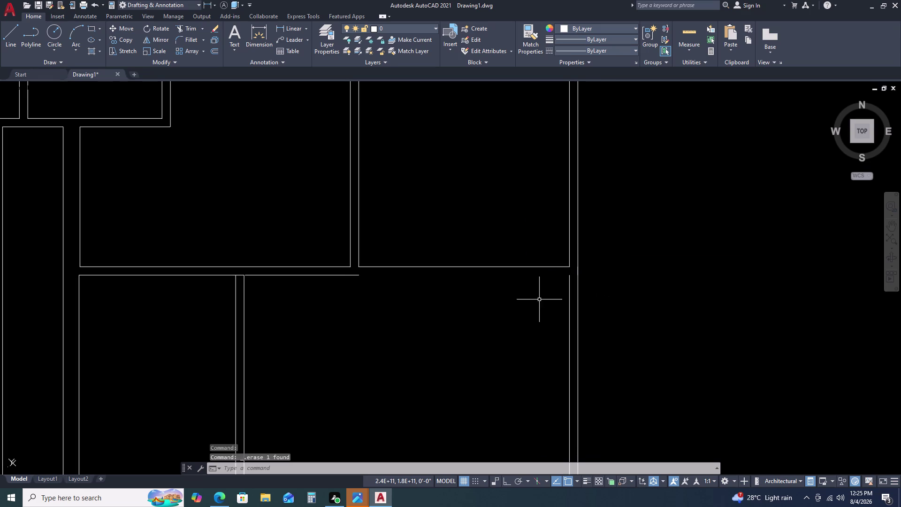
Extend the room's top wall line to the right wall with EX.
key(e)
key(x)
key(space)
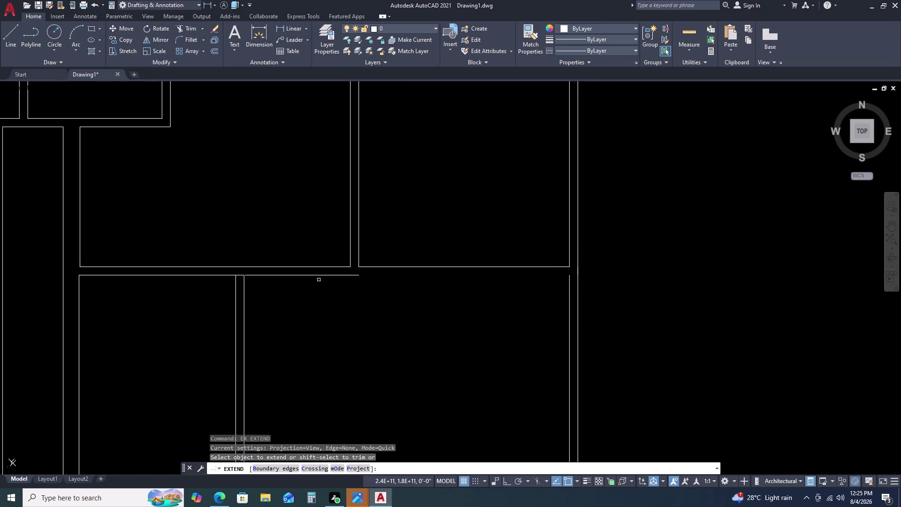
click(324, 274)
key(Escape)
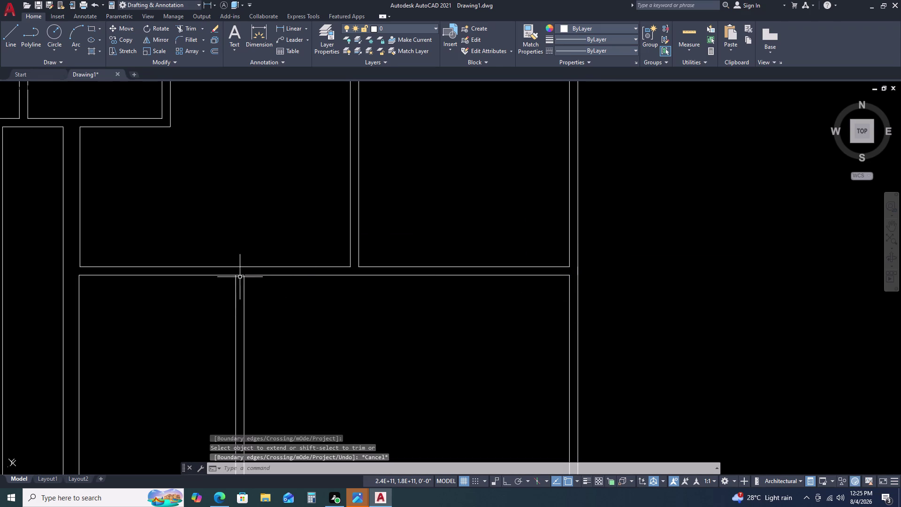
Cancel an accidental text command and trim a wall line with TR.
scroll(up, 3)
key(t)
key(space)
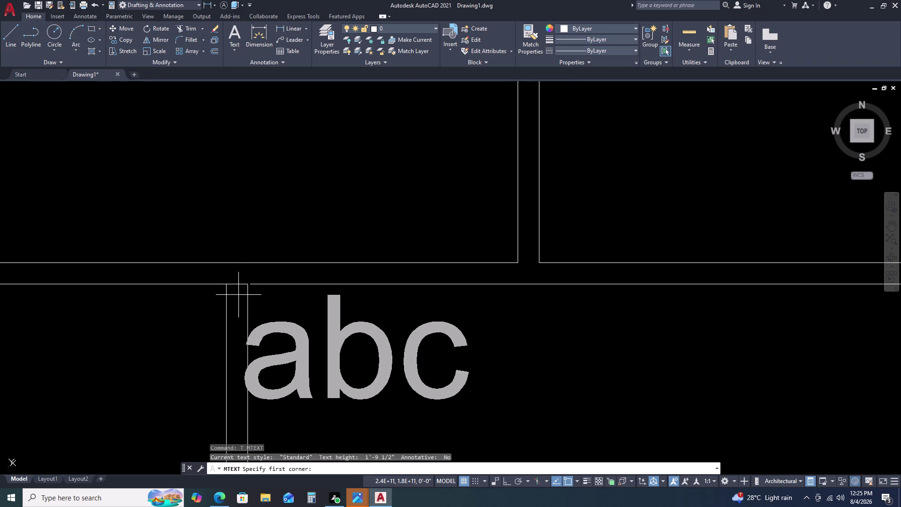
key(Escape)
text(TR)
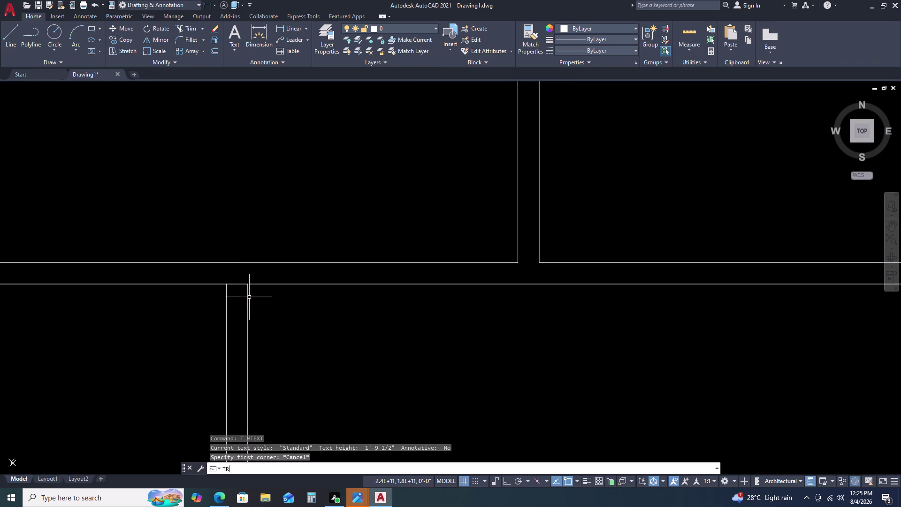
key(space)
click(240, 284)
scroll(down, 3)
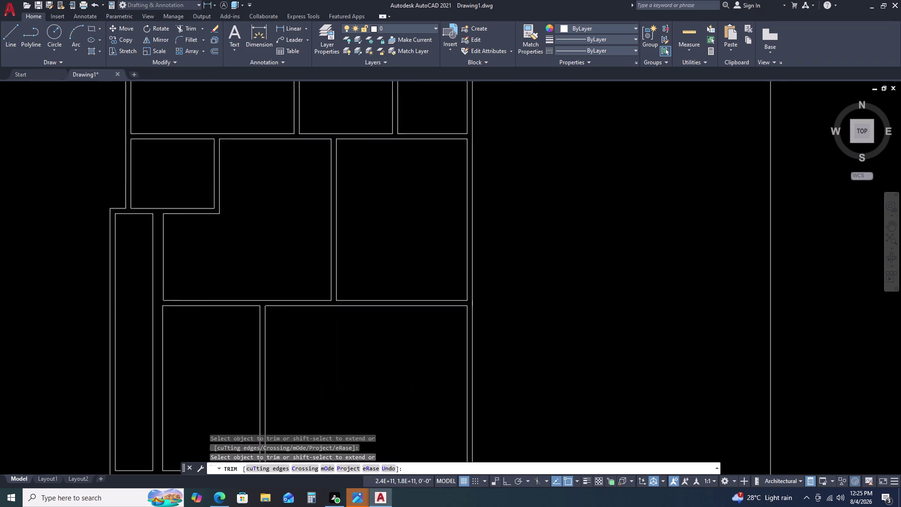
key(Escape)
Erase the bottom outer wall line beneath the lower rooms.
middle_click(263, 420)
middle_drag(283, 370, 290, 354)
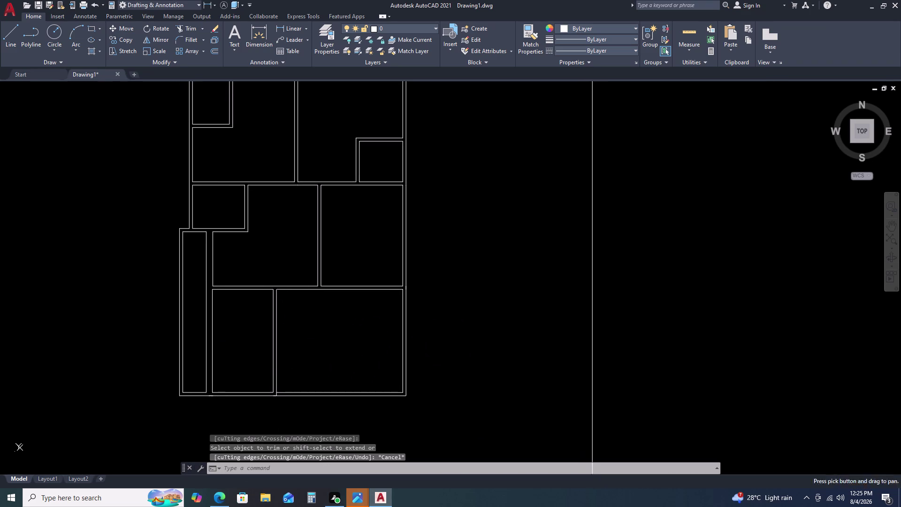
scroll(up, 3)
click(282, 392)
scroll(down, 3)
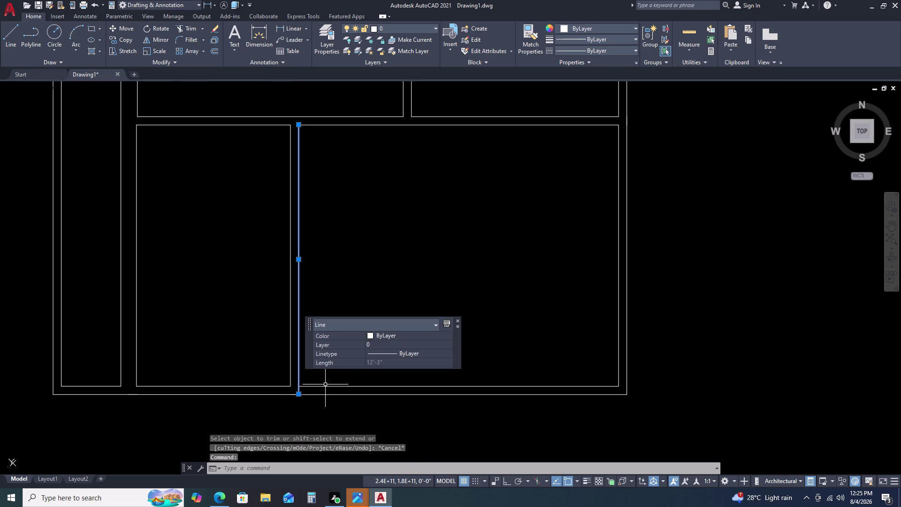
key(Escape)
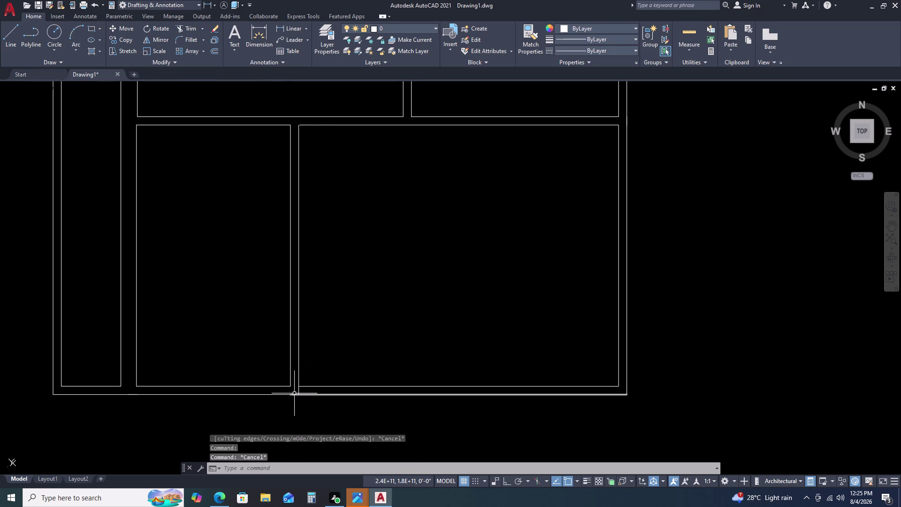
click(294, 393)
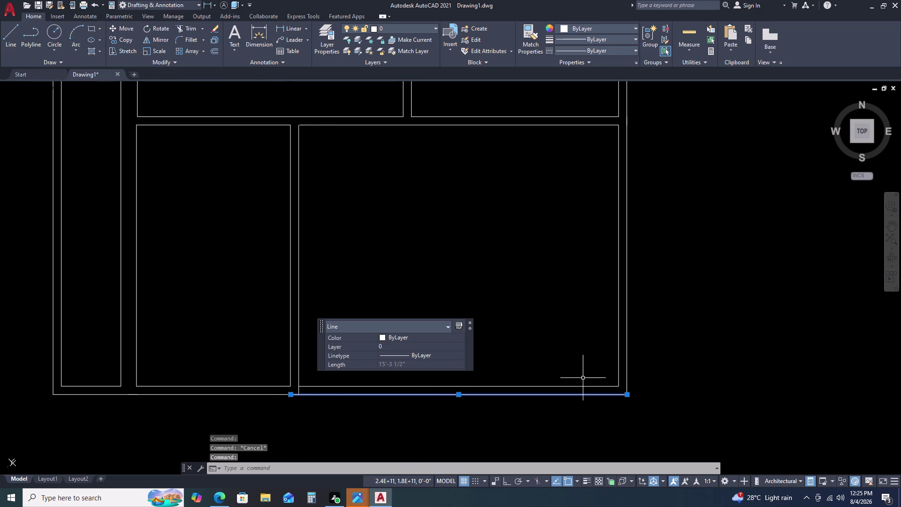
key(Delete)
Trim the overhang at the room's bottom corner.
text(TR)
key(space)
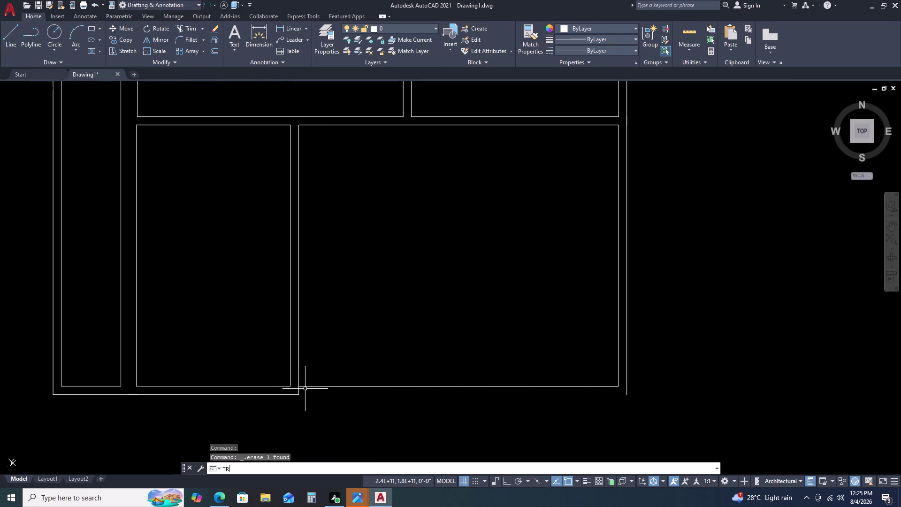
click(298, 390)
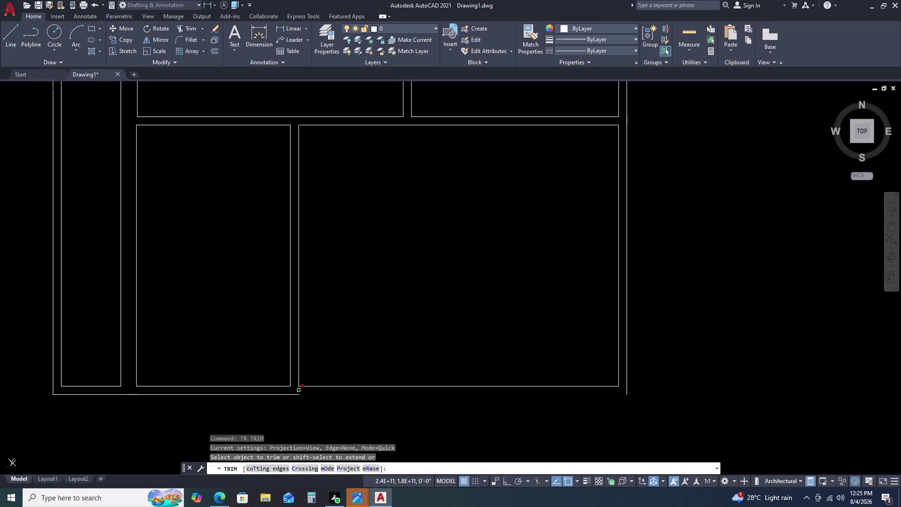
key(Escape)
Extend the bottom wall to the right corner and another wall line to its boundary.
key(e)
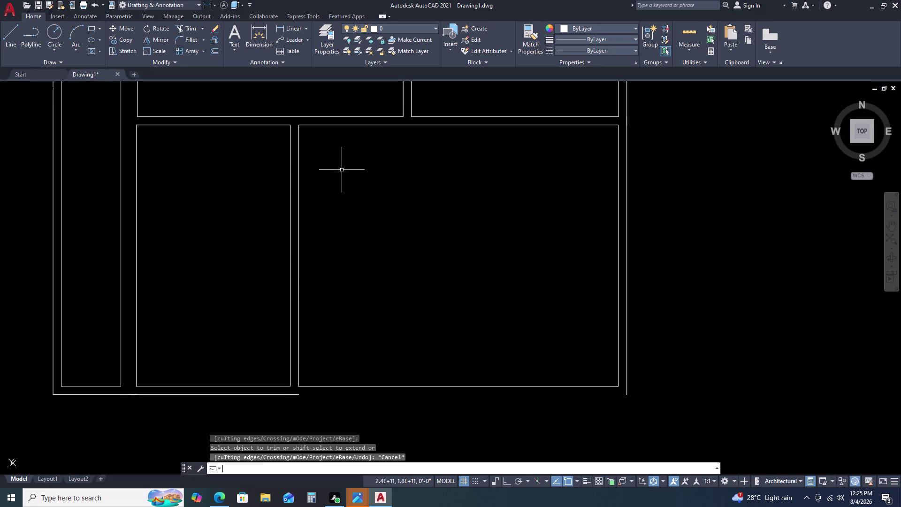
key(x)
key(space)
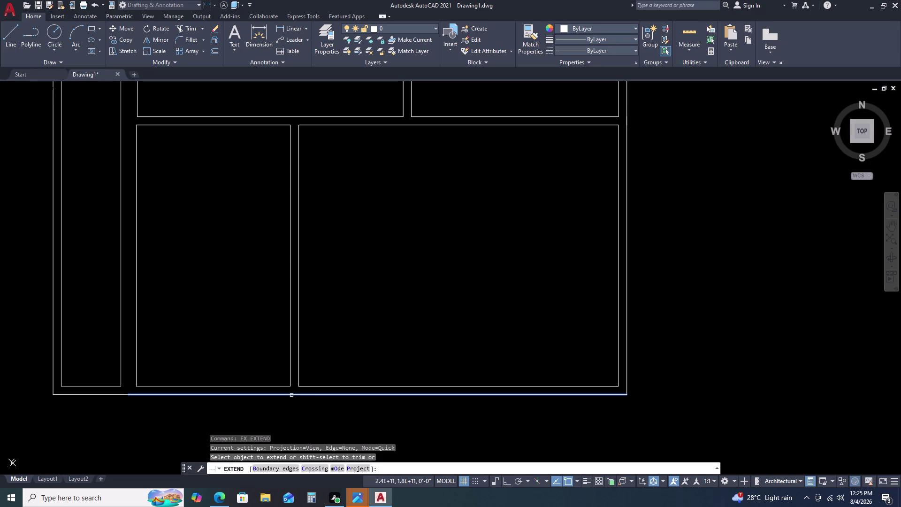
click(291, 395)
scroll(up, 3)
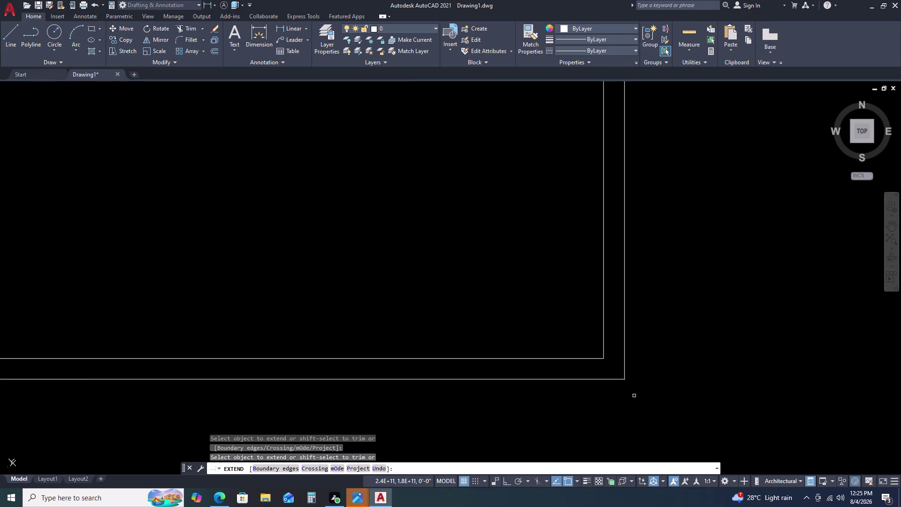
scroll(down, 3)
scroll(up, 3)
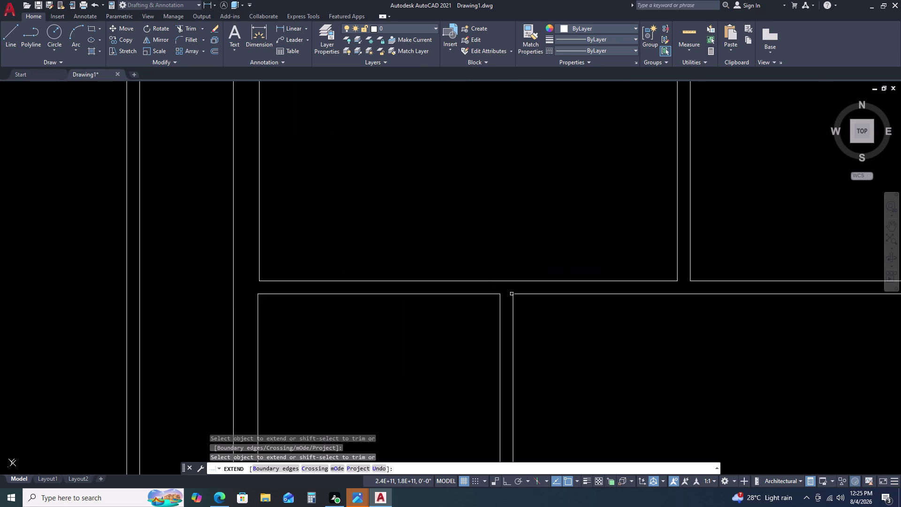
click(522, 294)
scroll(down, 3)
key(Escape)
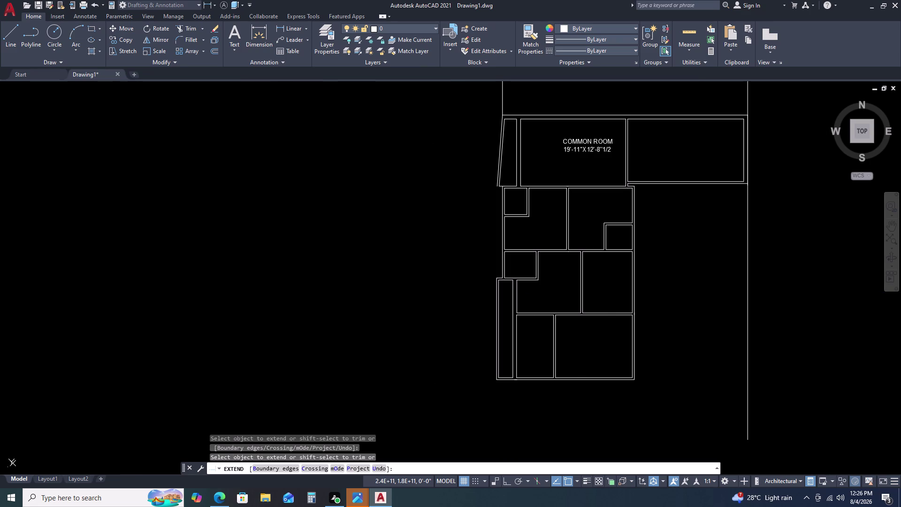
key(Escape)
middle_drag(605, 288, 603, 282)
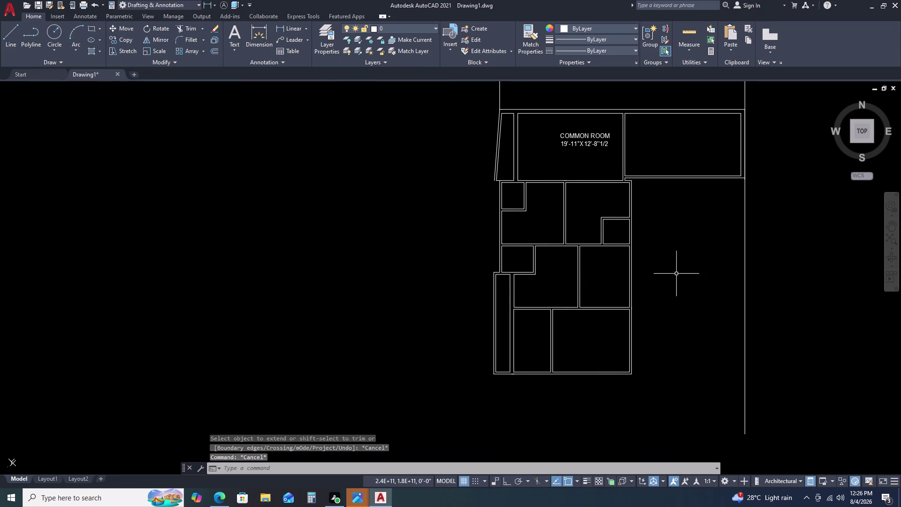
middle_drag(629, 311, 606, 266)
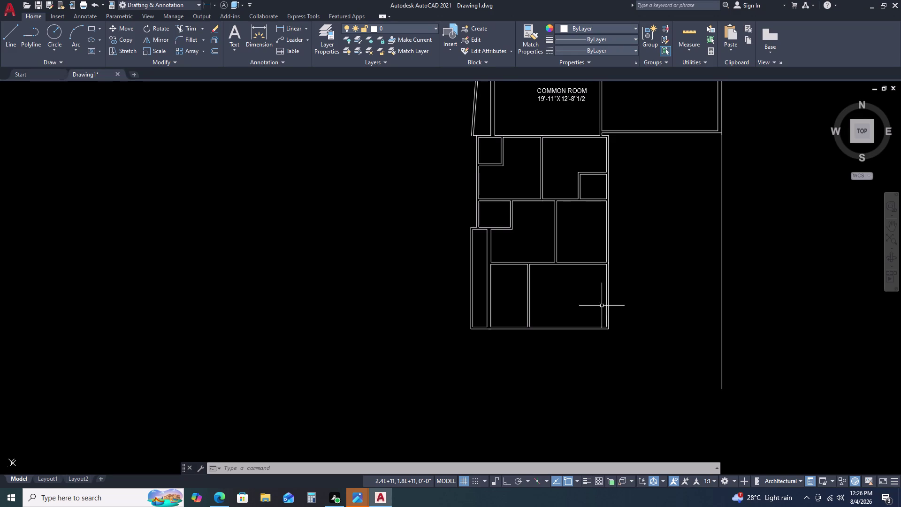
click(739, 208)
click(701, 199)
scroll(down, 3)
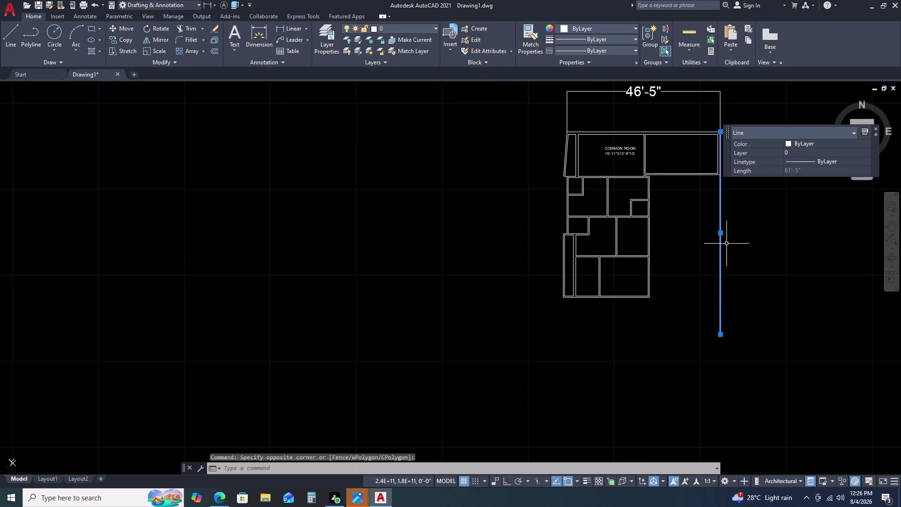
middle_drag(664, 260, 605, 274)
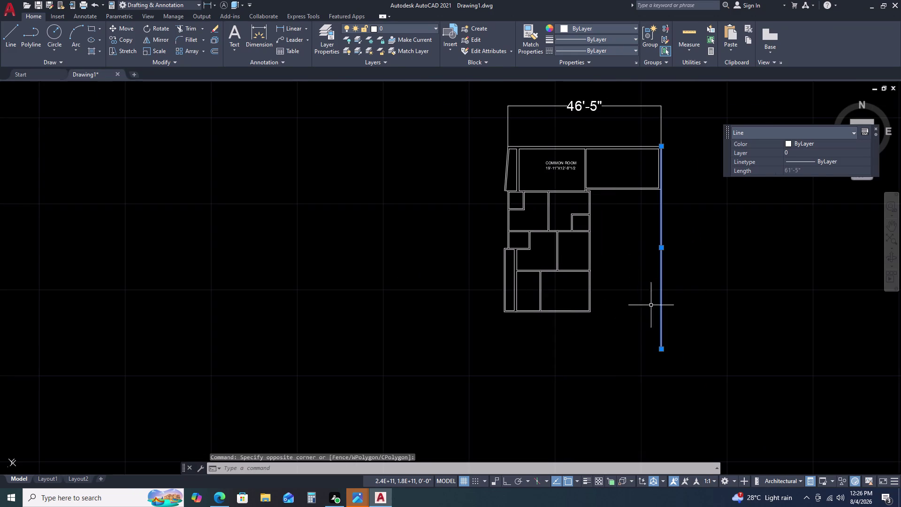
key(Escape)
key(d)
key(l)
key(i)
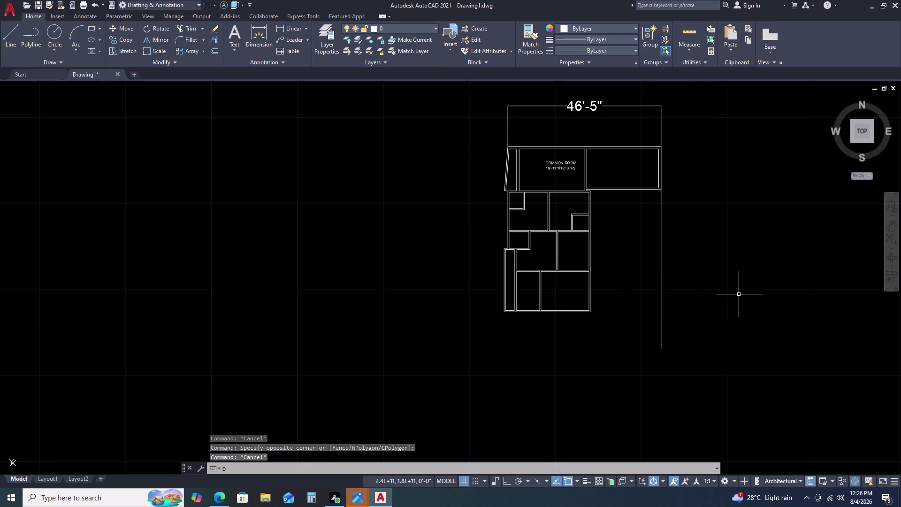
key(space)
scroll(up, 3)
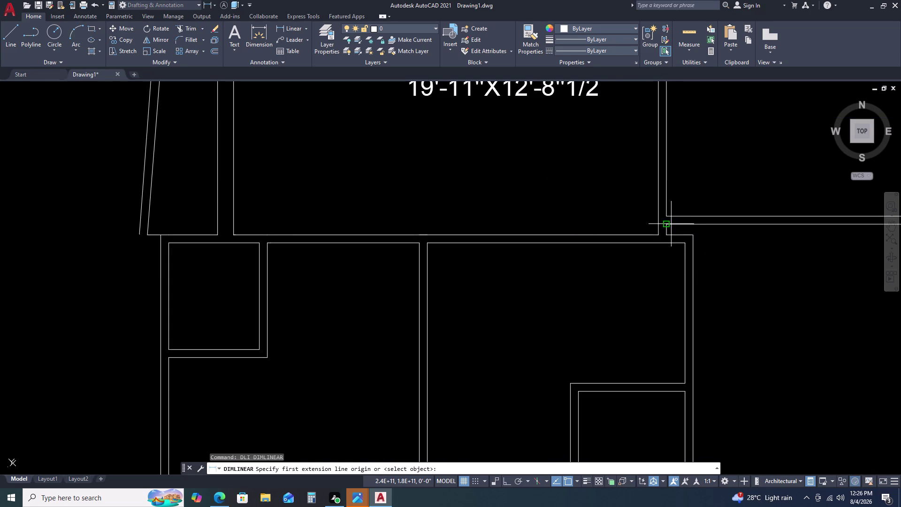
drag(668, 225, 674, 228)
middle_drag(805, 311, 778, 311)
middle_drag(611, 312, 604, 311)
middle_drag(486, 328, 486, 332)
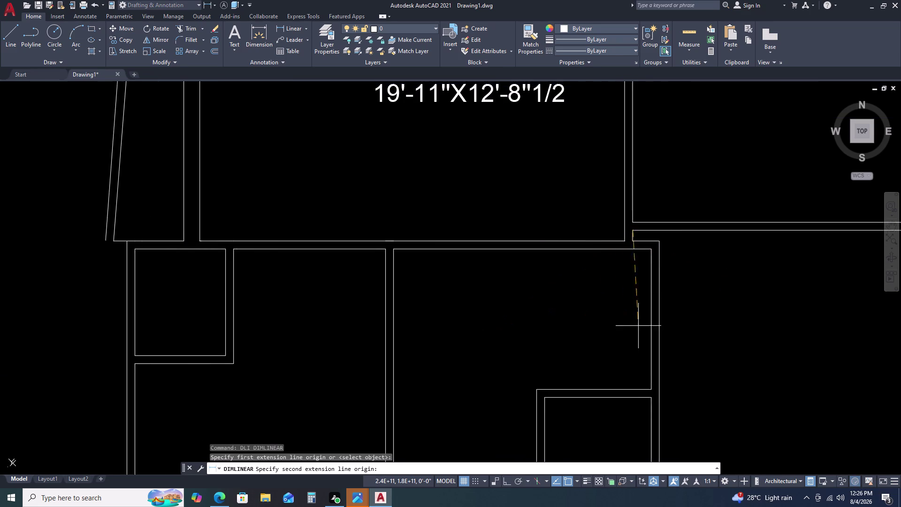
scroll(down, 3)
click(828, 286)
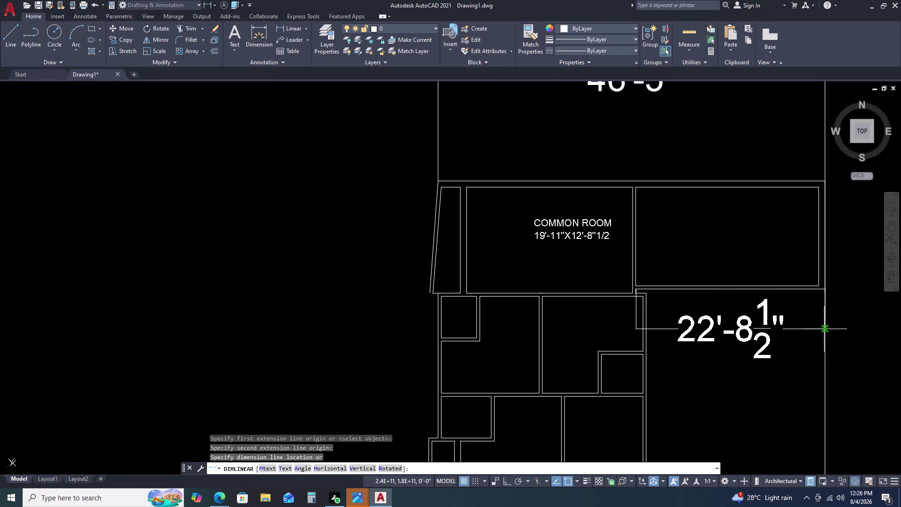
key(Escape)
scroll(up, 3)
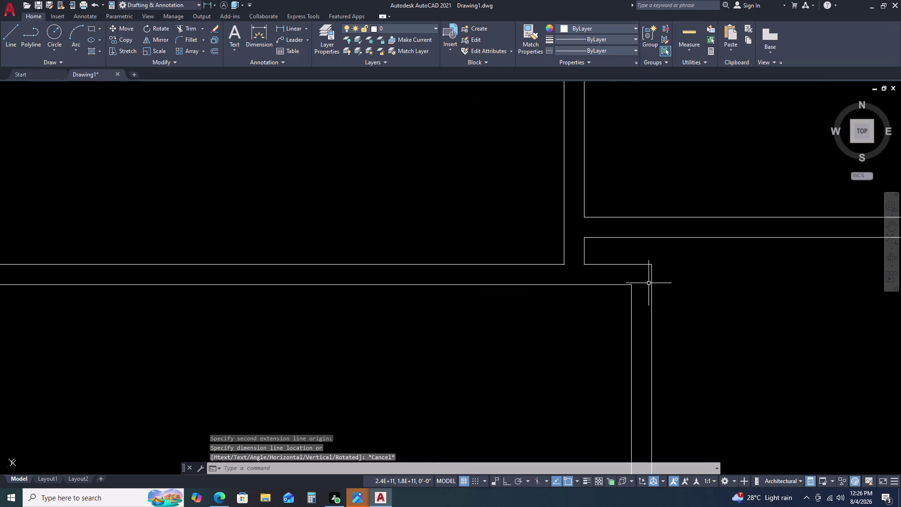
key(space)
click(652, 263)
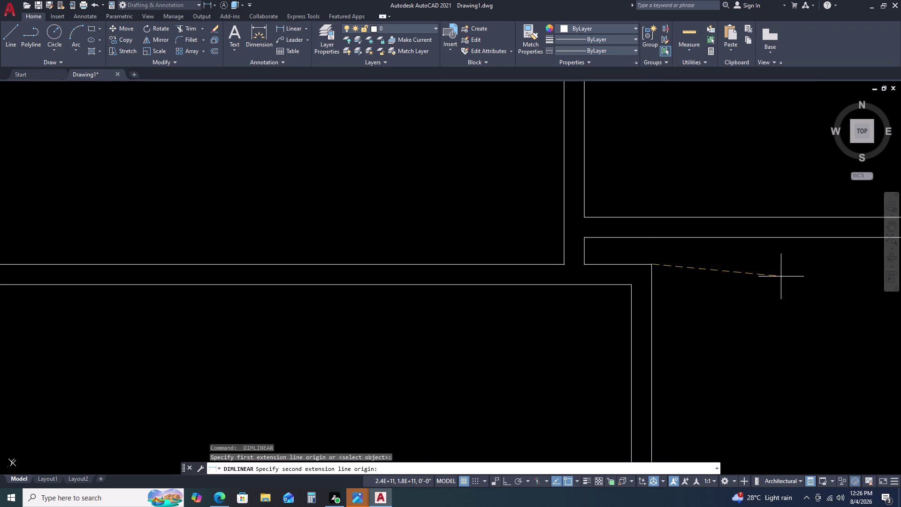
middle_drag(781, 276, 480, 293)
scroll(down, 3)
scroll(up, 3)
scroll(down, 3)
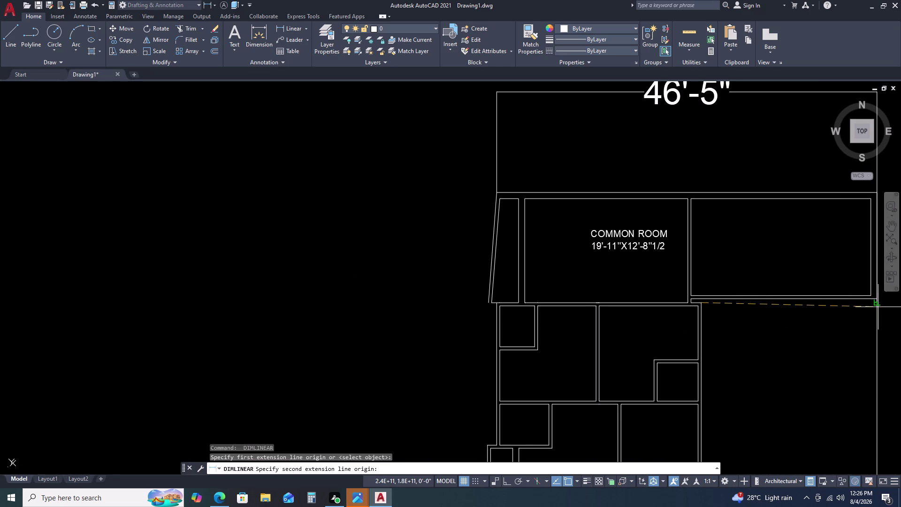
click(877, 307)
key(Escape)
middle_click(863, 337)
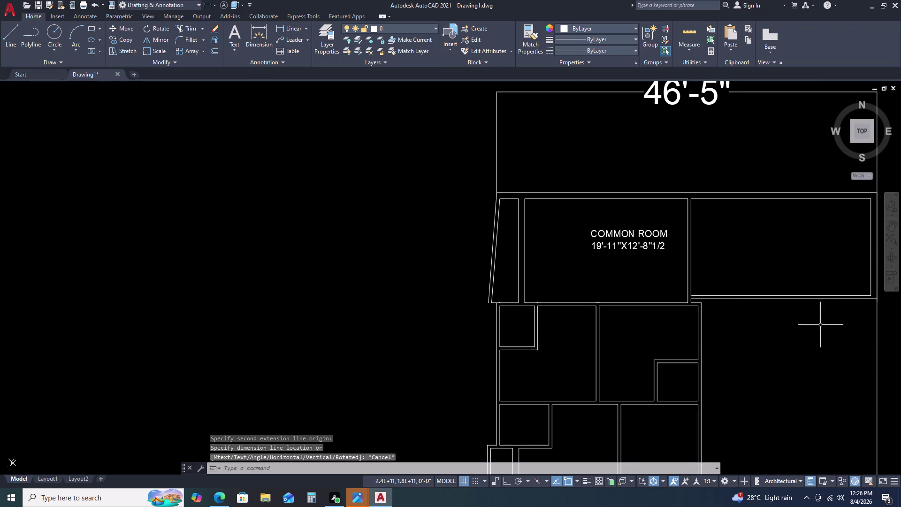
middle_drag(851, 363, 587, 255)
click(607, 260)
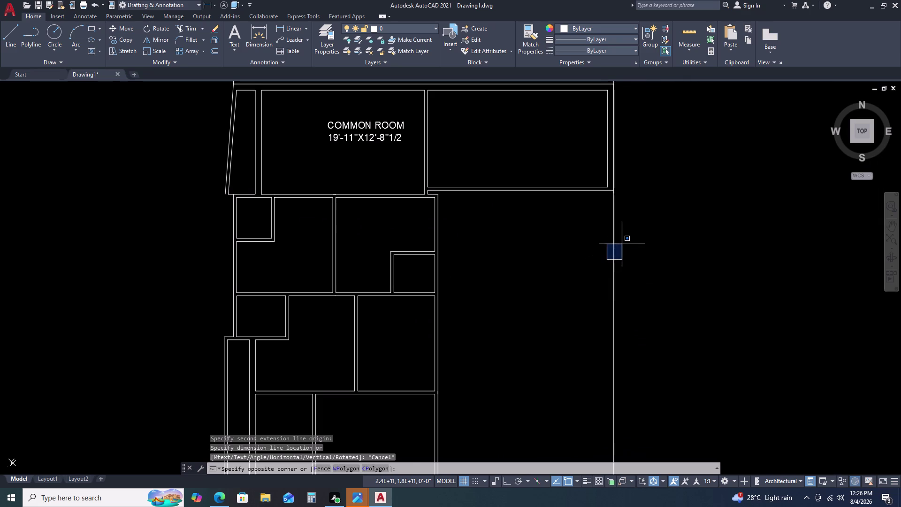
Offset the long right boundary line 9" to its side as a second wall line.
click(621, 243)
click(593, 253)
click(622, 235)
drag(640, 211, 637, 216)
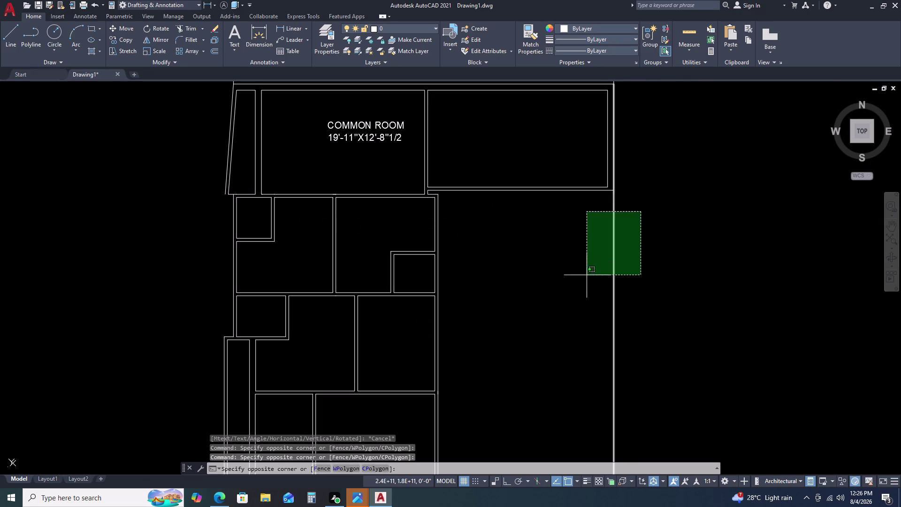
click(584, 297)
key(o)
key(space)
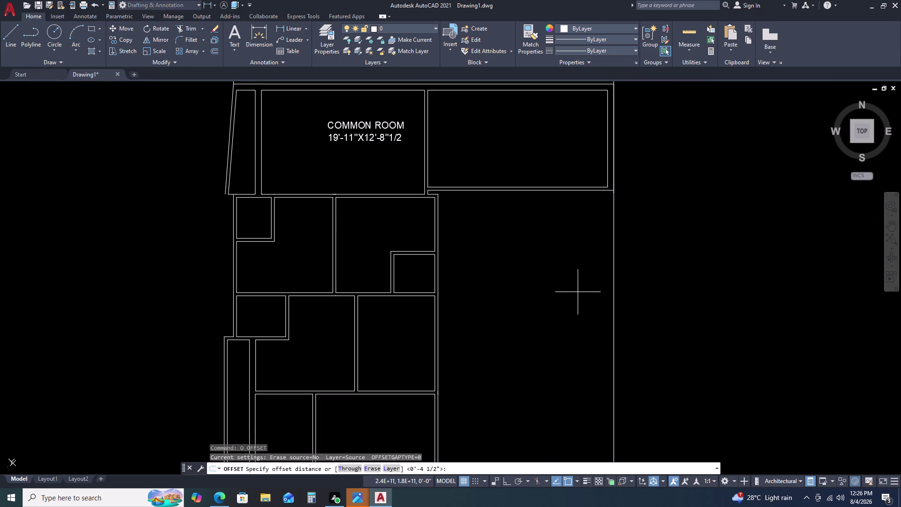
key(9)
key(Return)
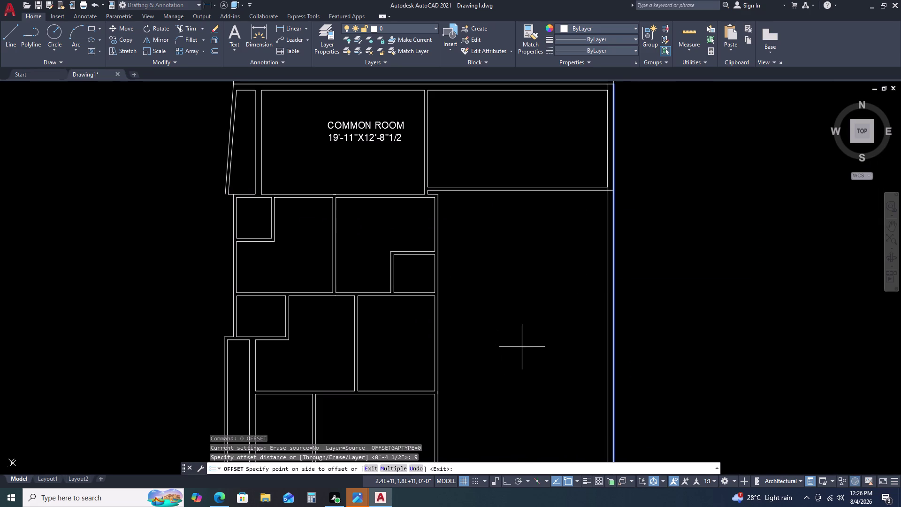
drag(522, 347, 537, 346)
key(Escape)
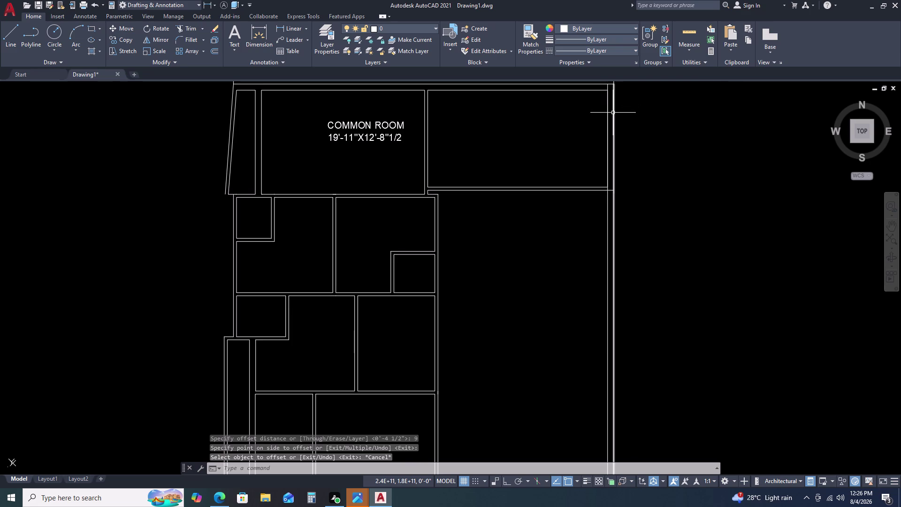
Inspect the new right wall, clearing two stray selections.
scroll(down, 3)
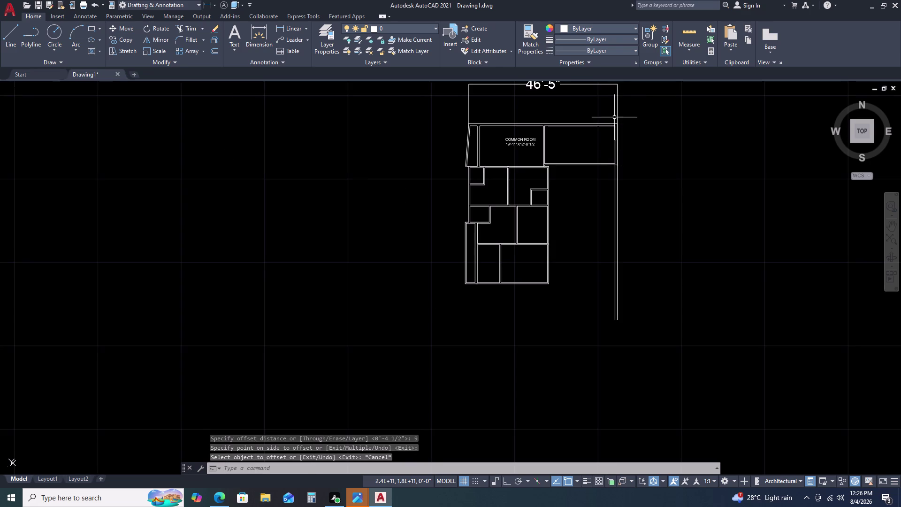
scroll(up, 3)
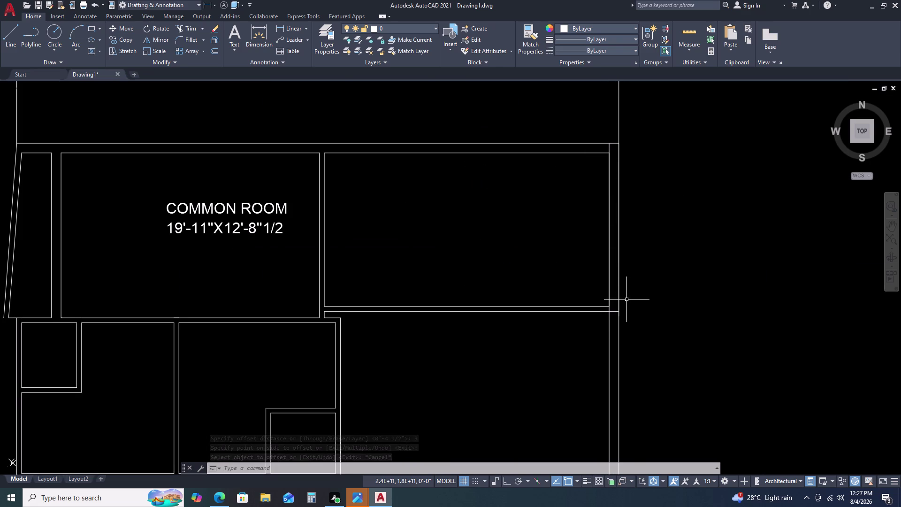
scroll(up, 3)
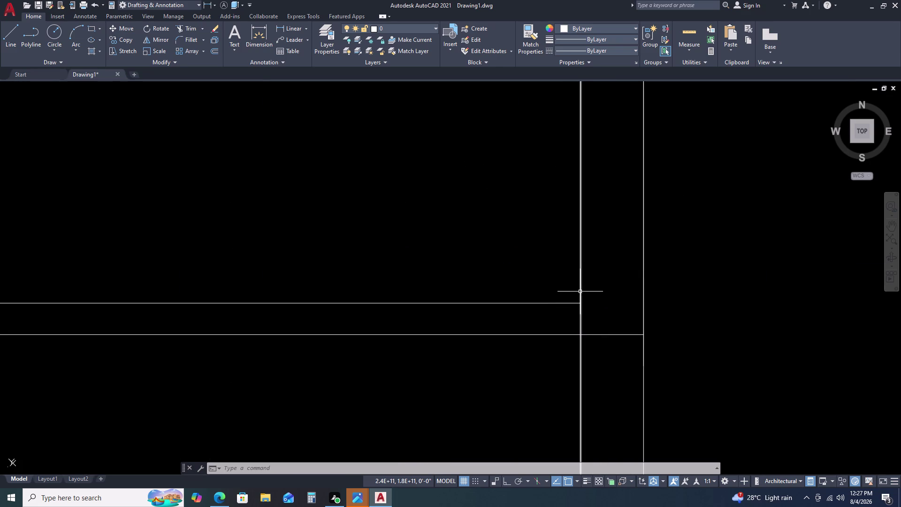
click(580, 292)
scroll(down, 3)
key(Escape)
click(600, 292)
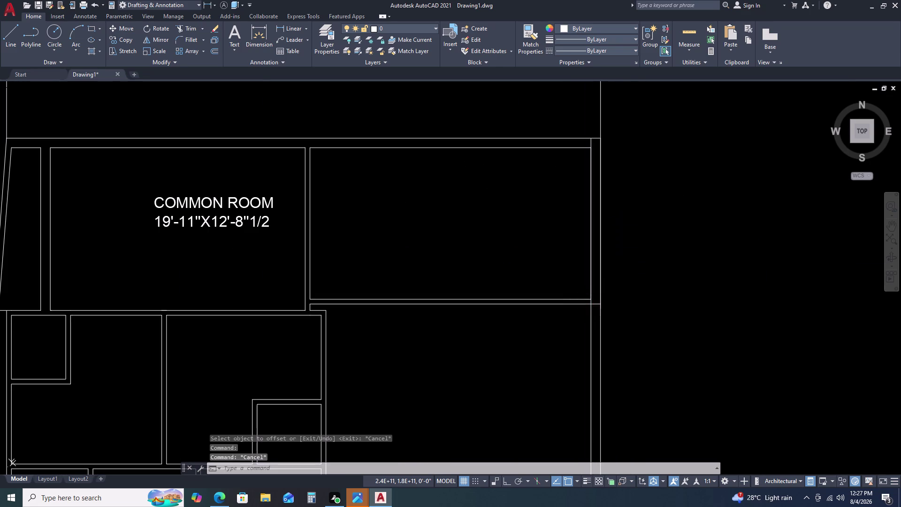
key(Escape)
Cancel an accidentally typed R command.
scroll(down, 3)
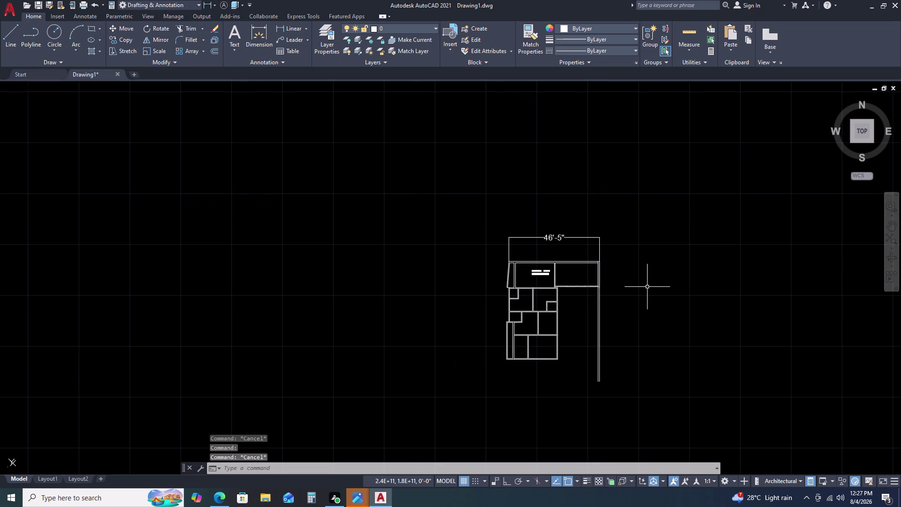
key(r)
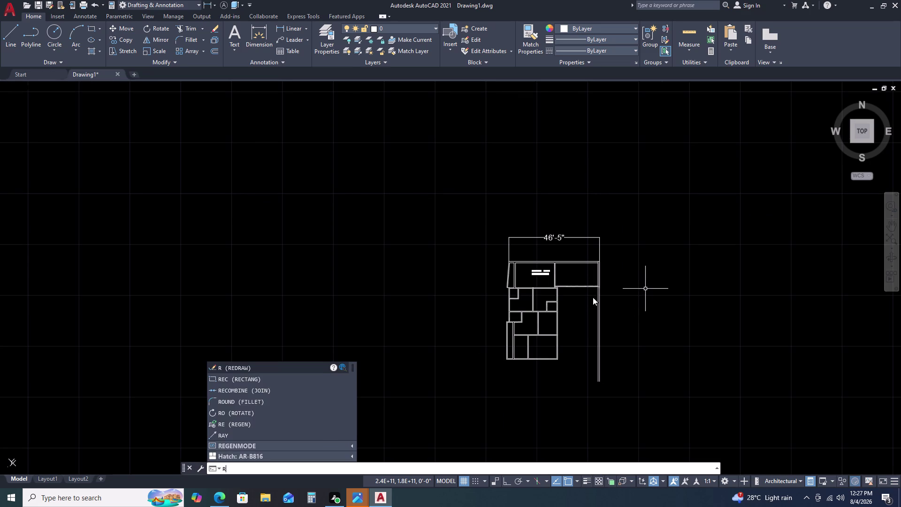
key(Escape)
scroll(up, 3)
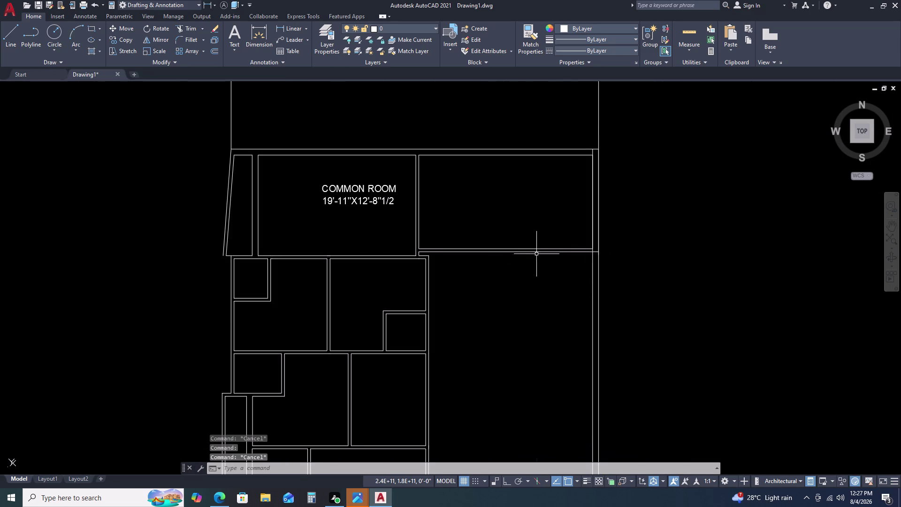
scroll(down, 3)
Start a DLI dimension from the inner wall corner to the right wall, then cancel it.
key(d)
key(l)
key(i)
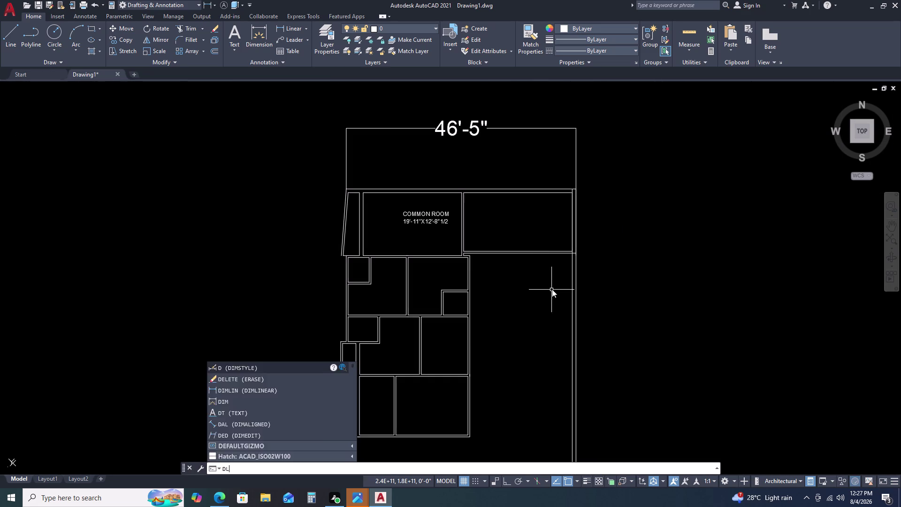
key(space)
scroll(up, 3)
click(461, 231)
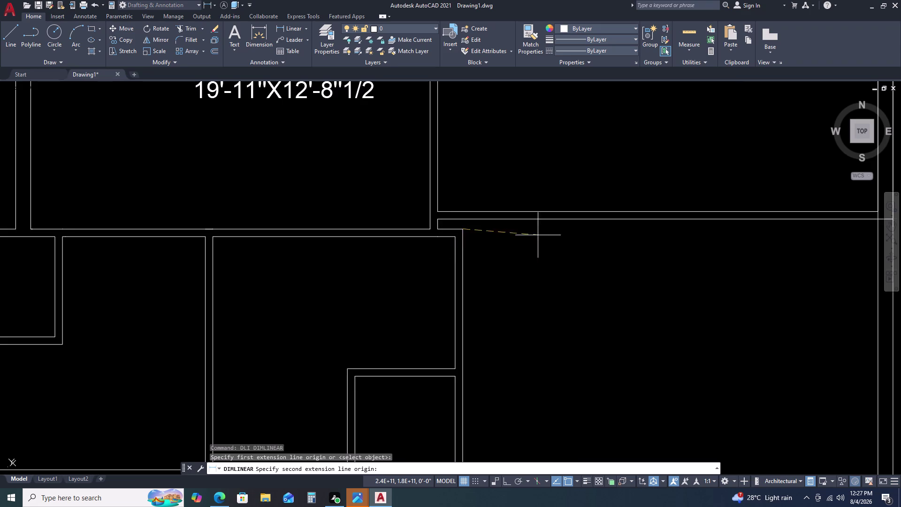
middle_drag(623, 227, 444, 222)
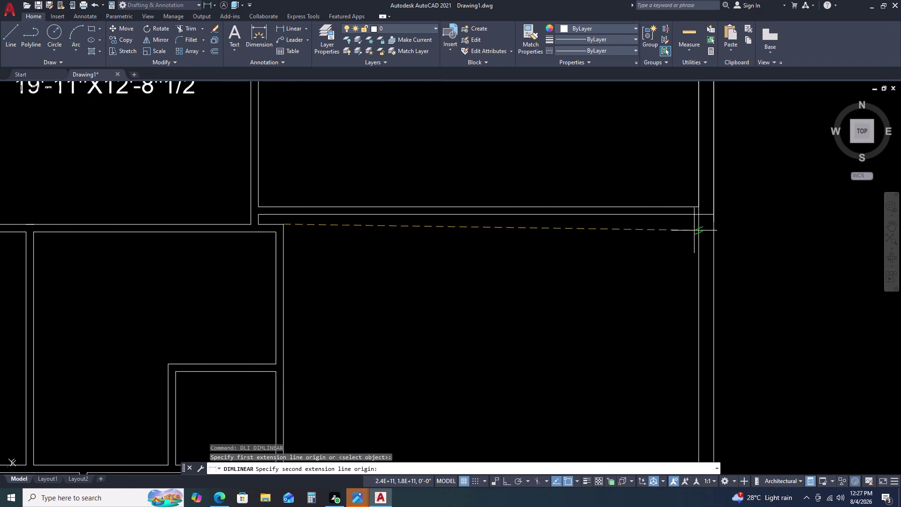
click(701, 226)
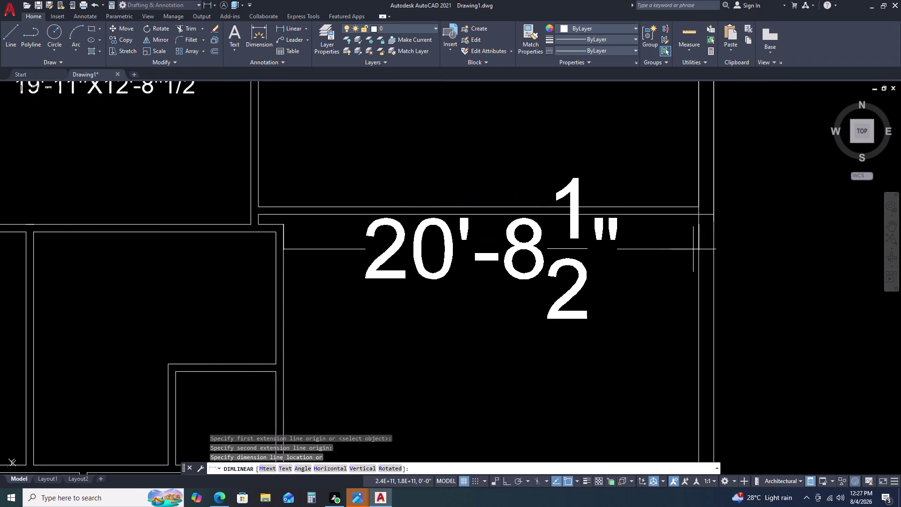
key(Escape)
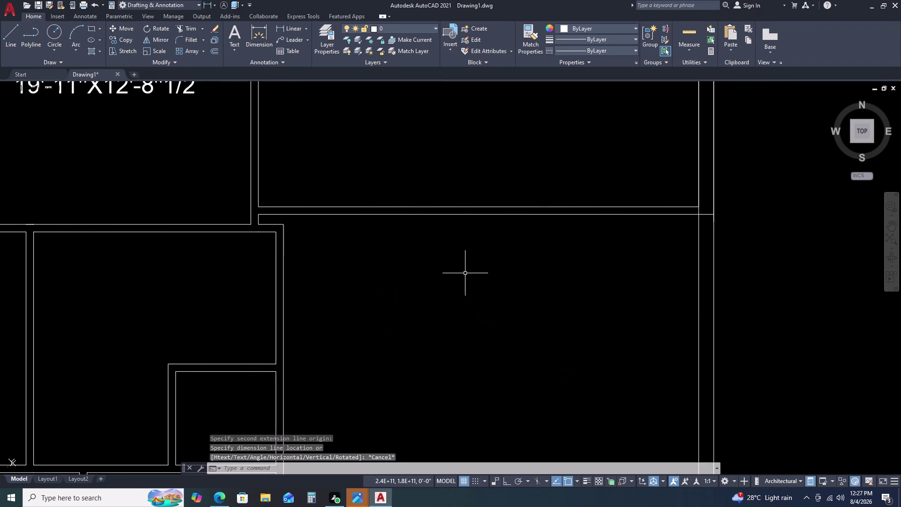
Dimension the wall corner to the right wall, placing 21'-11 1/2" inside the room.
key(space)
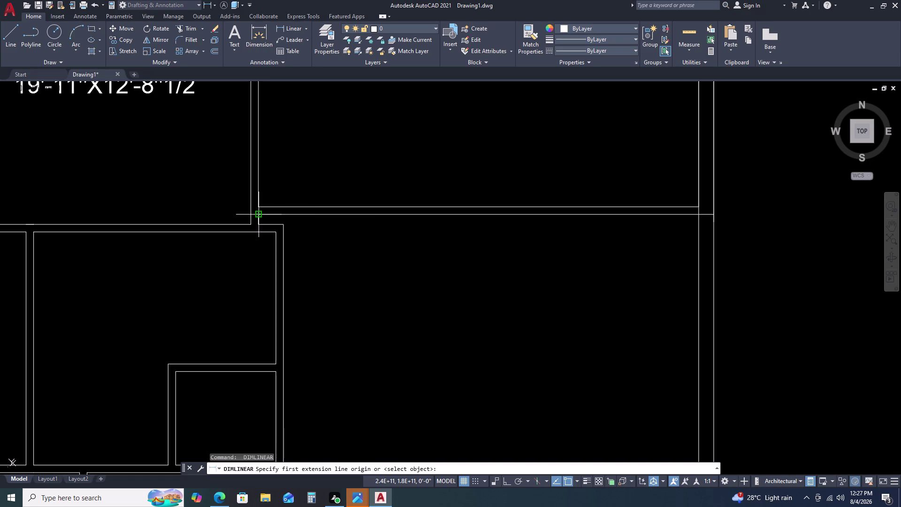
click(258, 215)
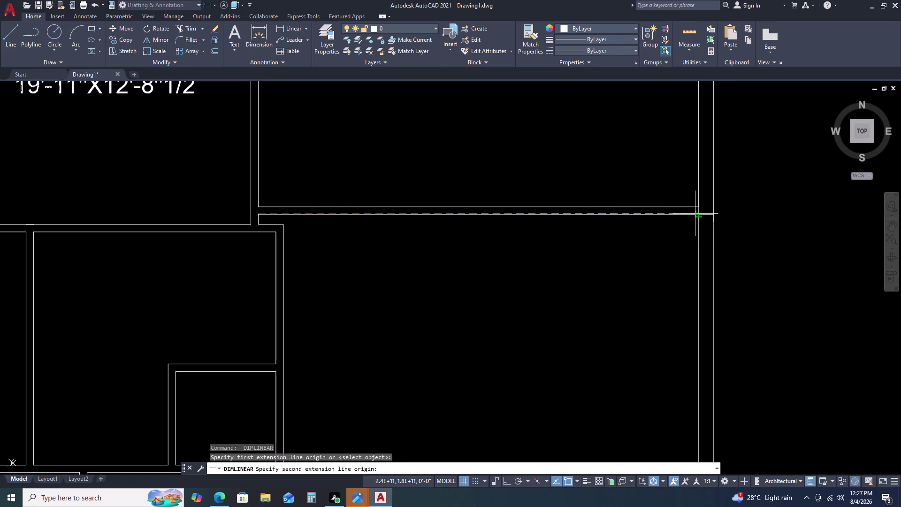
click(697, 213)
scroll(down, 3)
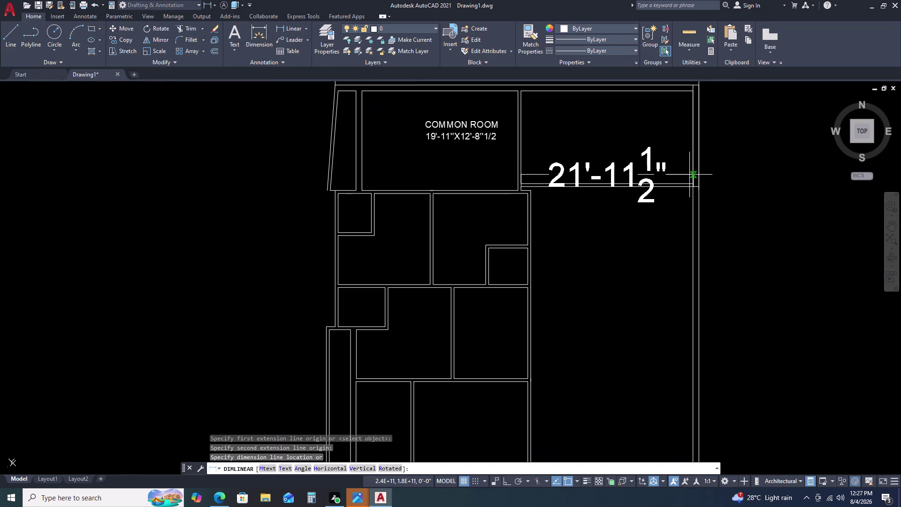
double_click(683, 140)
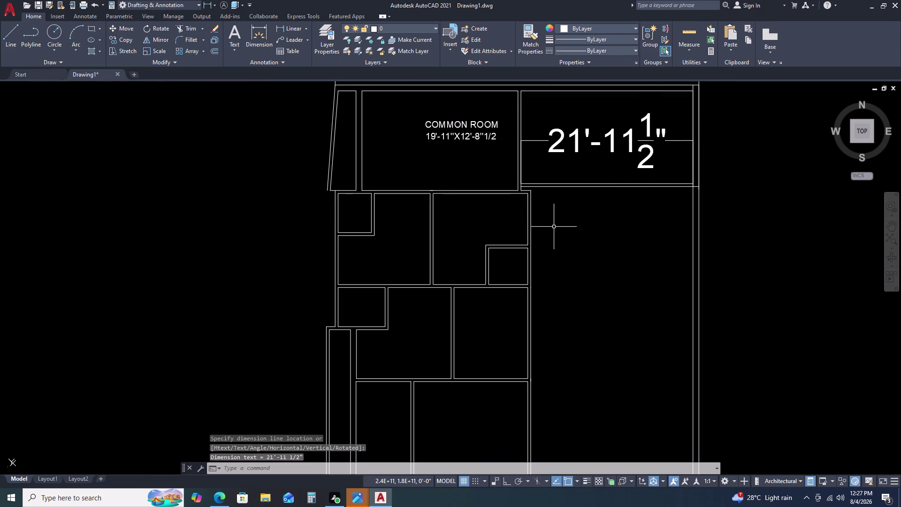
middle_drag(554, 221, 544, 189)
scroll(down, 3)
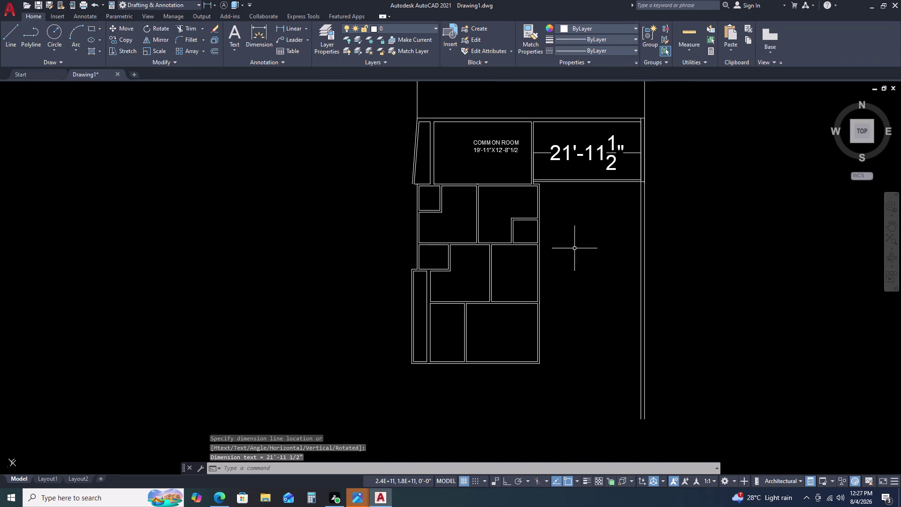
Start the XL construction line command.
key(x)
key(l)
key(space)
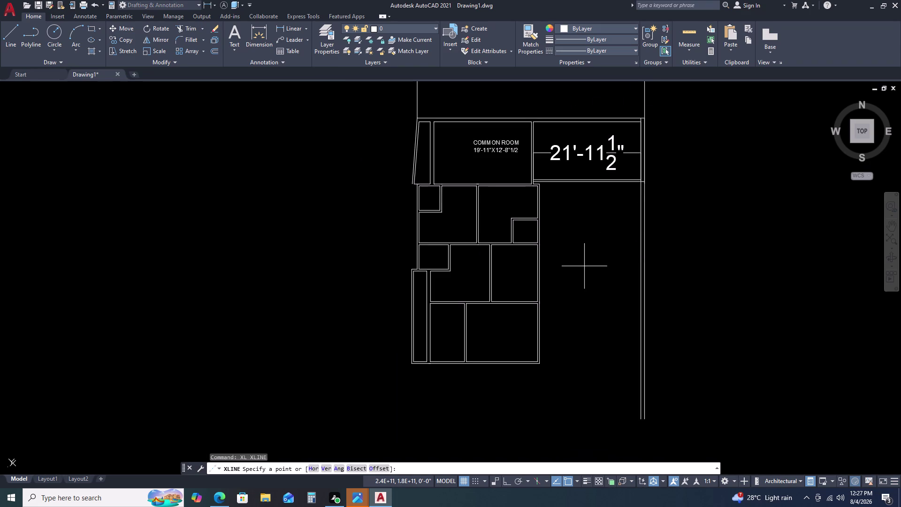
Place a vertical construction line through the wall corner below the dimensioned room.
key(v)
key(space)
scroll(up, 3)
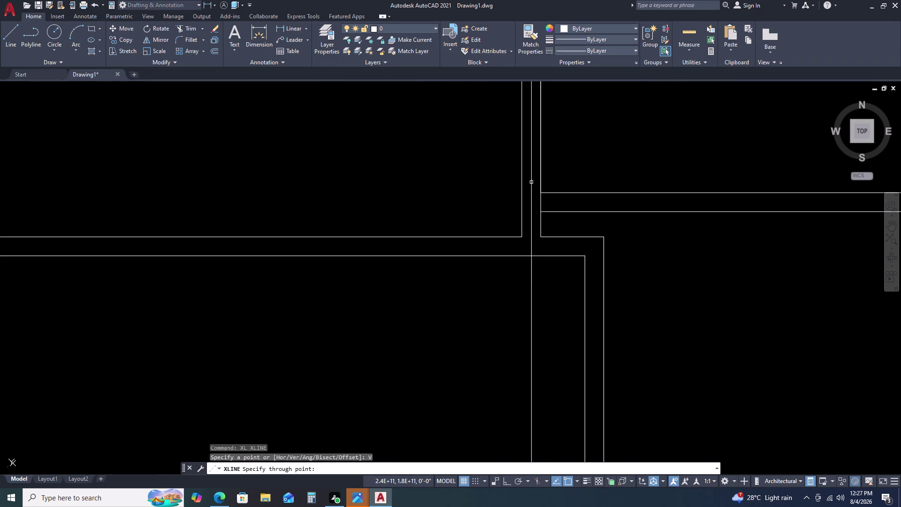
click(539, 237)
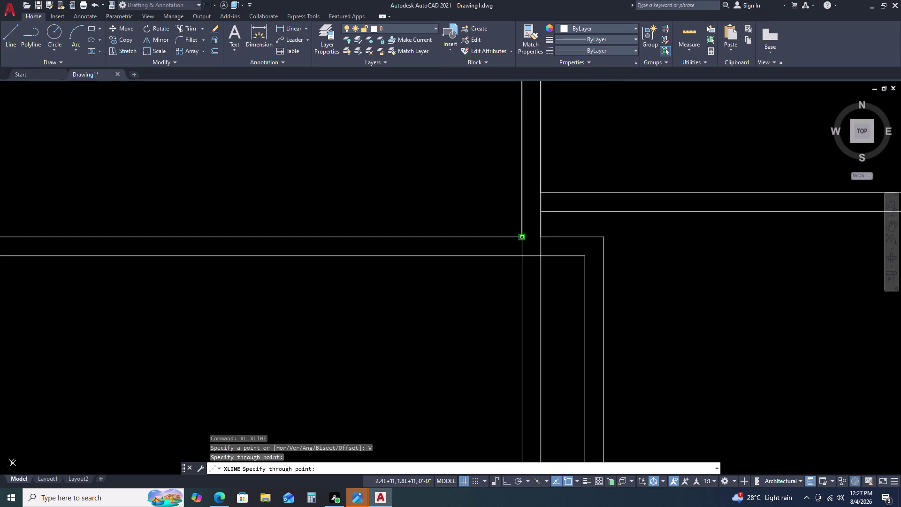
click(523, 239)
key(Escape)
Zoom and pan out to view the whole plan with the new guide line.
scroll(down, 3)
scroll(down, 3)
middle_drag(638, 275, 610, 227)
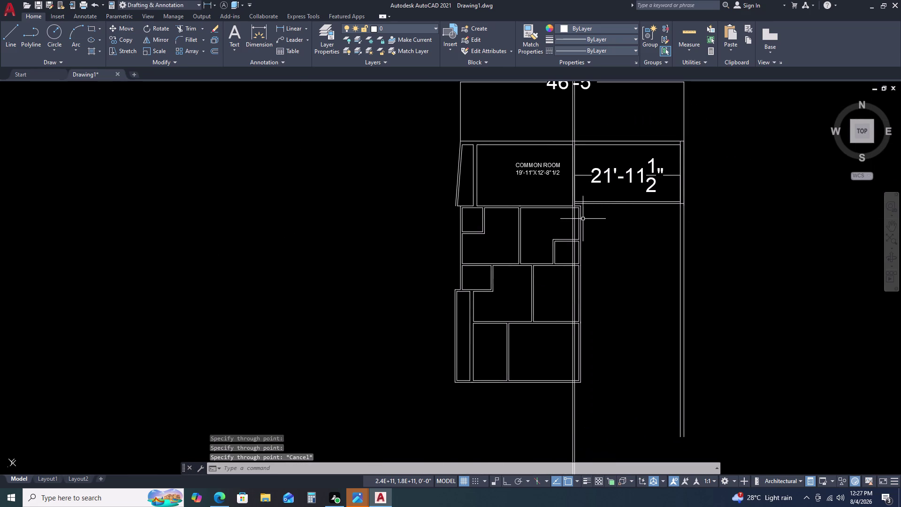
scroll(up, 3)
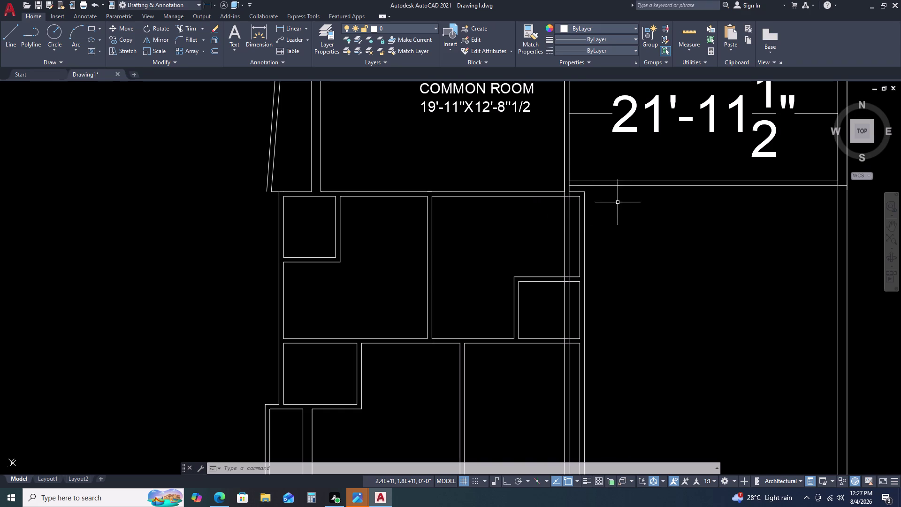
scroll(up, 3)
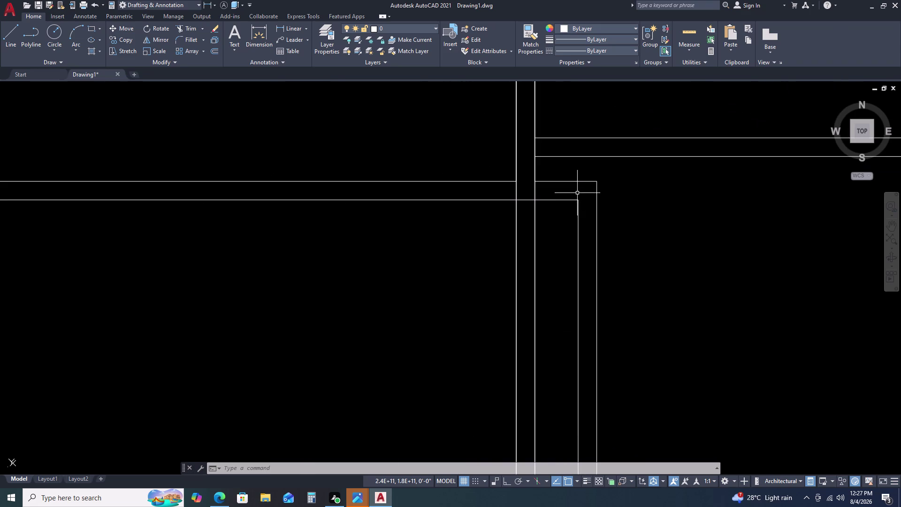
scroll(down, 3)
scroll(down, 3)
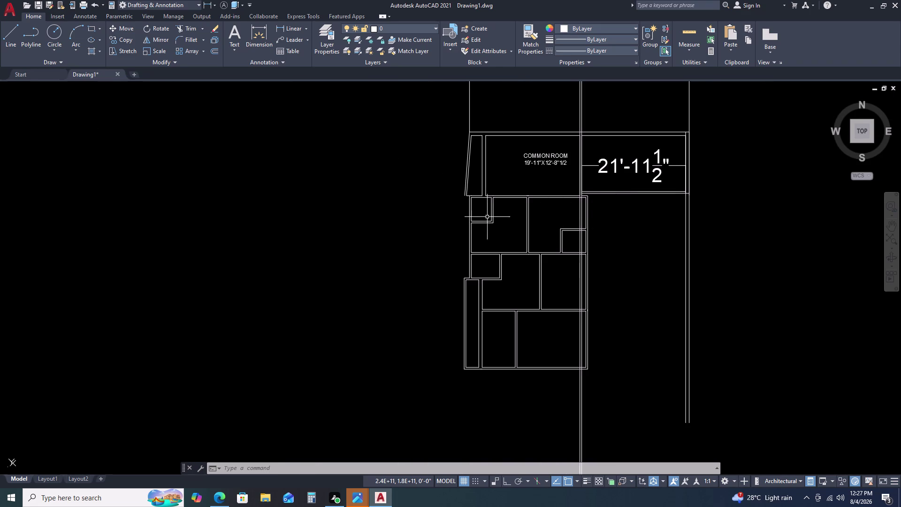
Window-select the lower room block and move it from its wall corner onto the main wall corner.
click(454, 185)
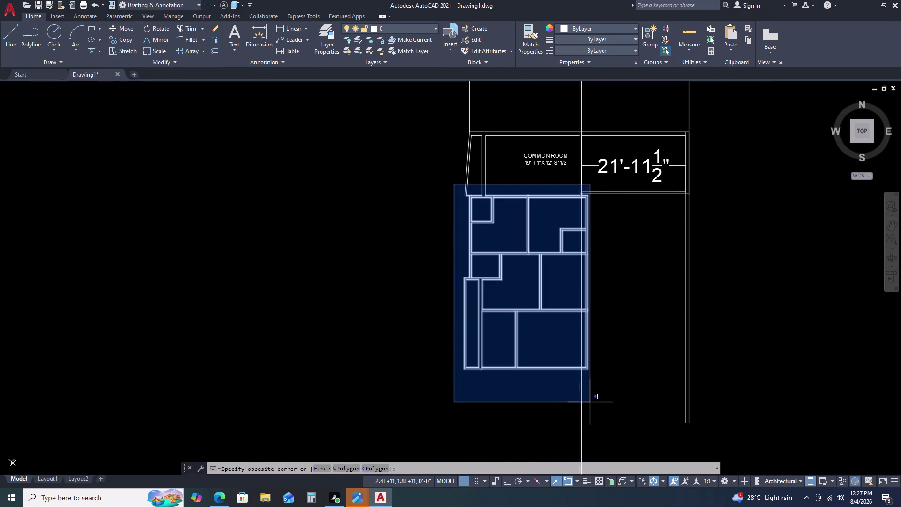
click(595, 399)
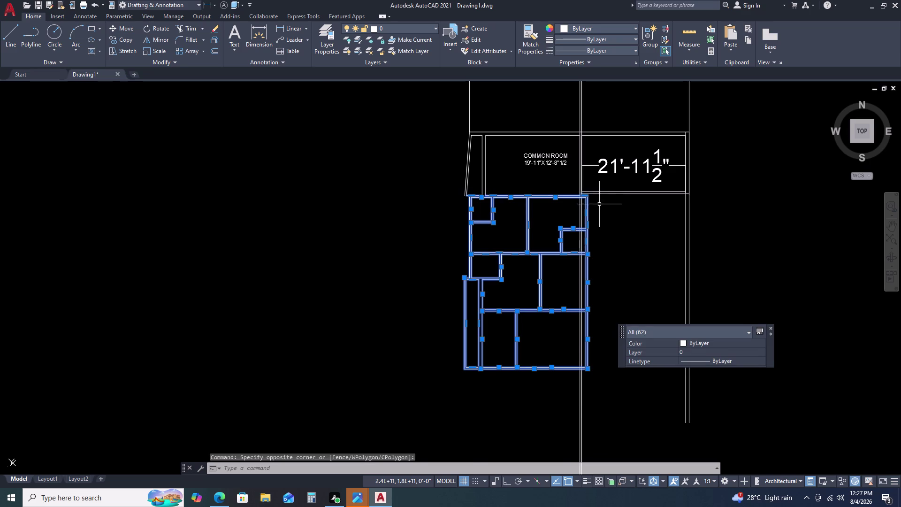
scroll(up, 3)
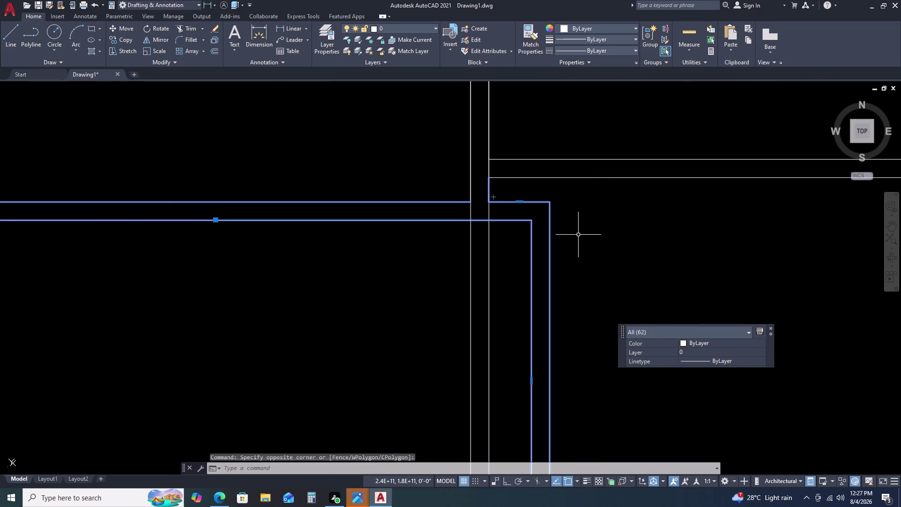
text(M)
key(space)
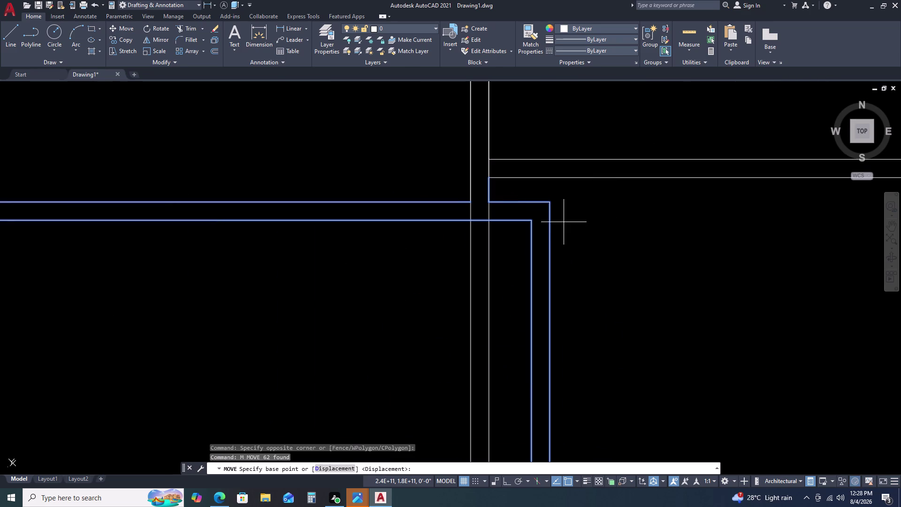
click(550, 202)
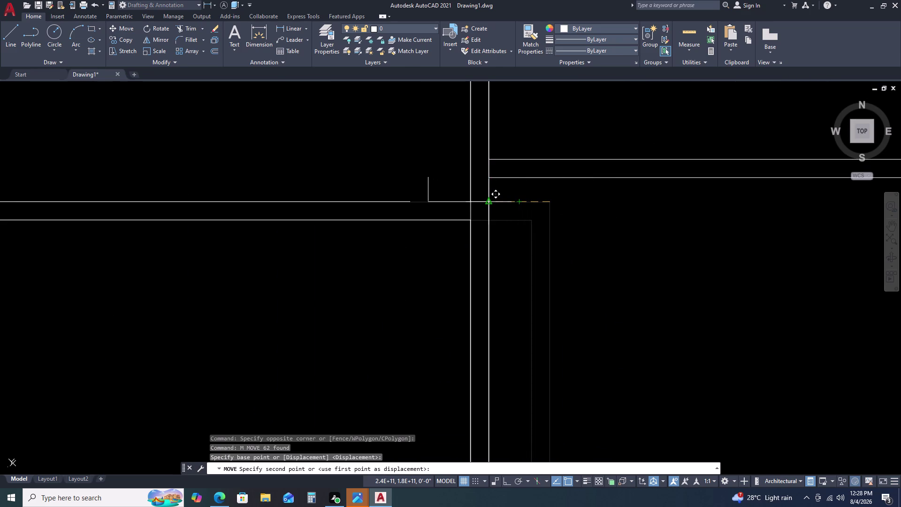
click(487, 203)
scroll(down, 3)
scroll(down, 3)
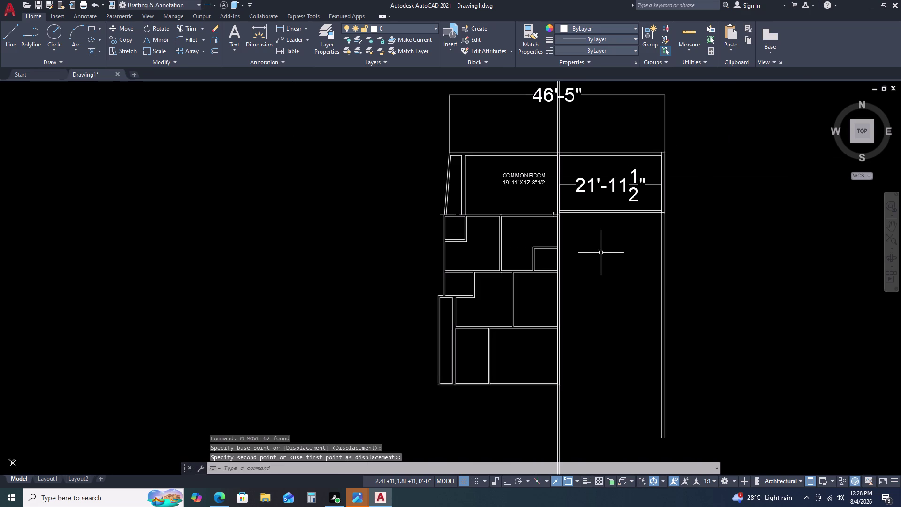
scroll(down, 3)
key(Escape)
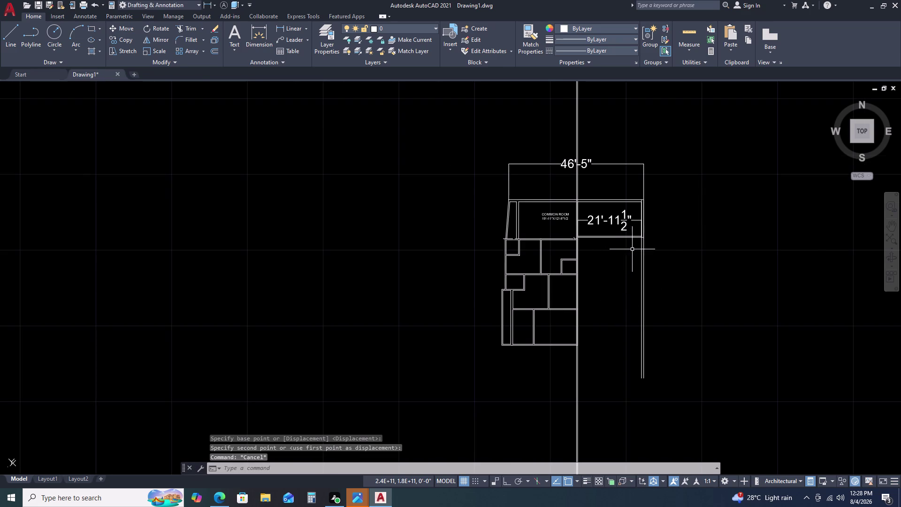
Clear leftover commands and pan from the block's top wall down to the area below the plan.
scroll(down, 3)
scroll(up, 3)
key(Escape)
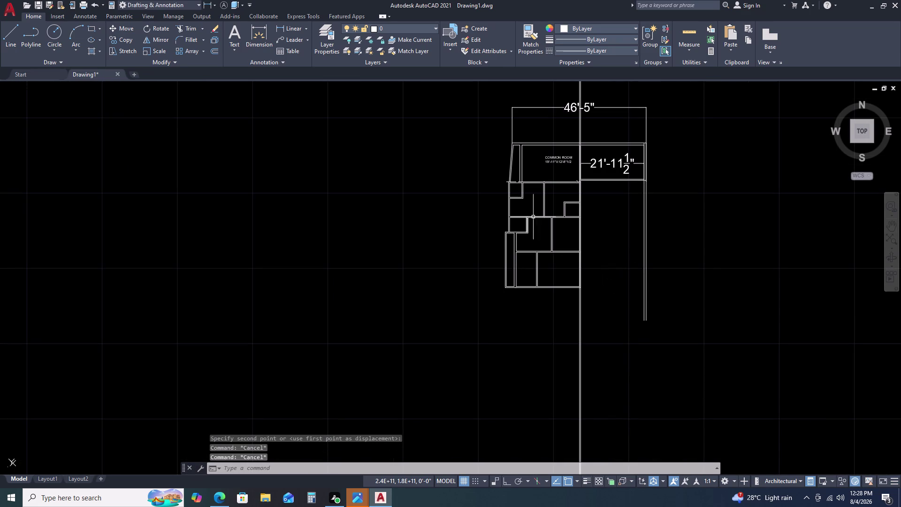
scroll(up, 3)
middle_drag(712, 195, 478, 204)
middle_click(445, 213)
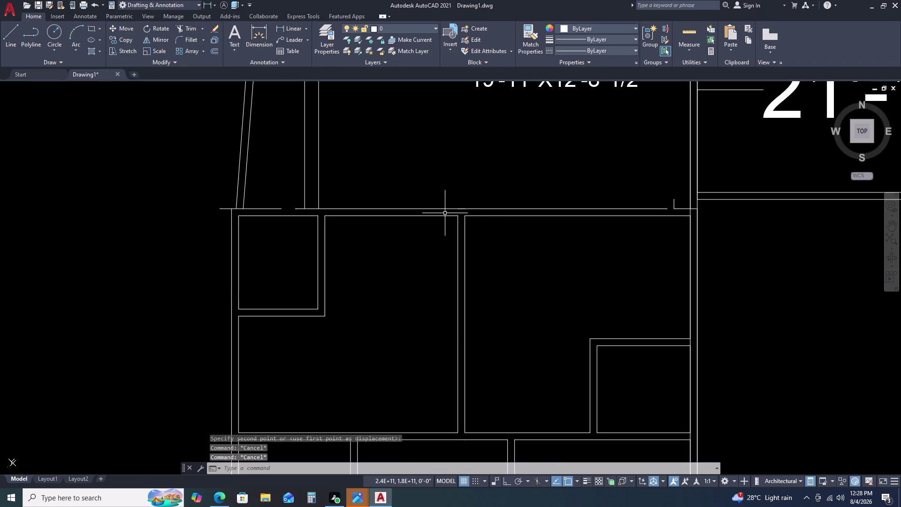
scroll(down, 3)
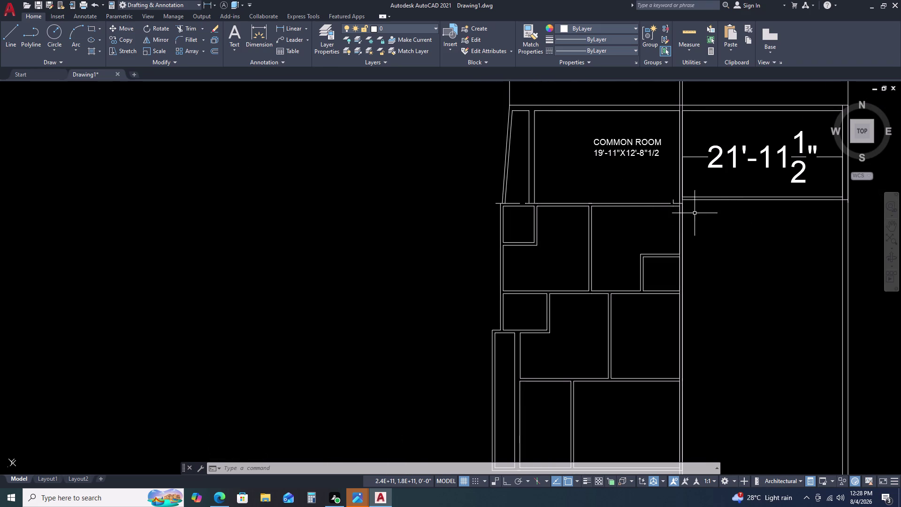
scroll(up, 3)
scroll(down, 3)
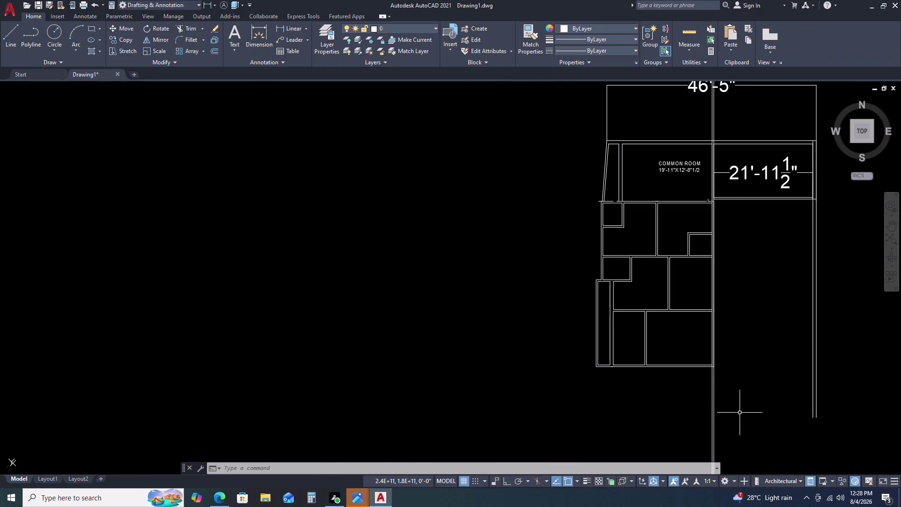
middle_drag(732, 438, 686, 331)
scroll(down, 3)
Erase the stray lines below the floor plan.
drag(691, 362, 682, 361)
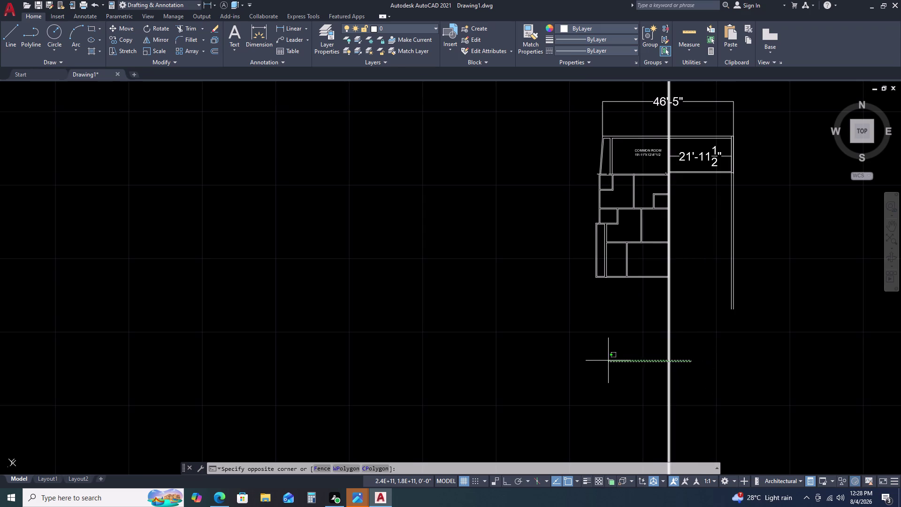
click(607, 361)
key(Delete)
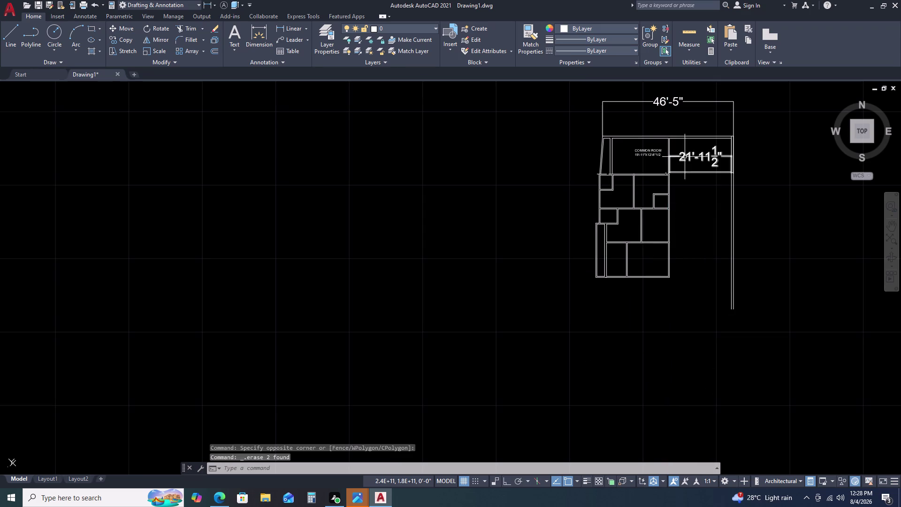
scroll(up, 3)
scroll(up, 3)
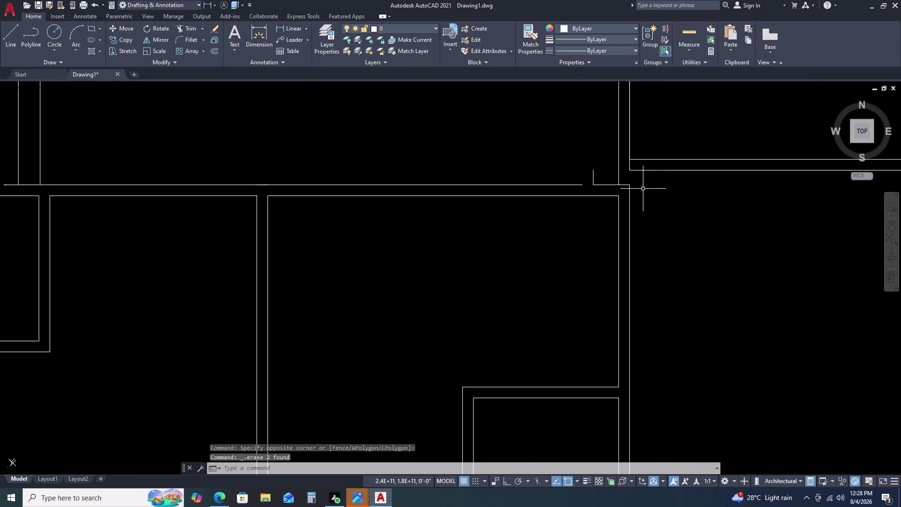
Try extending the top wall line with EXTEND, which finds no boundary edge.
click(623, 184)
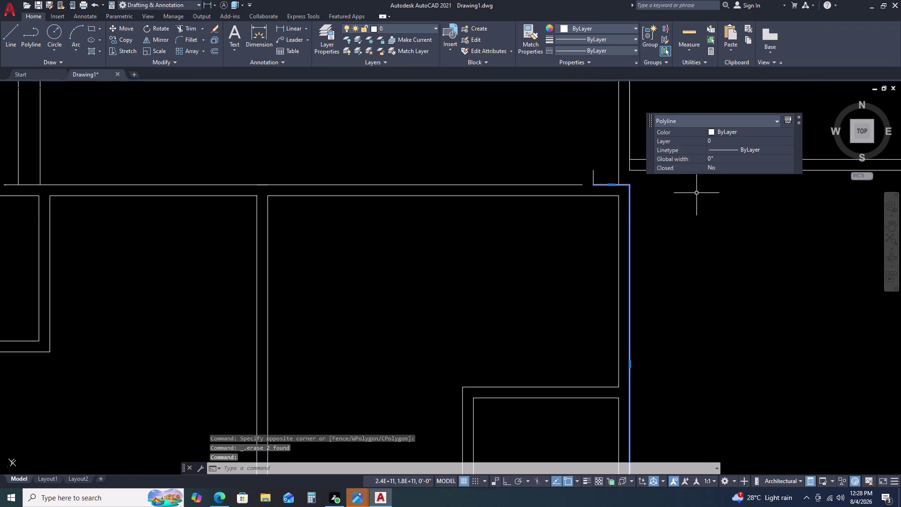
key(Escape)
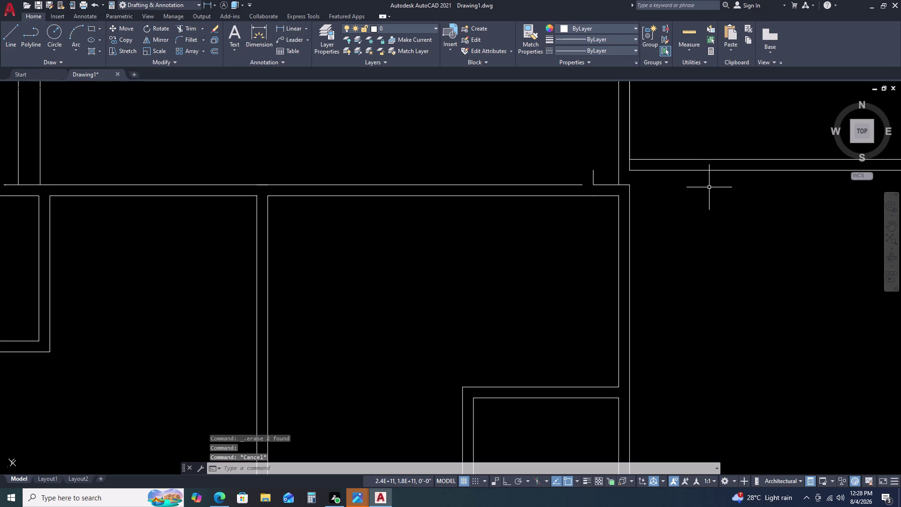
key(e)
text(ZX)
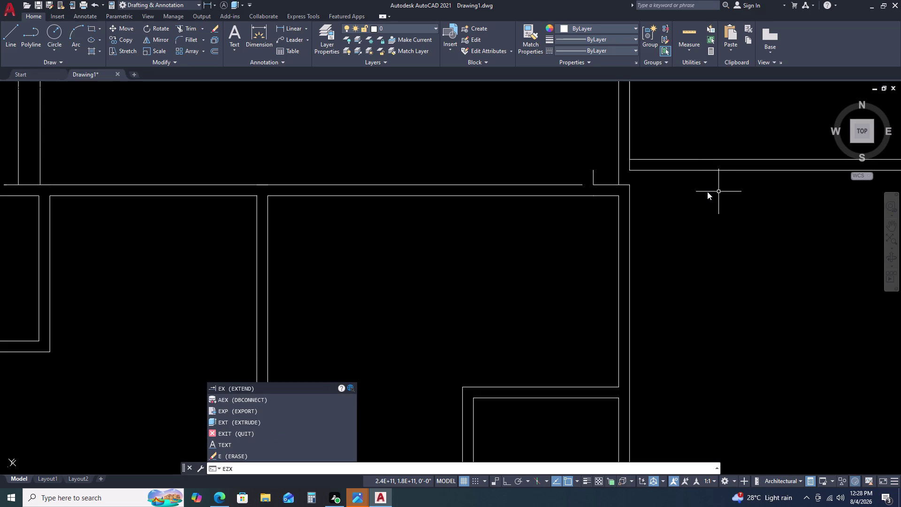
key(BackSpace)
key(BackSpace)
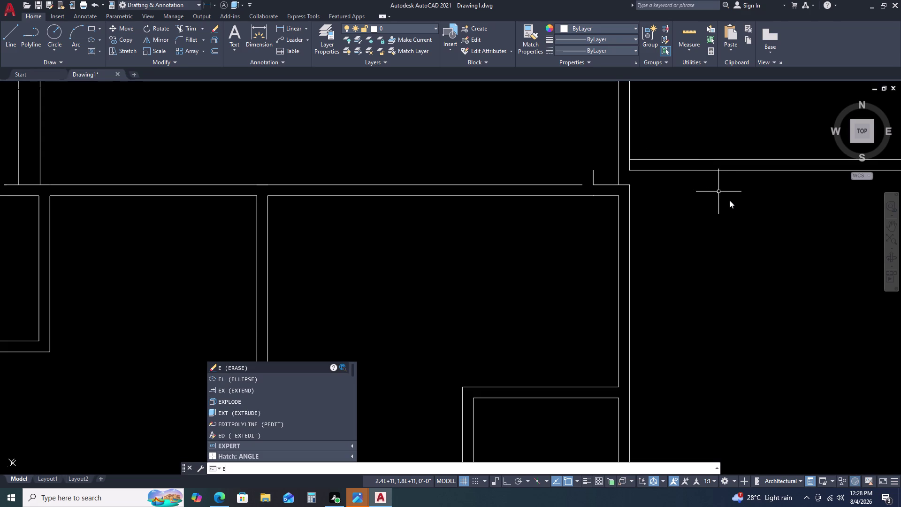
key(x)
key(space)
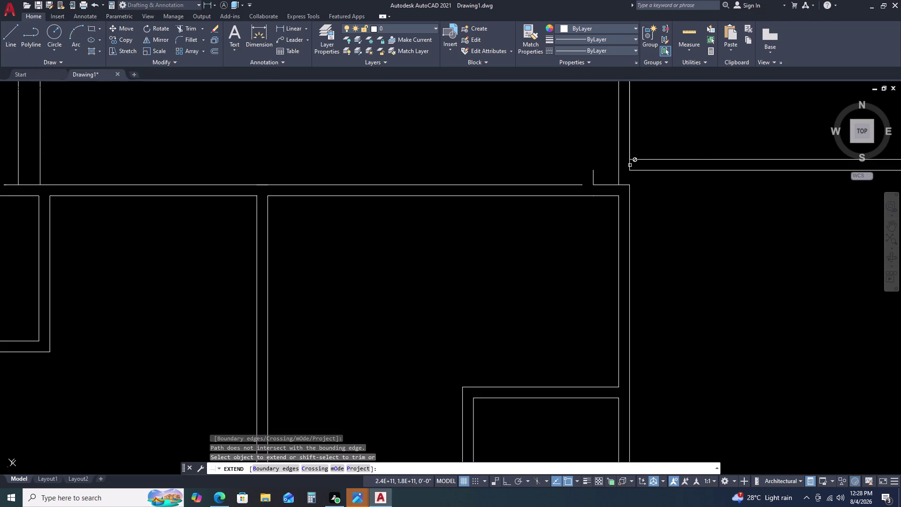
click(629, 163)
key(Escape)
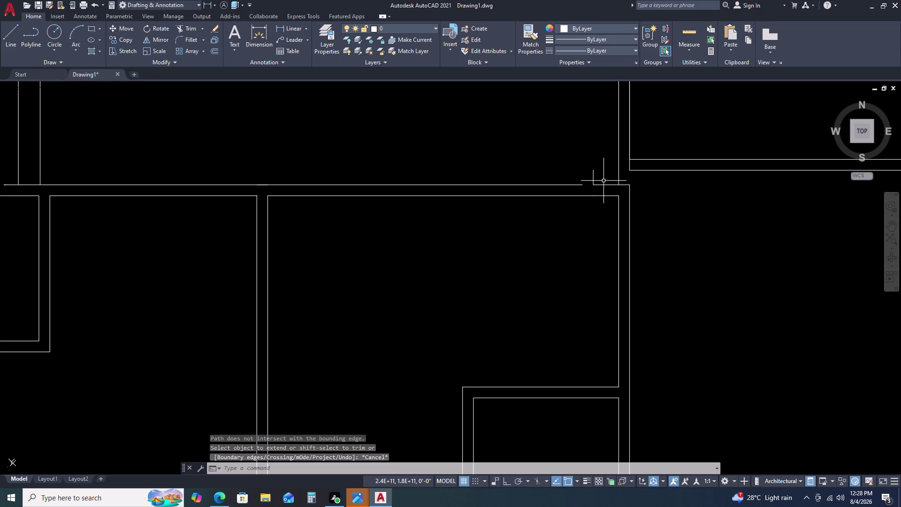
Delete the short wall end line and undo an accidental stretch of the top wall.
click(594, 174)
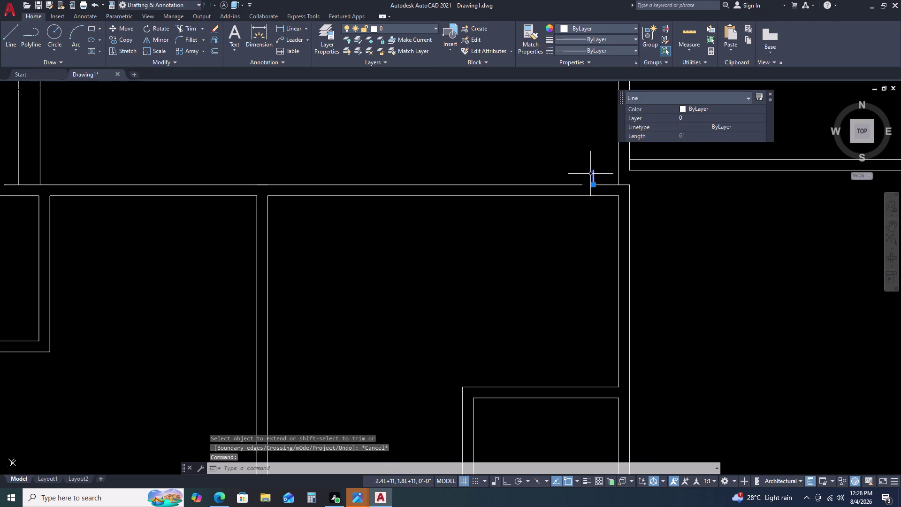
key(Delete)
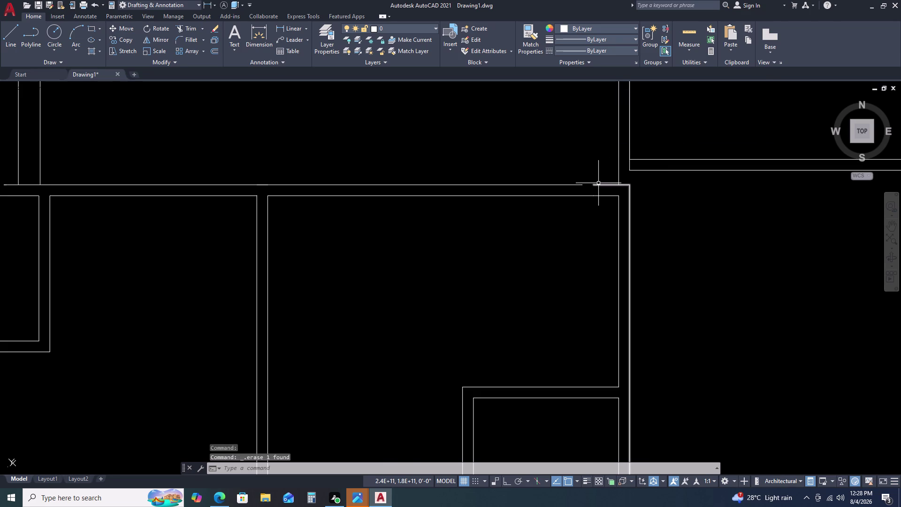
click(599, 183)
click(596, 186)
double_click(593, 183)
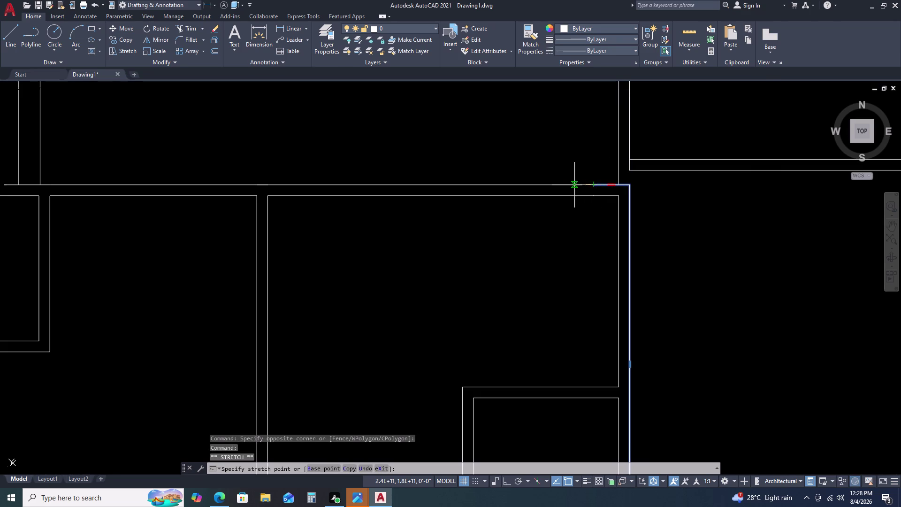
click(578, 185)
key(Escape)
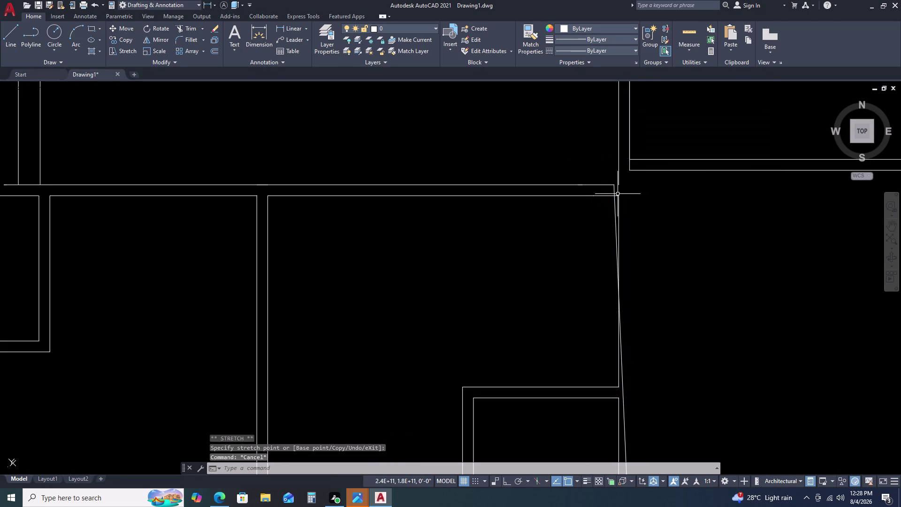
key(ctrl+z)
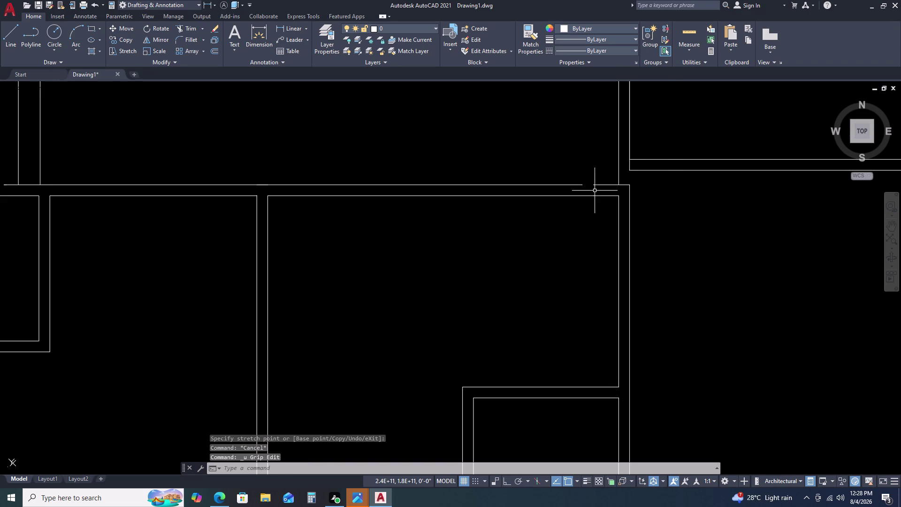
Extend the top wall line to the right wall.
key(e)
key(x)
key(space)
click(574, 184)
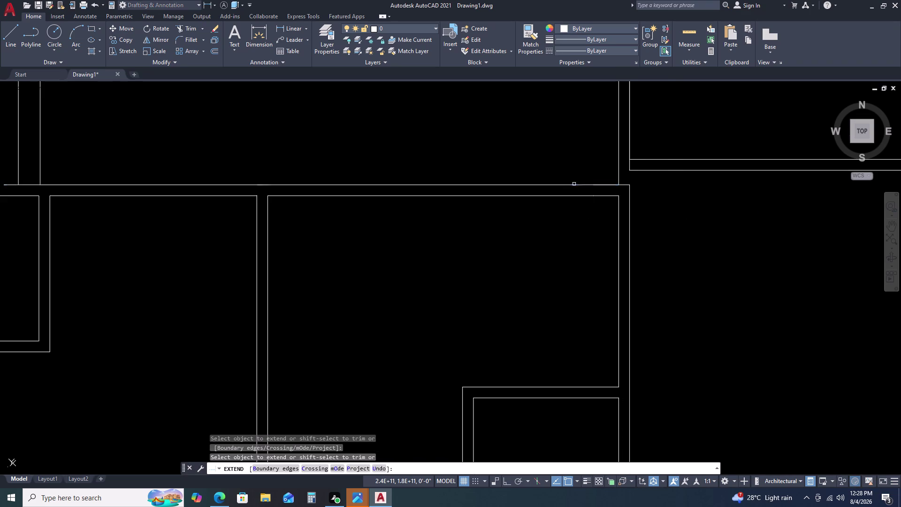
scroll(down, 3)
key(Escape)
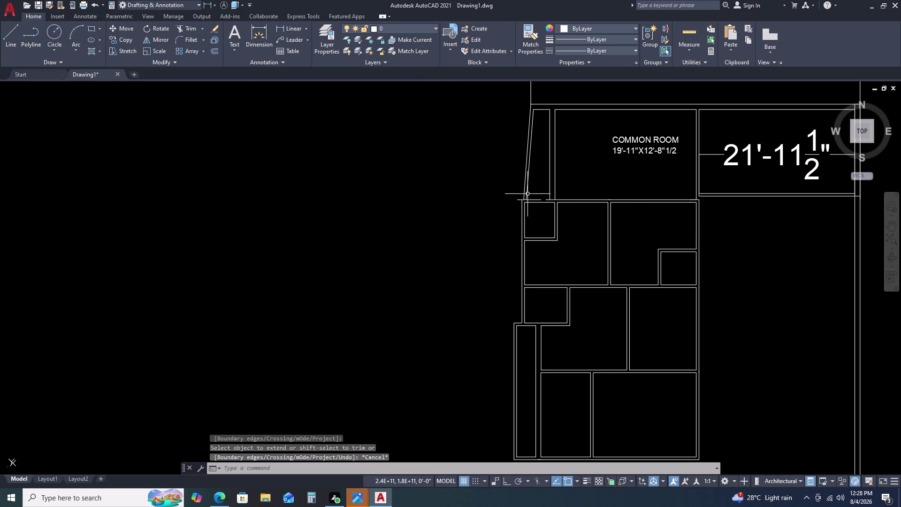
scroll(up, 3)
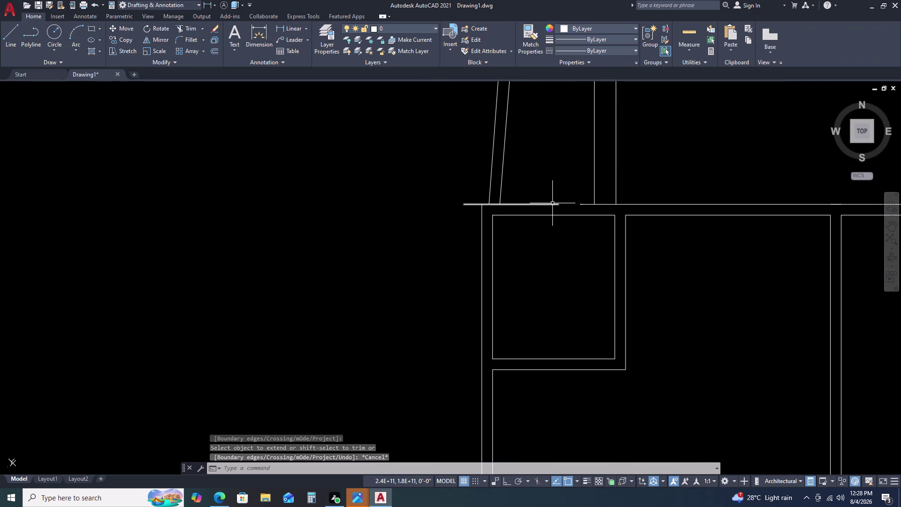
Pull the long top wall line's end back to the room corner and delete leftover pieces.
click(591, 205)
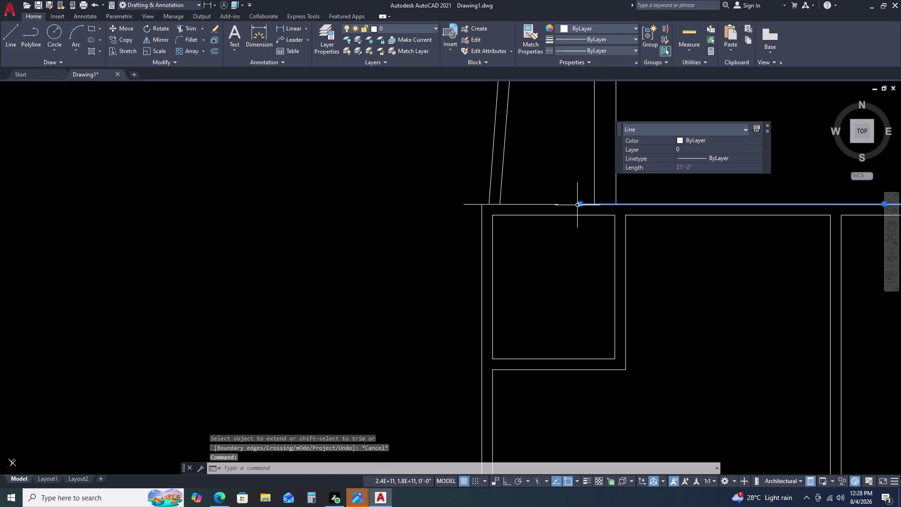
click(578, 204)
double_click(615, 205)
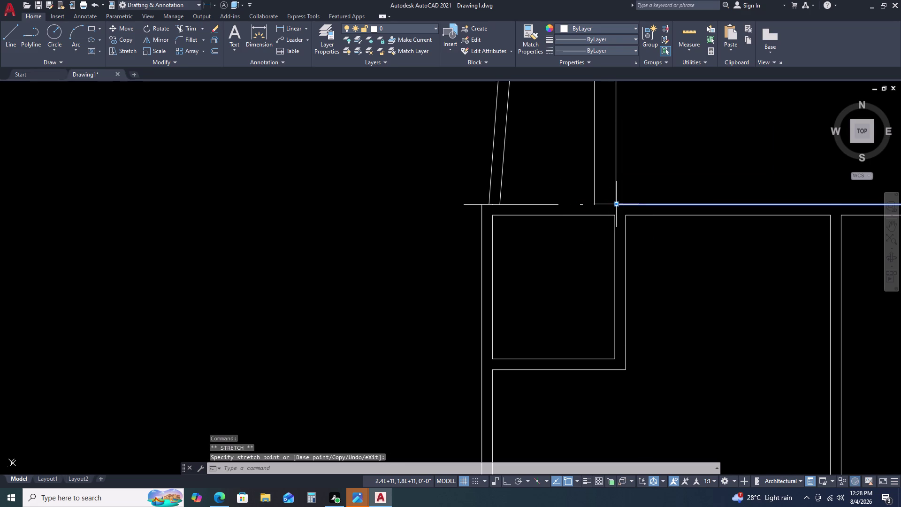
click(586, 203)
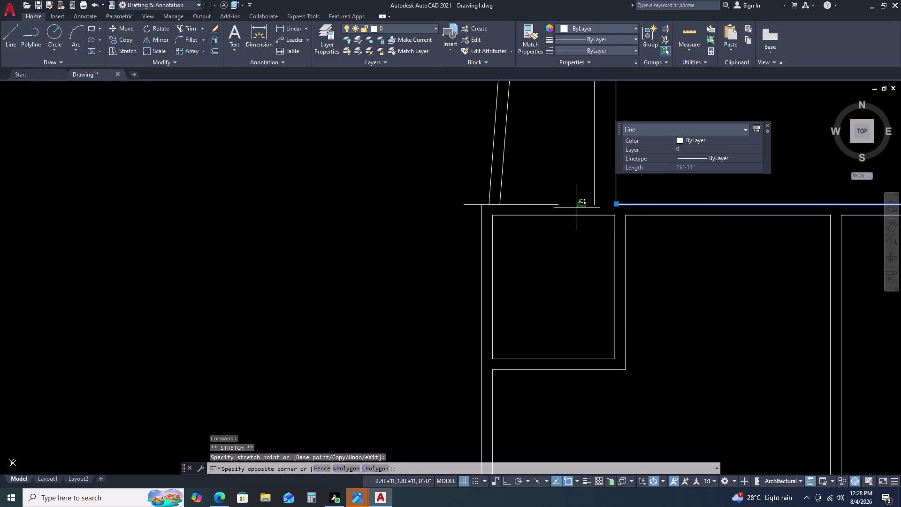
click(576, 210)
key(Delete)
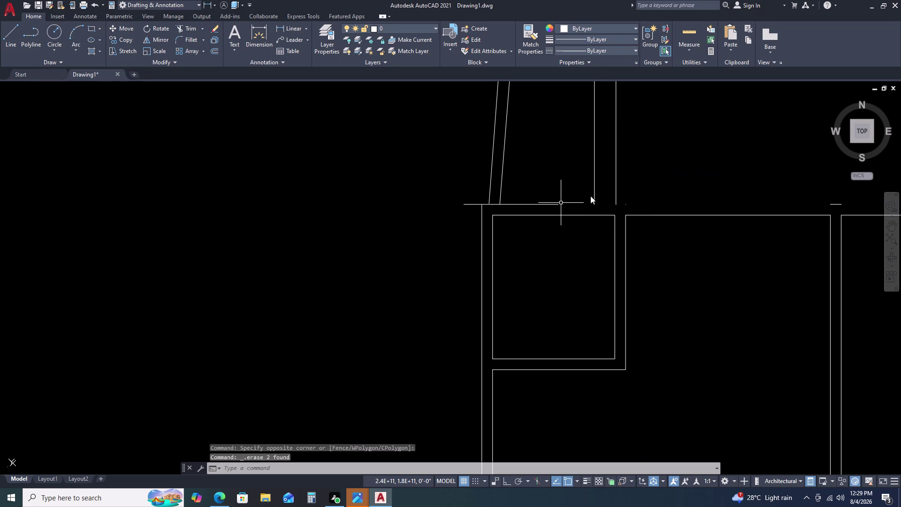
scroll(down, 3)
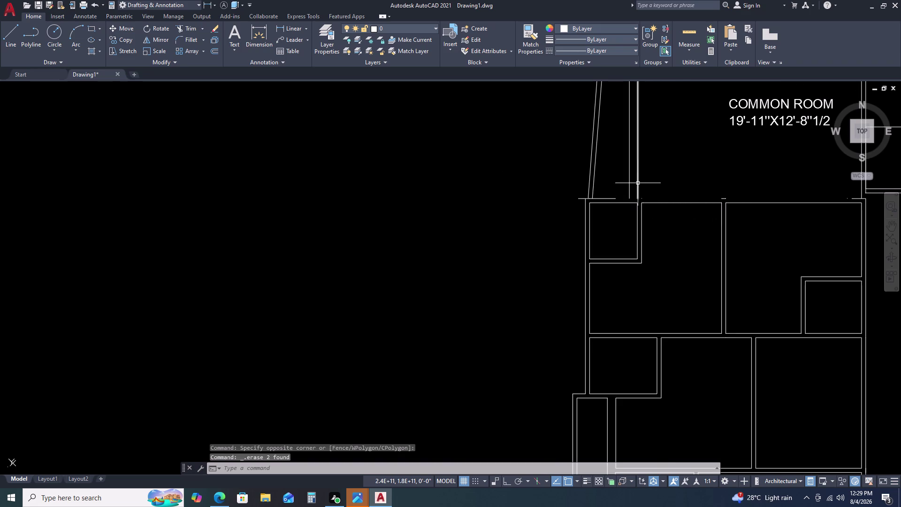
Erase the duplicate top wall lines.
click(620, 179)
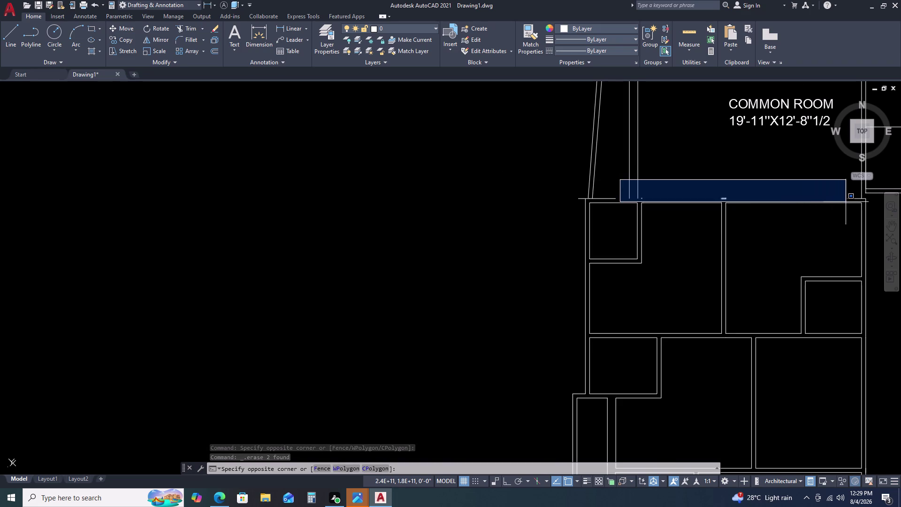
click(849, 200)
key(Delete)
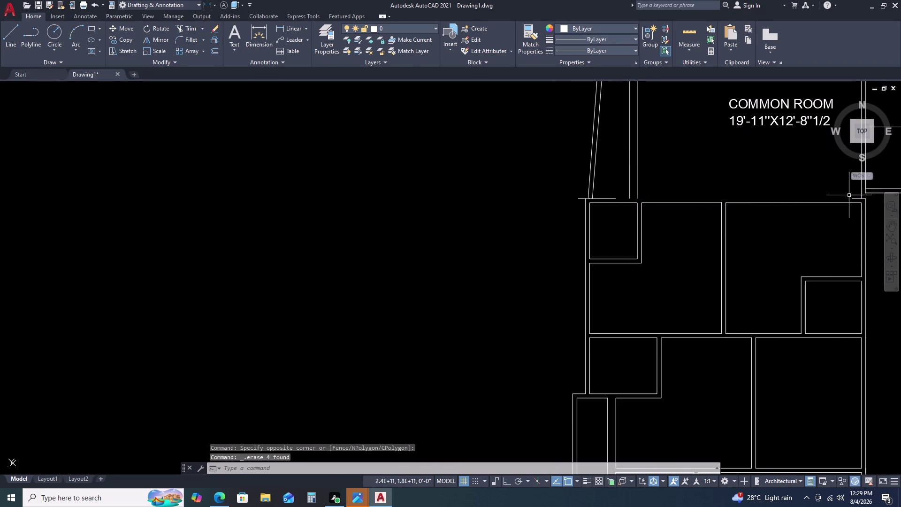
Extend the outer and inner top wall lines to the boundary.
key(e)
key(x)
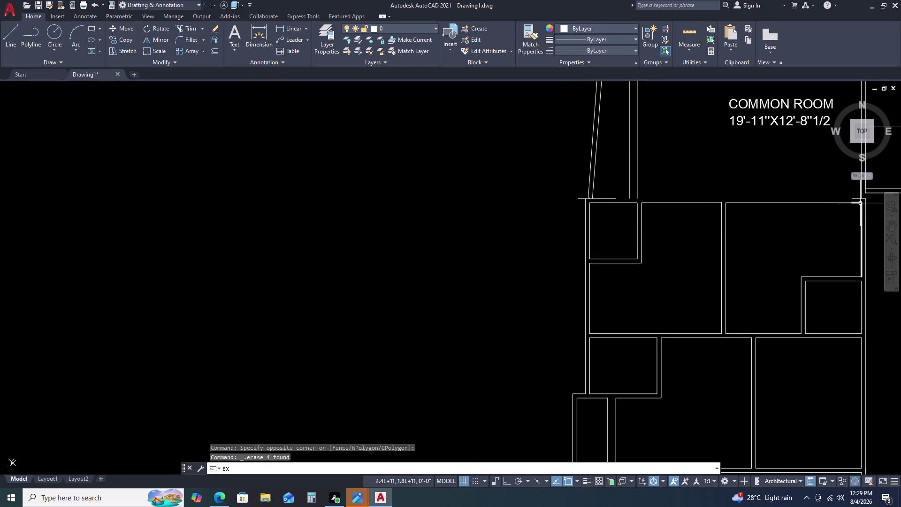
key(space)
click(852, 198)
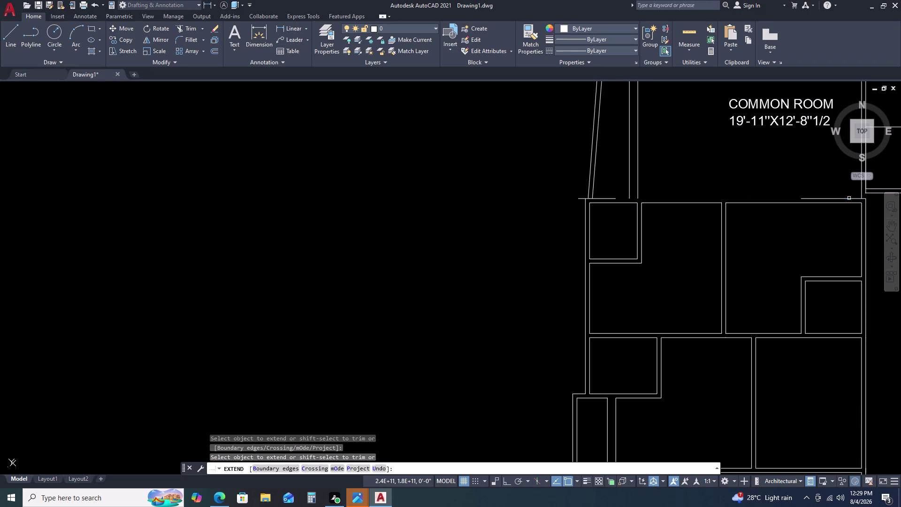
click(827, 197)
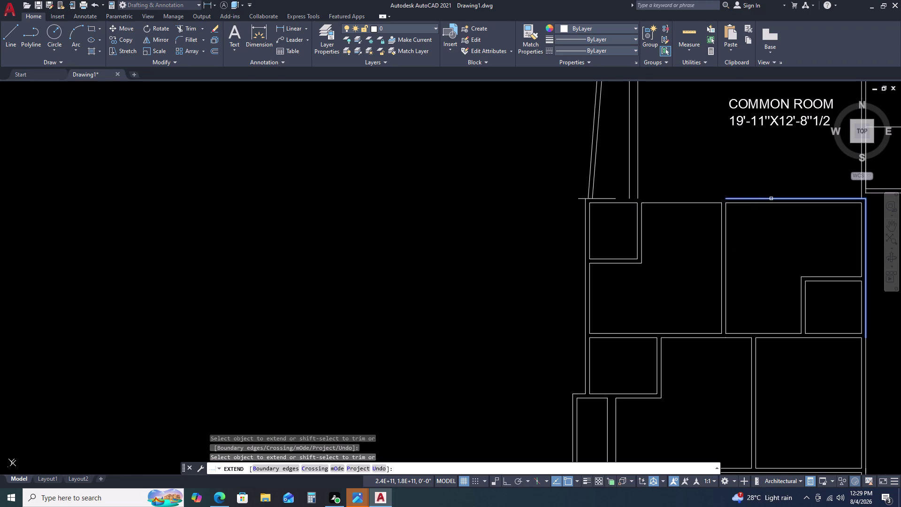
click(769, 199)
double_click(755, 198)
click(752, 198)
click(738, 197)
click(713, 198)
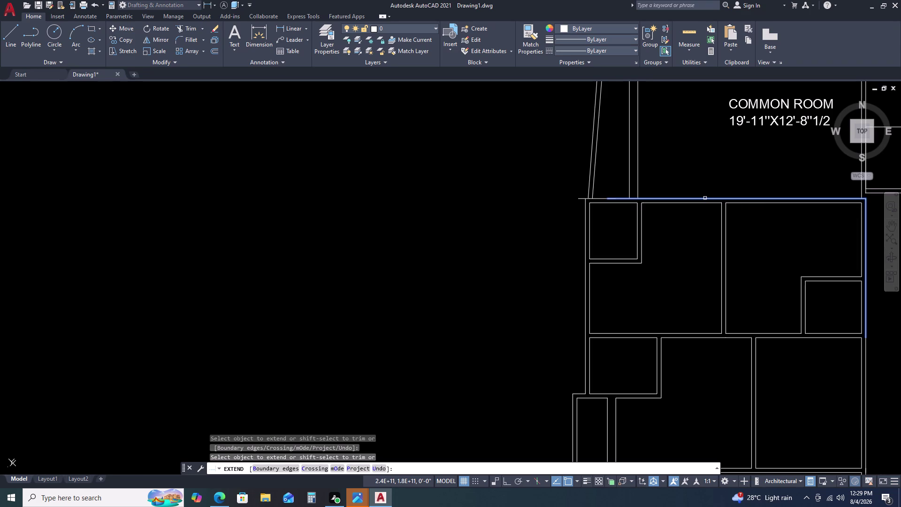
click(703, 198)
click(692, 198)
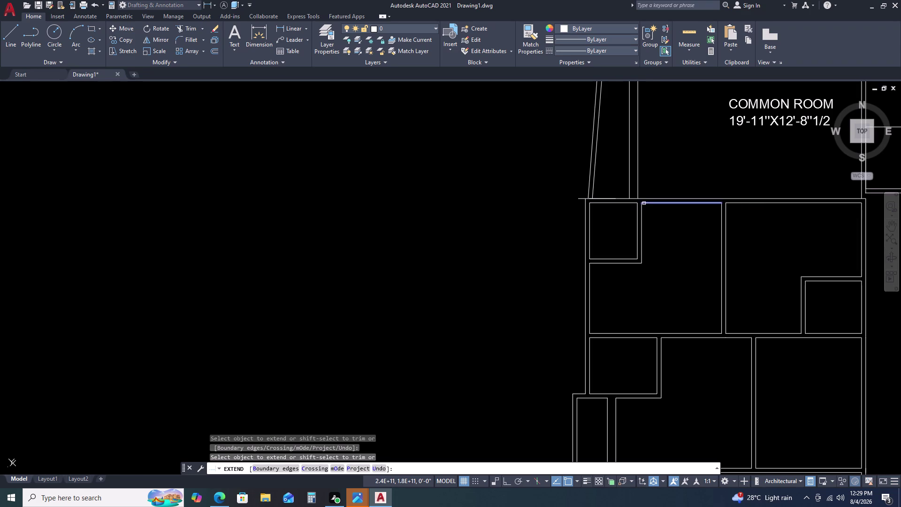
click(630, 199)
key(Escape)
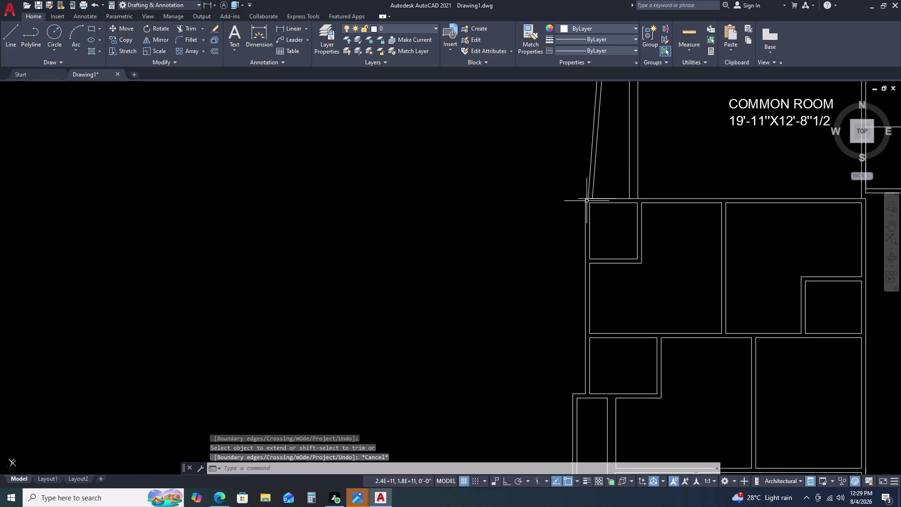
Erase the short 3'-3½" stray line at the top-left corner.
click(582, 195)
click(577, 203)
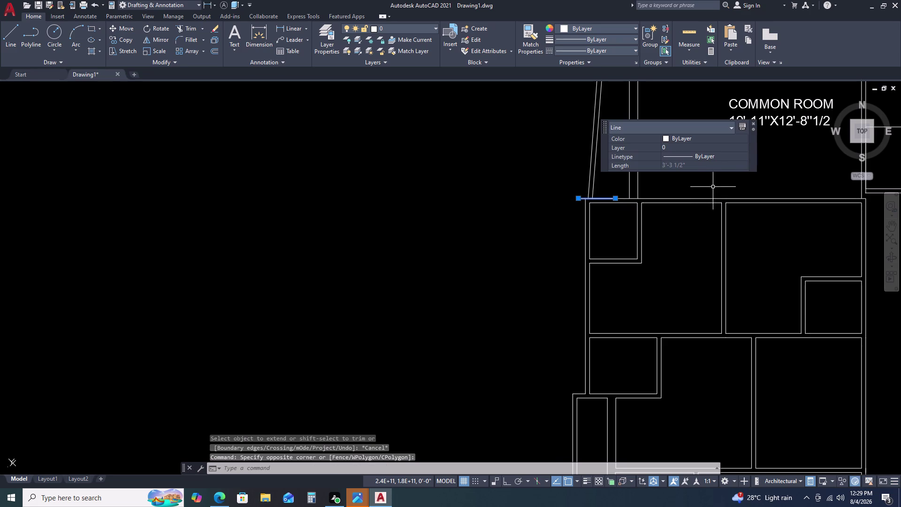
key(Delete)
Try extending the remaining top wall line again, which finds no edge.
key(e)
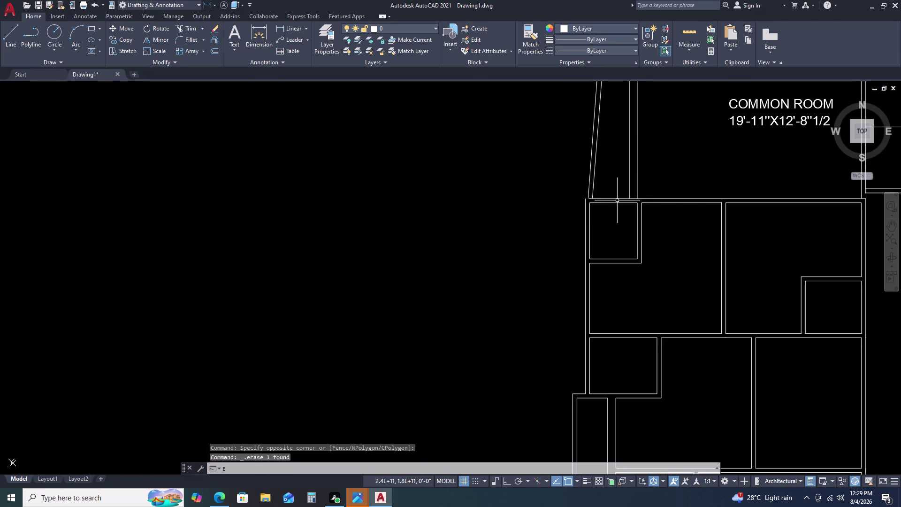
key(x)
key(space)
double_click(603, 197)
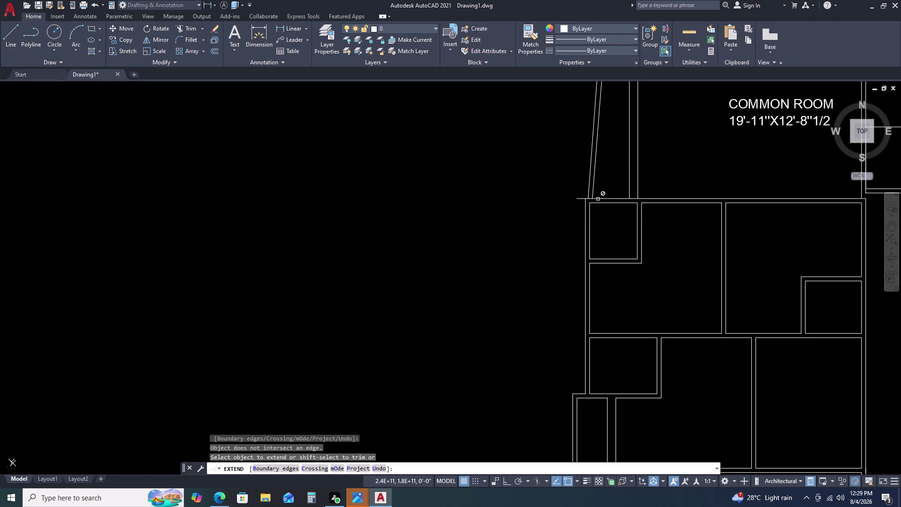
key(Escape)
scroll(up, 3)
scroll(up, 3)
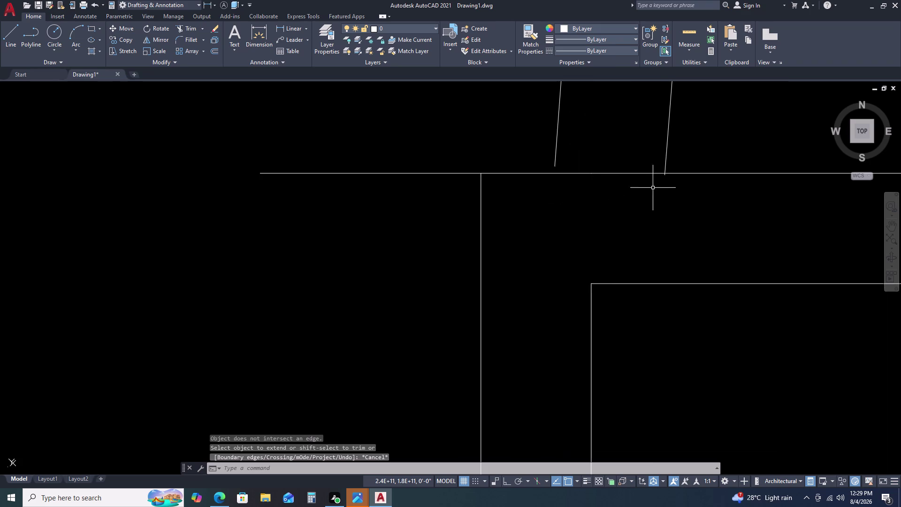
scroll(down, 3)
scroll(down, 3)
middle_drag(690, 192, 604, 202)
key(r)
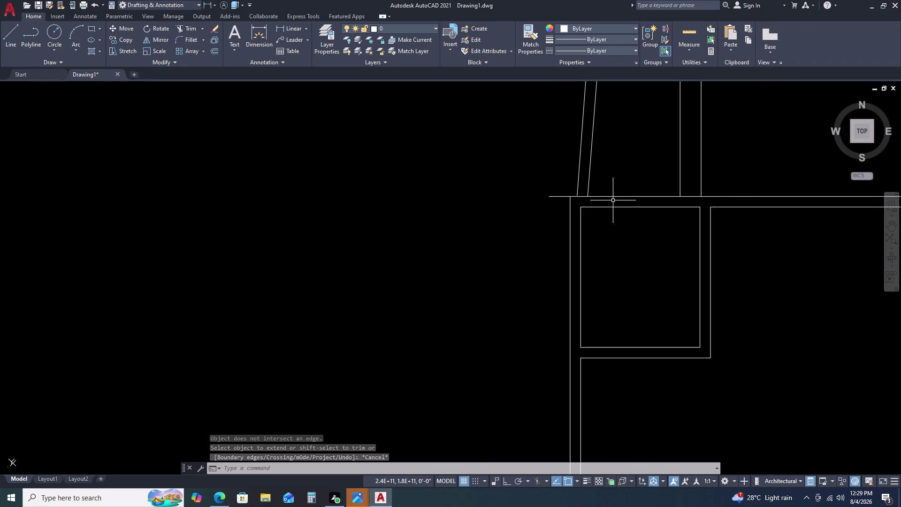
key(e)
key(Escape)
key(Escape)
key(t)
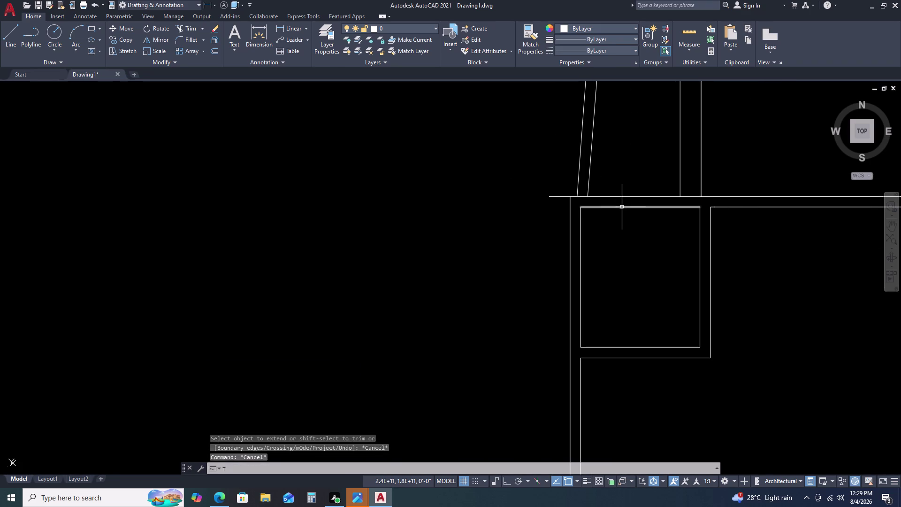
key(r)
key(space)
click(555, 197)
scroll(down, 3)
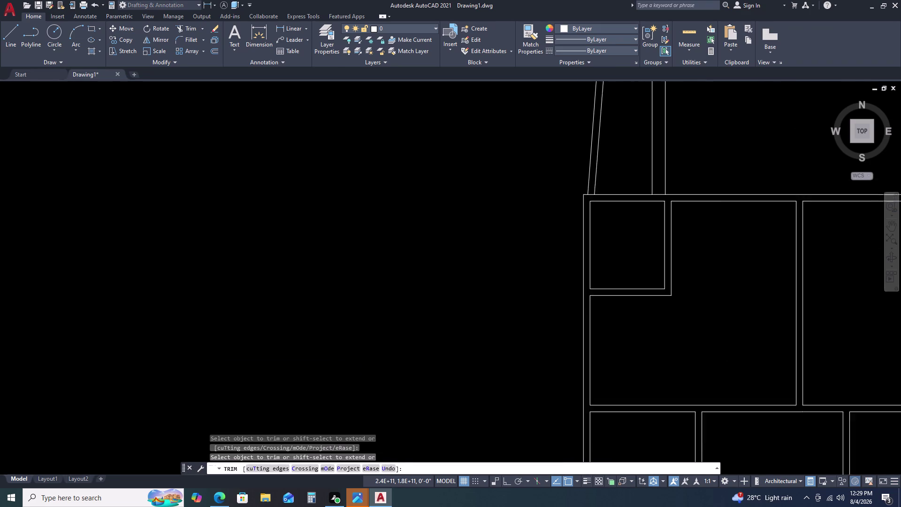
scroll(down, 3)
key(Escape)
middle_drag(706, 209, 639, 184)
middle_click(627, 181)
scroll(down, 3)
middle_drag(733, 260, 698, 202)
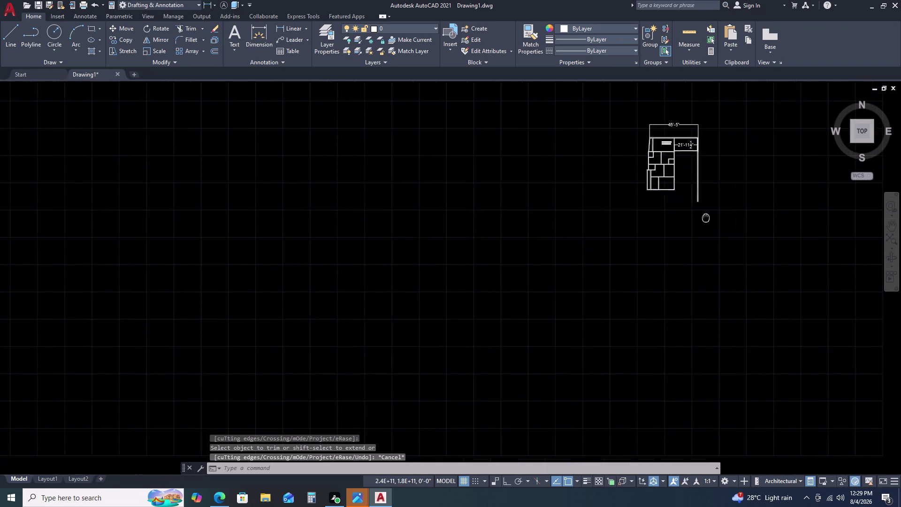
middle_drag(698, 203, 696, 198)
scroll(up, 3)
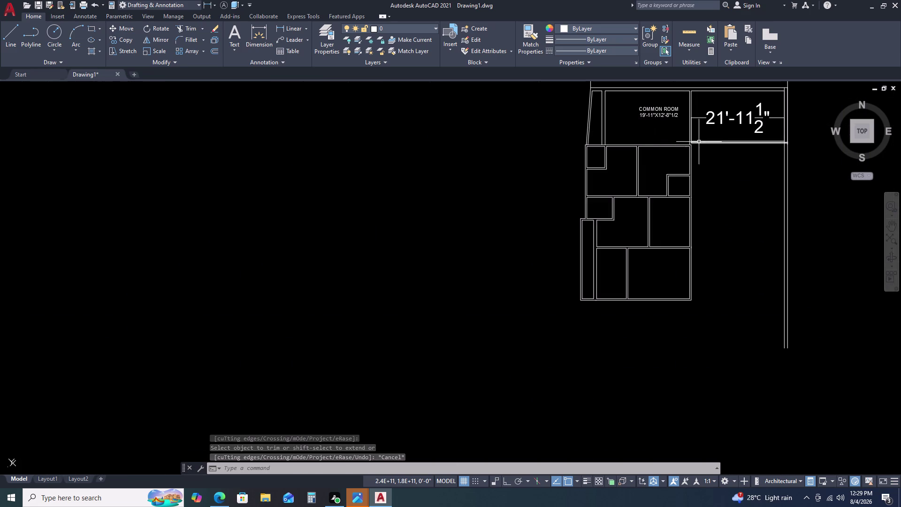
scroll(up, 3)
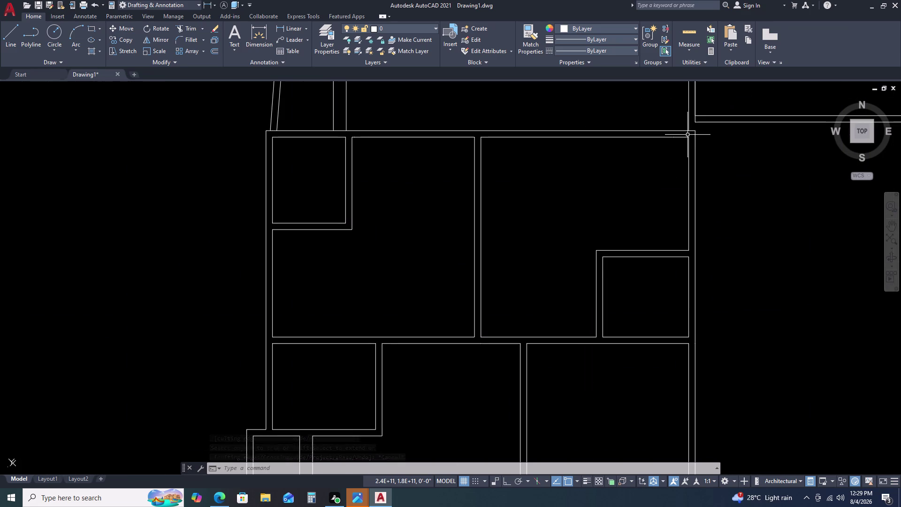
click(687, 137)
key(Delete)
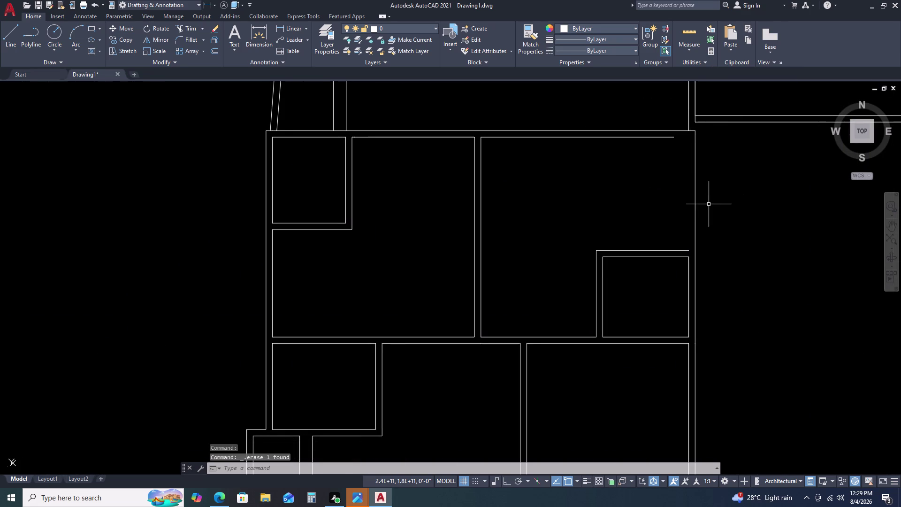
key(ctrl+z)
scroll(down, 3)
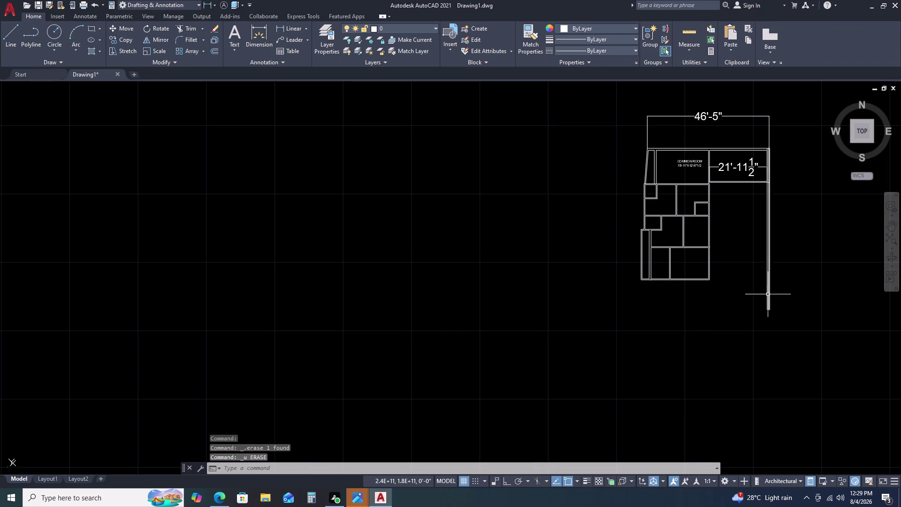
scroll(up, 3)
middle_drag(675, 174, 671, 191)
middle_click(667, 199)
scroll(up, 3)
middle_drag(707, 150, 670, 186)
scroll(up, 3)
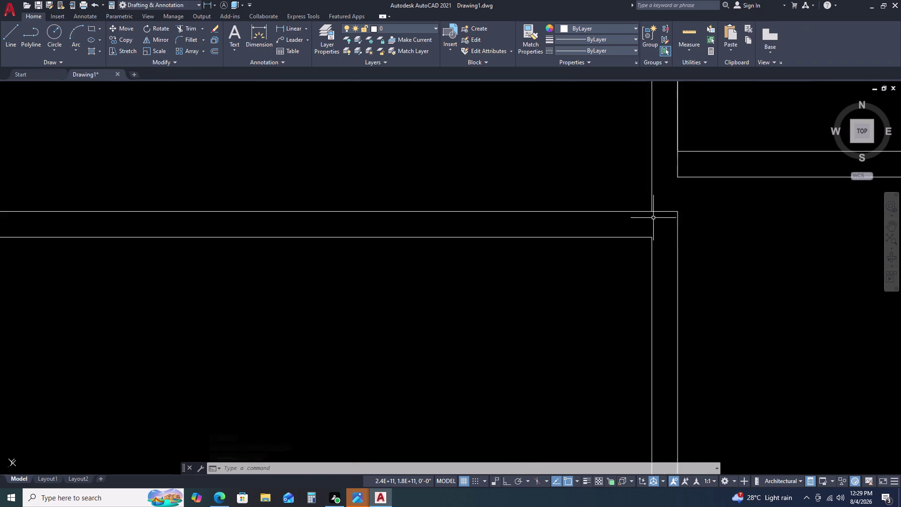
Select the room block's outer wall outline, then clear the selection.
scroll(up, 3)
click(665, 208)
scroll(down, 3)
scroll(down, 3)
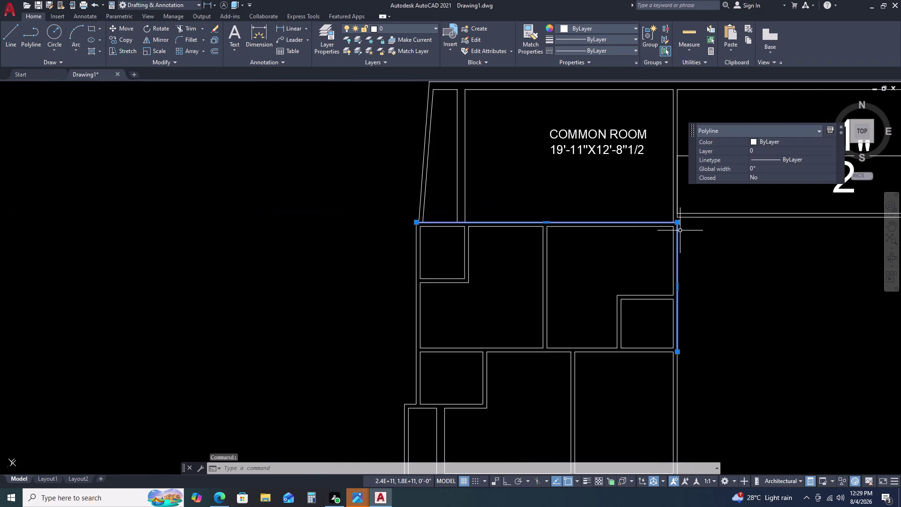
key(Escape)
key(Escape)
scroll(up, 3)
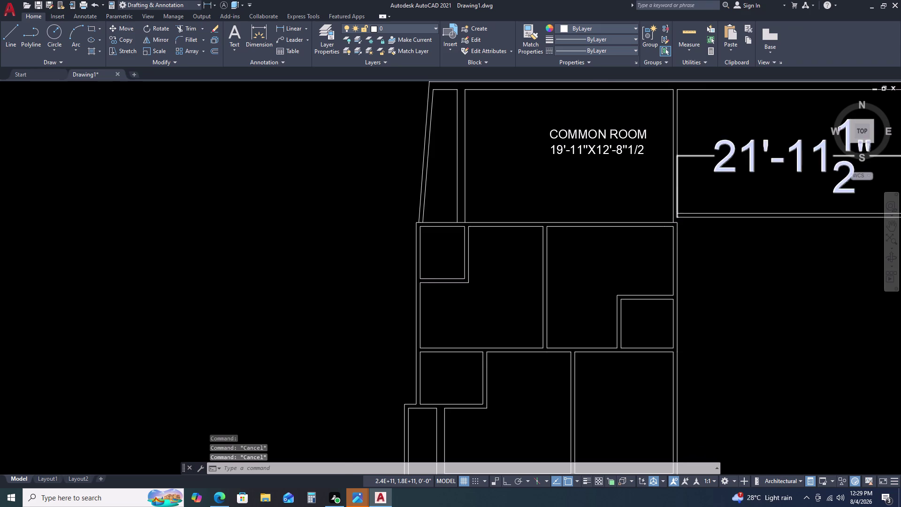
scroll(up, 3)
Erase the 21'-11 1/2" rotated dimension at the wall junction.
click(674, 222)
click(672, 221)
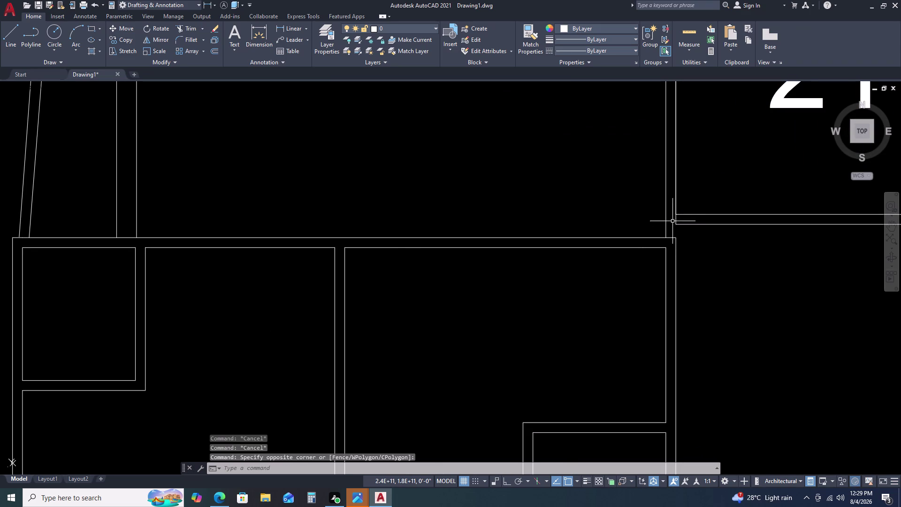
click(673, 220)
click(677, 220)
click(675, 219)
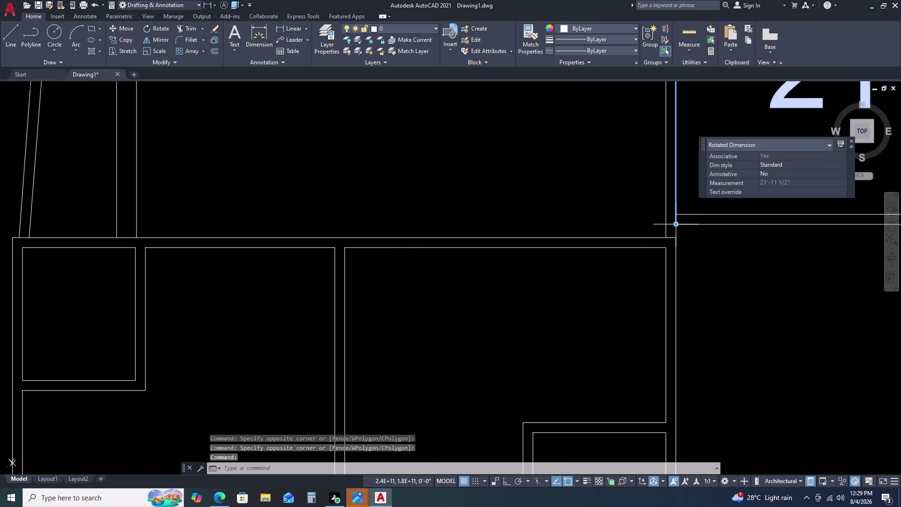
scroll(down, 3)
key(Escape)
drag(716, 196, 712, 197)
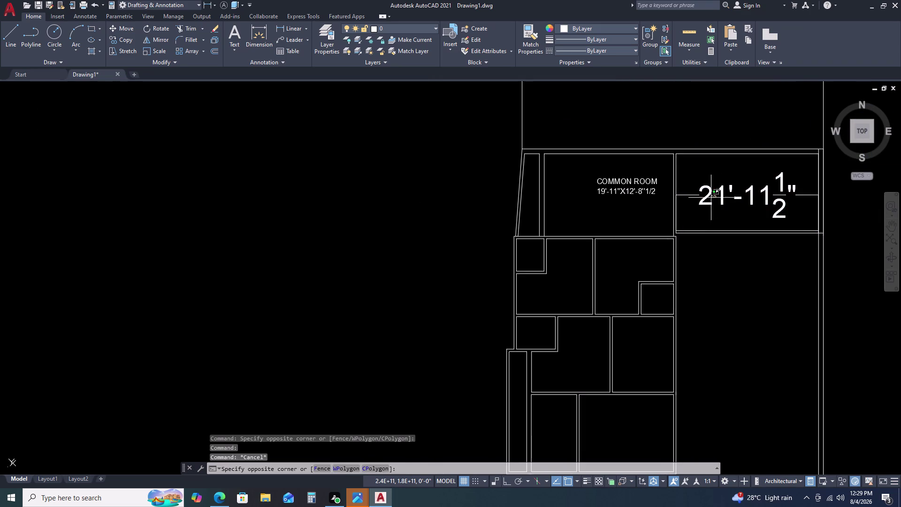
click(704, 205)
key(Delete)
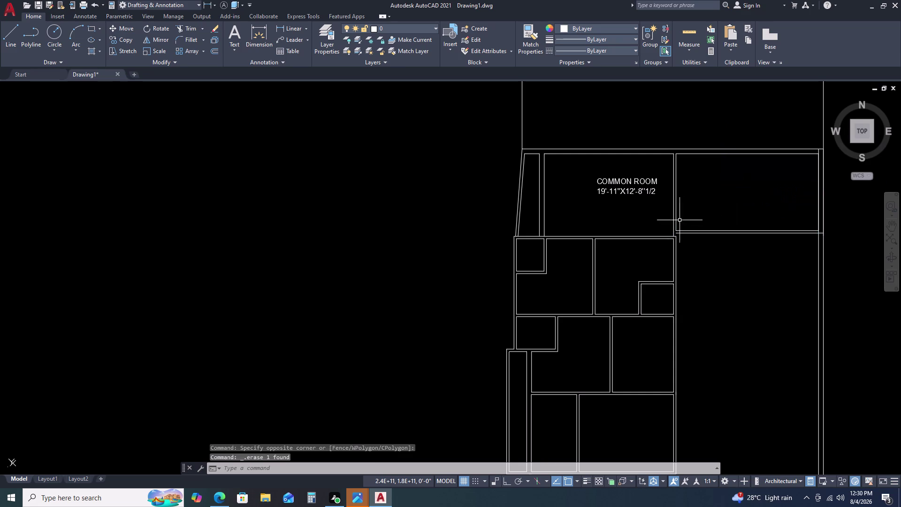
Try stretching the vertical wall line at the junction, then cancel.
click(675, 227)
scroll(up, 3)
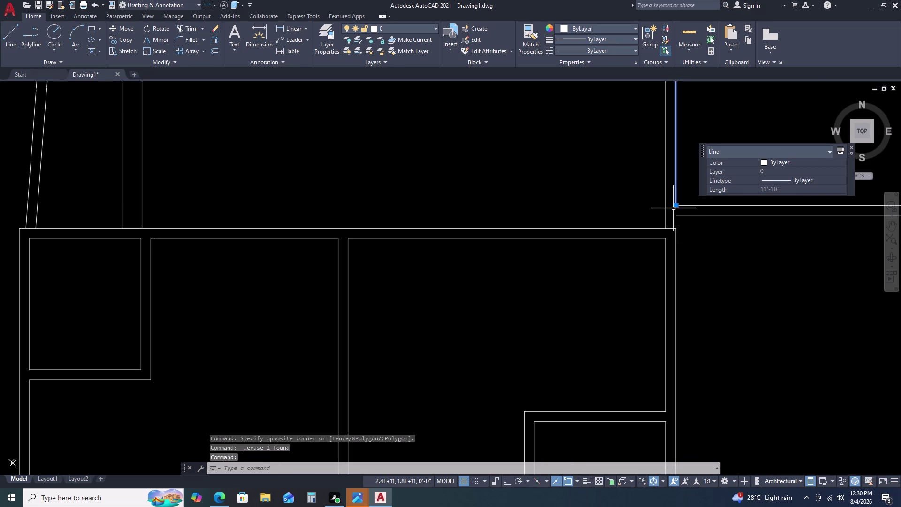
double_click(678, 206)
click(676, 228)
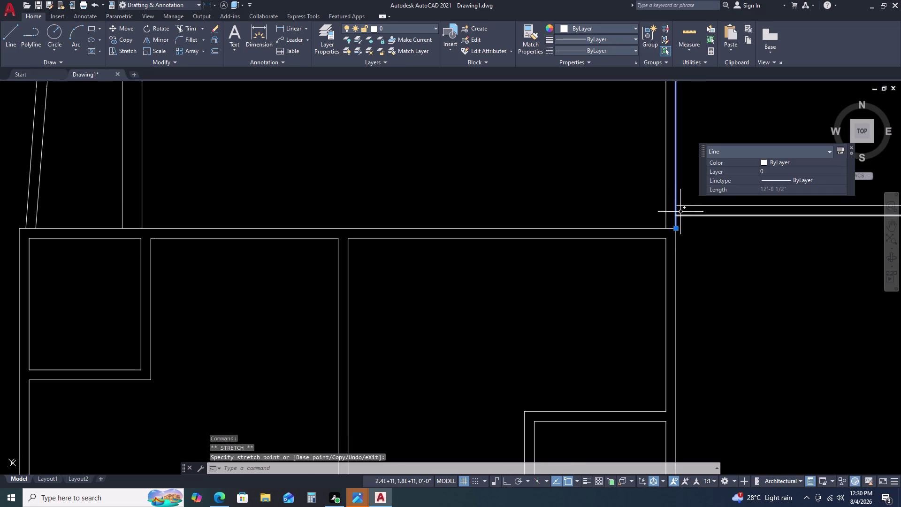
key(Escape)
scroll(down, 3)
scroll(up, 3)
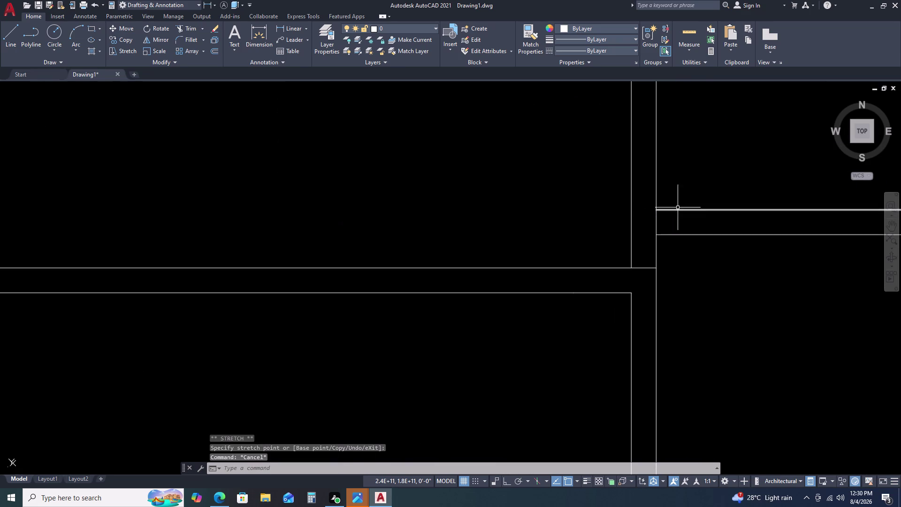
Use a TRIM fence to cut the vertical line between the two horizontal wall lines.
key(t)
key(r)
key(space)
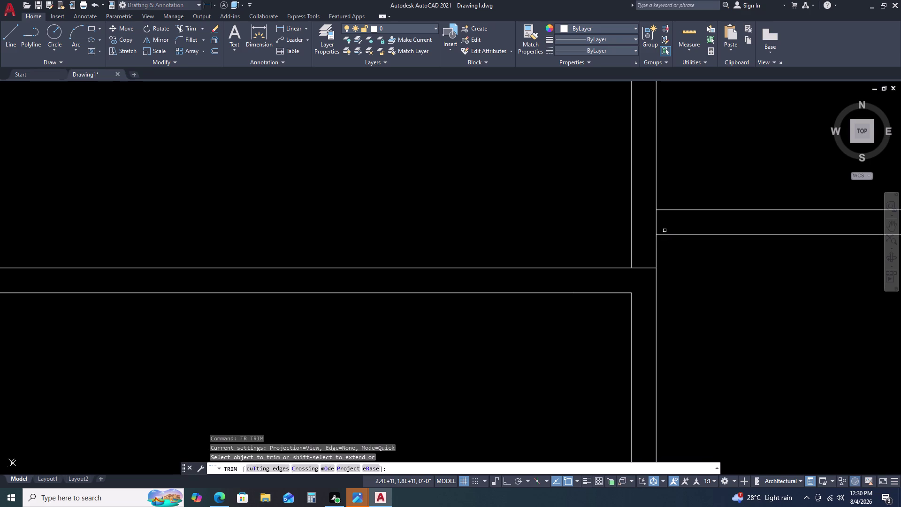
click(660, 218)
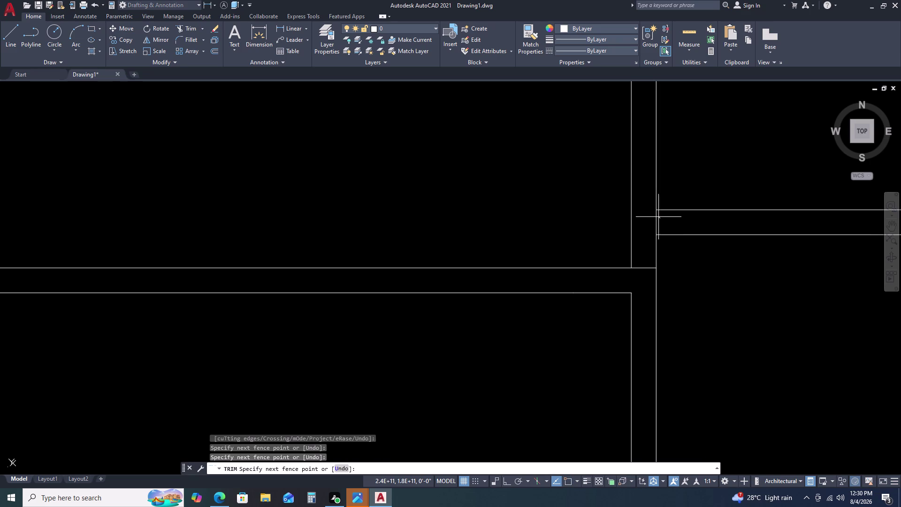
click(667, 218)
click(656, 219)
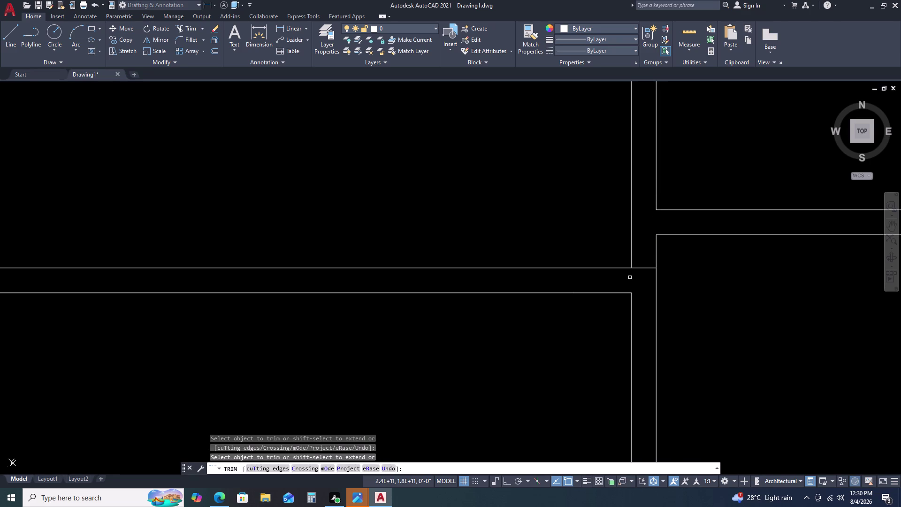
click(639, 268)
scroll(down, 3)
scroll(down, 3)
key(Escape)
scroll(down, 3)
middle_drag(755, 289, 730, 277)
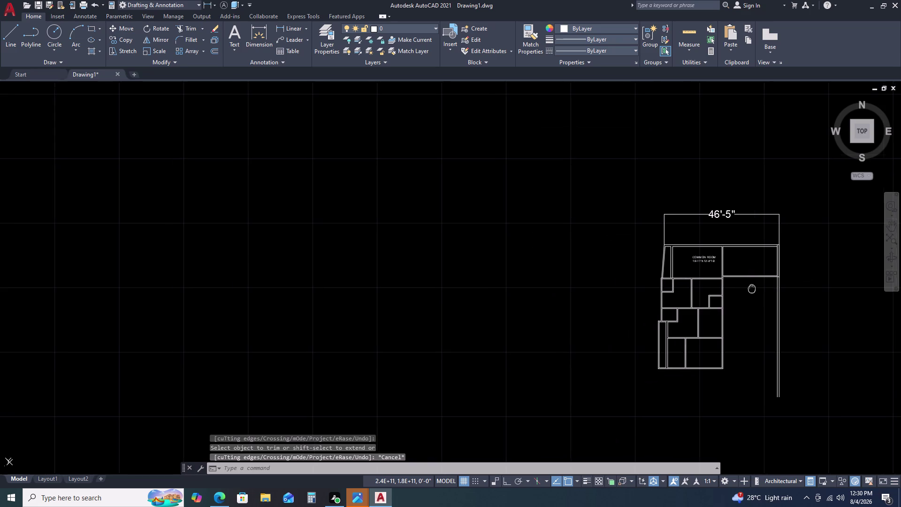
Pan and zoom across the floor plan to the bottom wall.
middle_drag(731, 277, 684, 243)
scroll(up, 3)
scroll(up, 3)
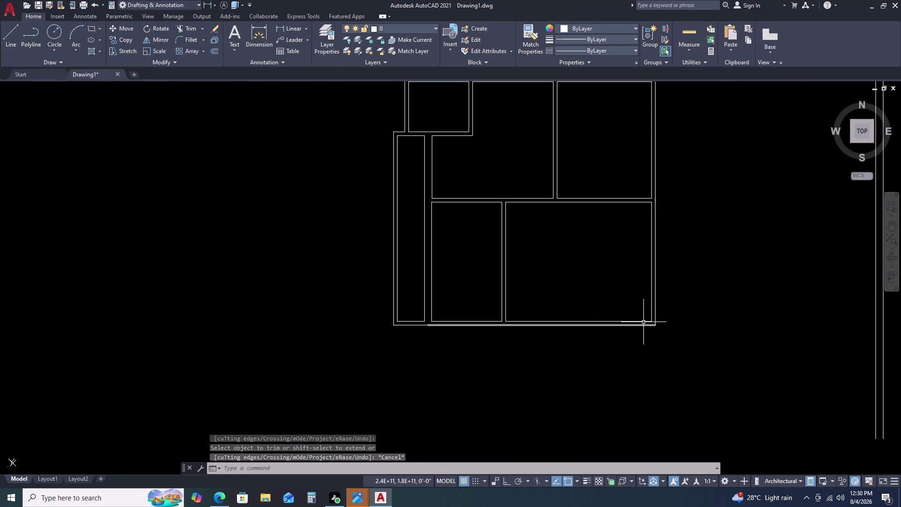
scroll(down, 3)
middle_drag(604, 216, 564, 154)
scroll(down, 3)
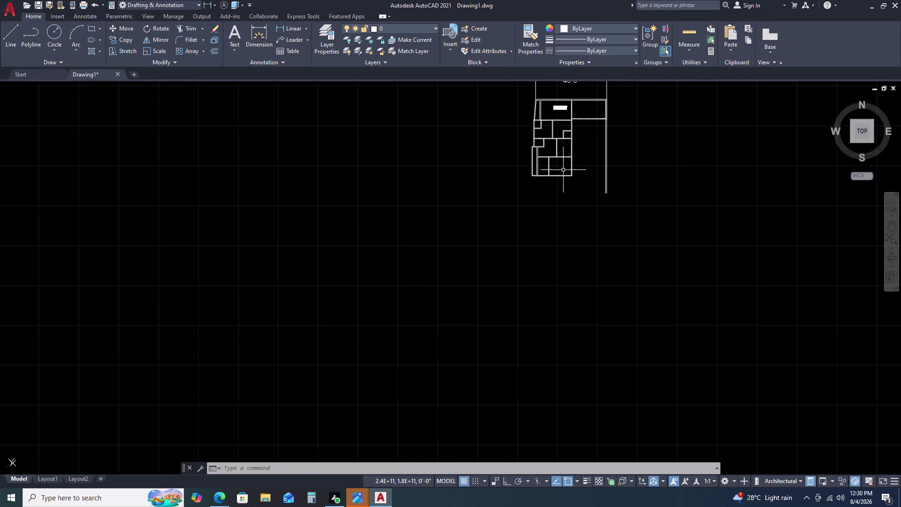
scroll(up, 3)
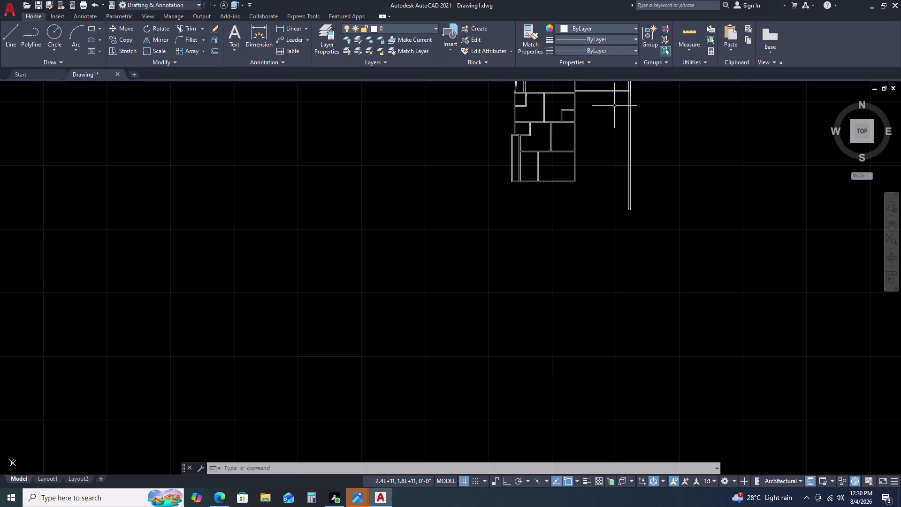
scroll(up, 3)
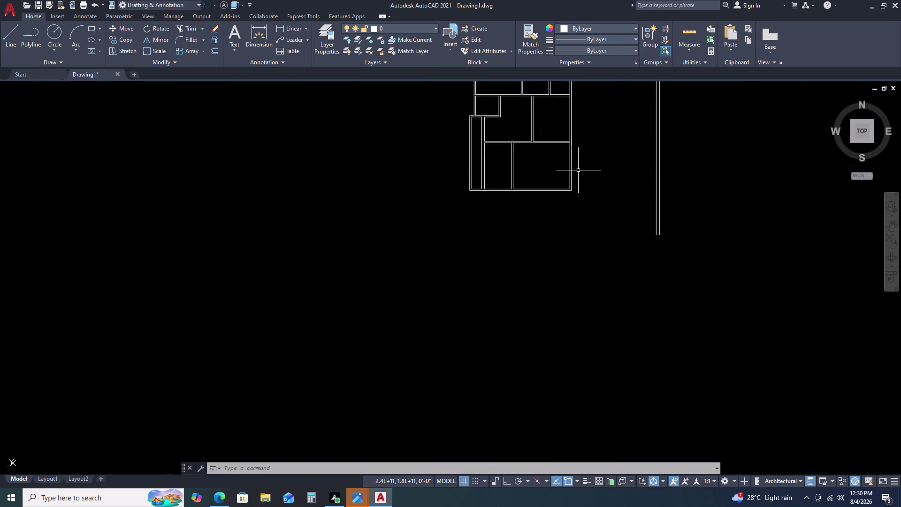
scroll(up, 3)
scroll(down, 3)
scroll(up, 3)
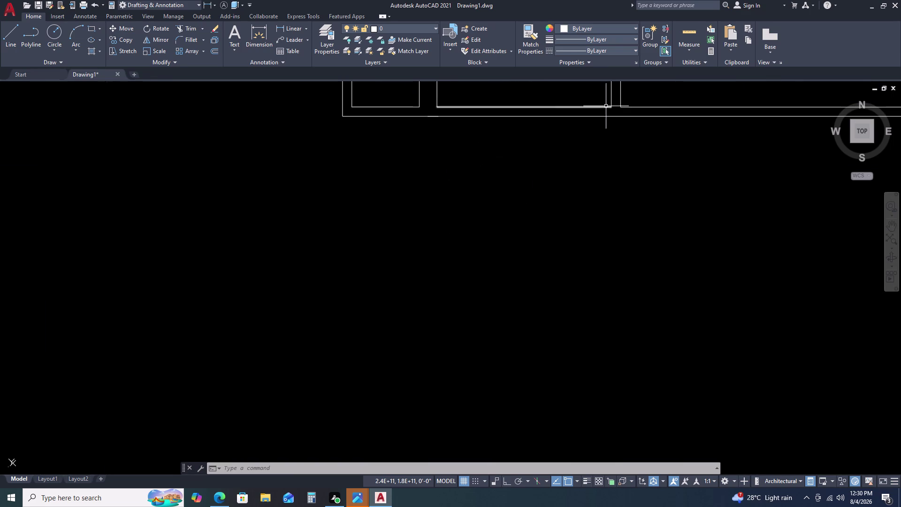
Erase the duplicate 22'-0" line along the bottom wall.
click(431, 117)
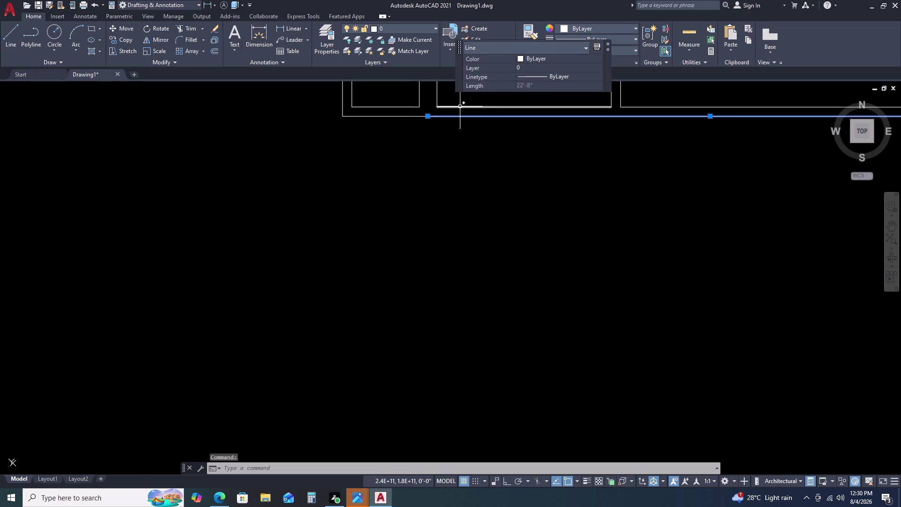
scroll(down, 3)
key(Delete)
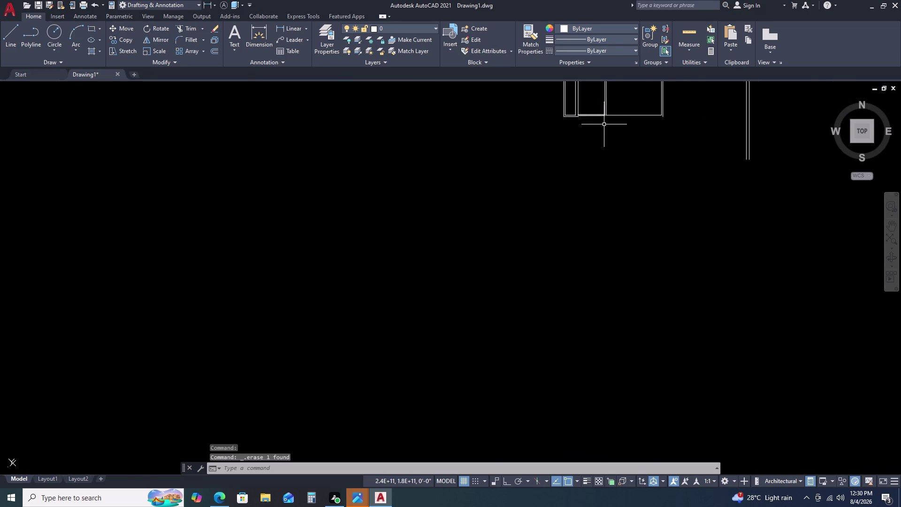
scroll(down, 3)
Fillet the bottom outer wall line into the right outer wall with radius 0.
scroll(up, 3)
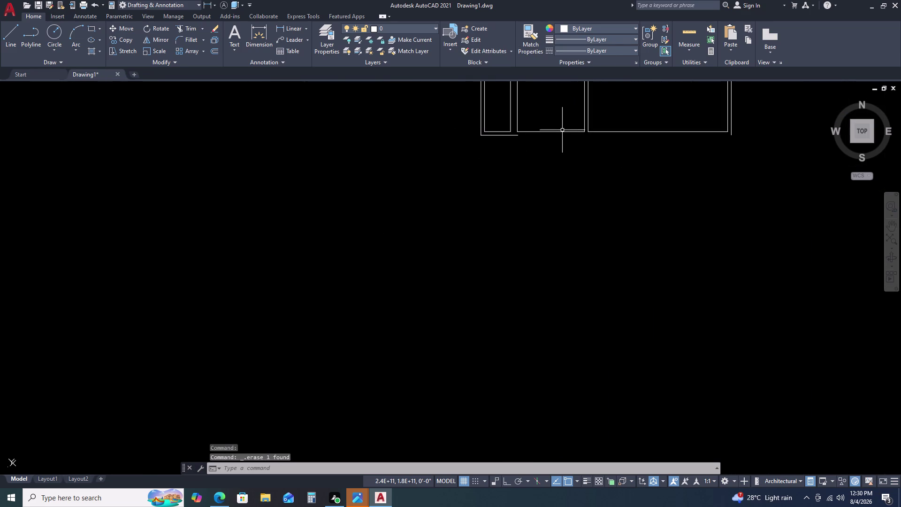
key(f)
key(space)
click(503, 135)
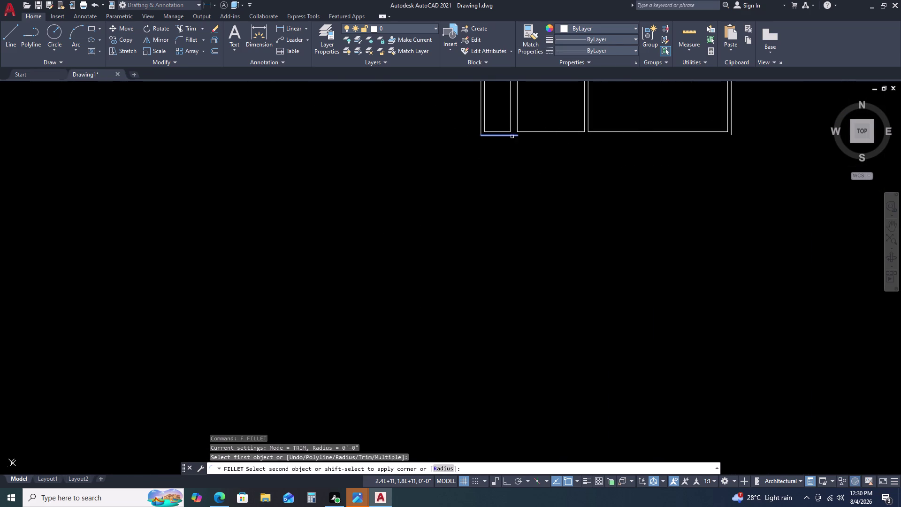
click(731, 132)
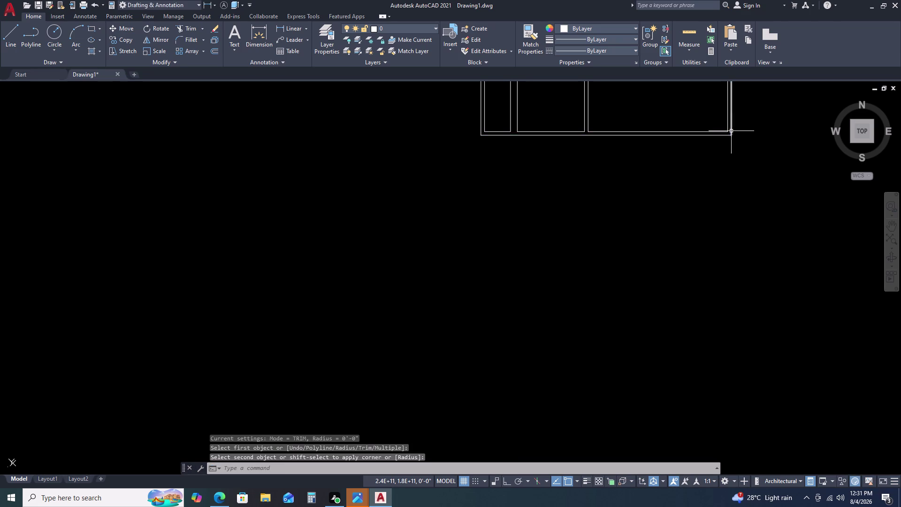
scroll(down, 3)
scroll(up, 3)
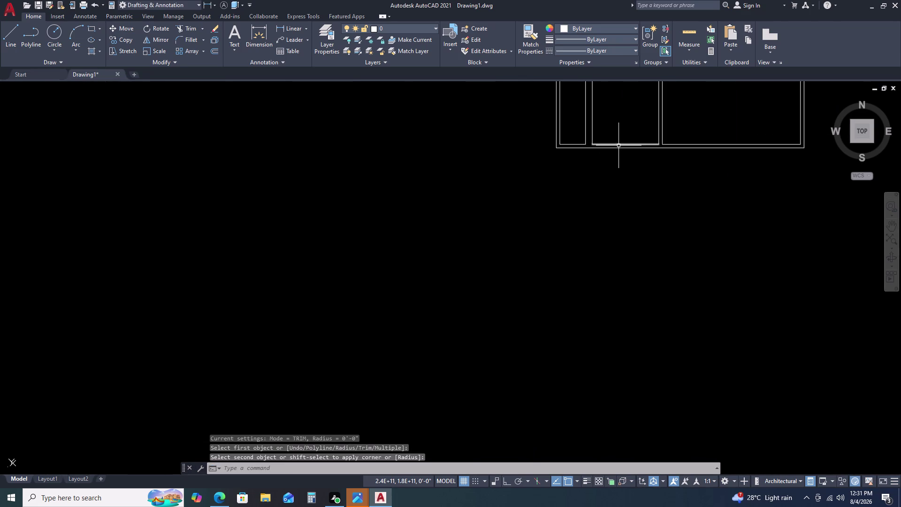
click(618, 149)
key(Escape)
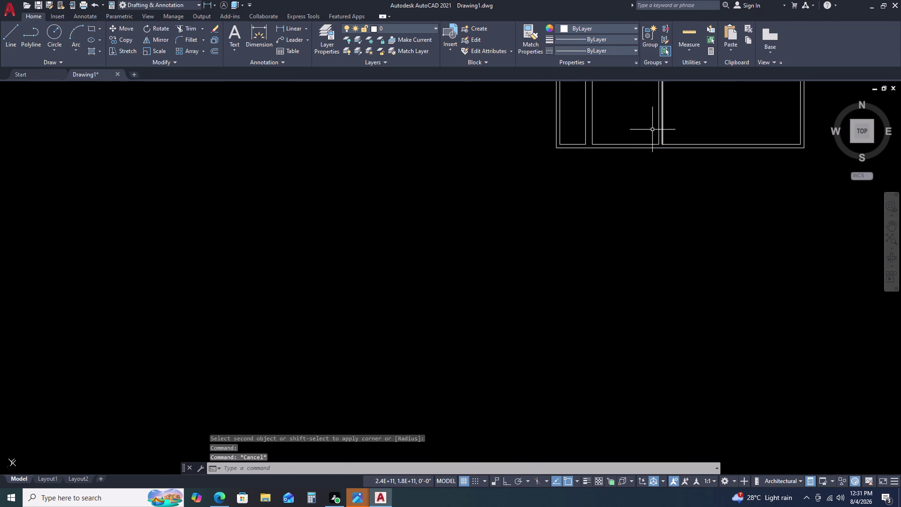
scroll(down, 3)
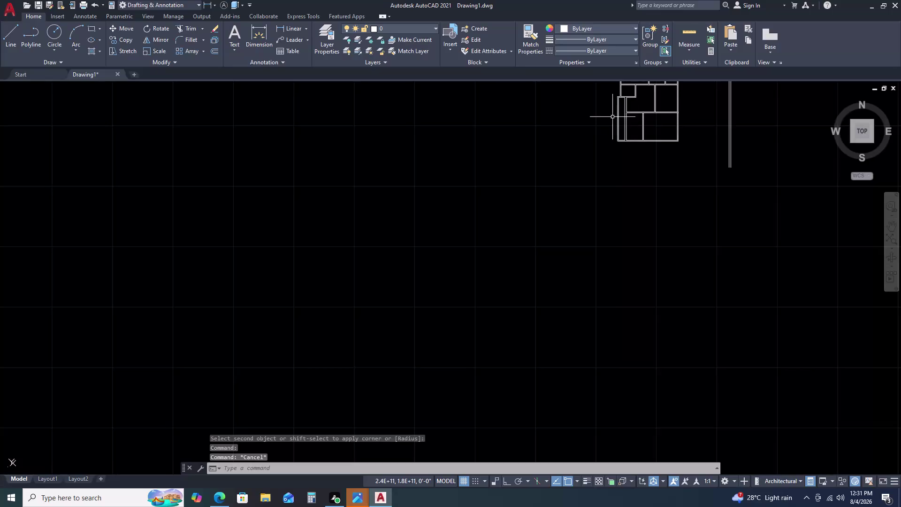
scroll(down, 3)
scroll(up, 3)
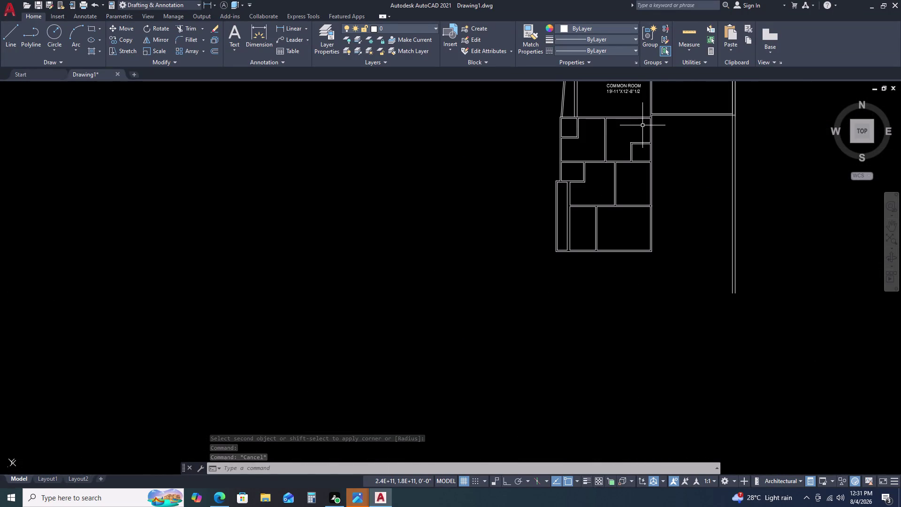
Zoom to the COMMON ROOM label and leave its text edit without changes.
middle_click(633, 104)
middle_drag(633, 106, 631, 126)
scroll(up, 3)
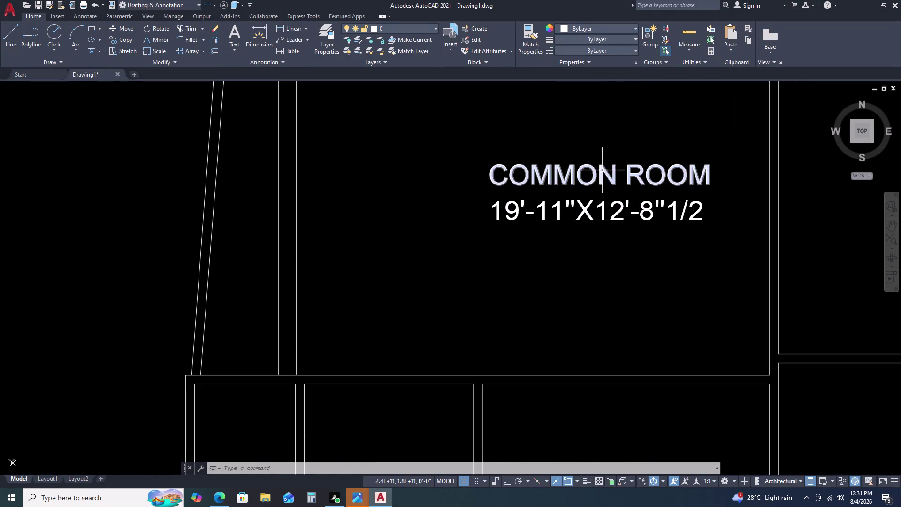
double_click(597, 173)
key(c)
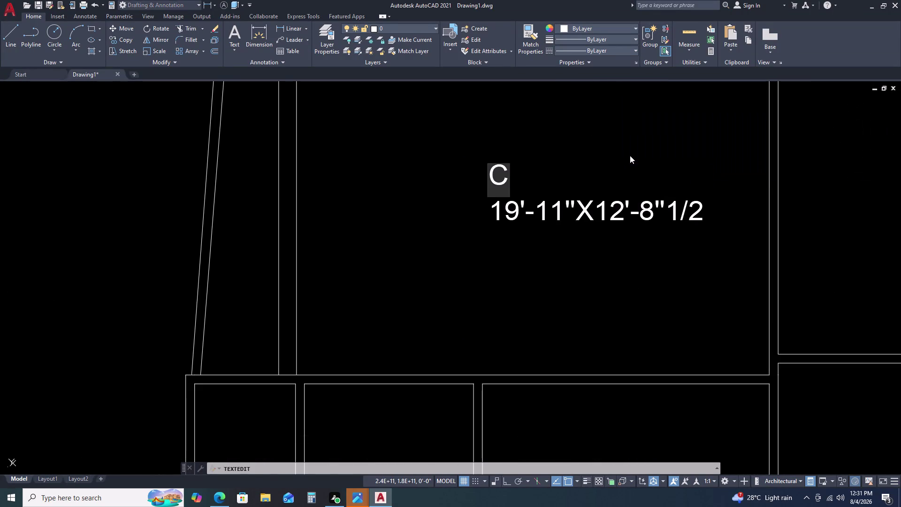
key(Escape)
key(Escape)
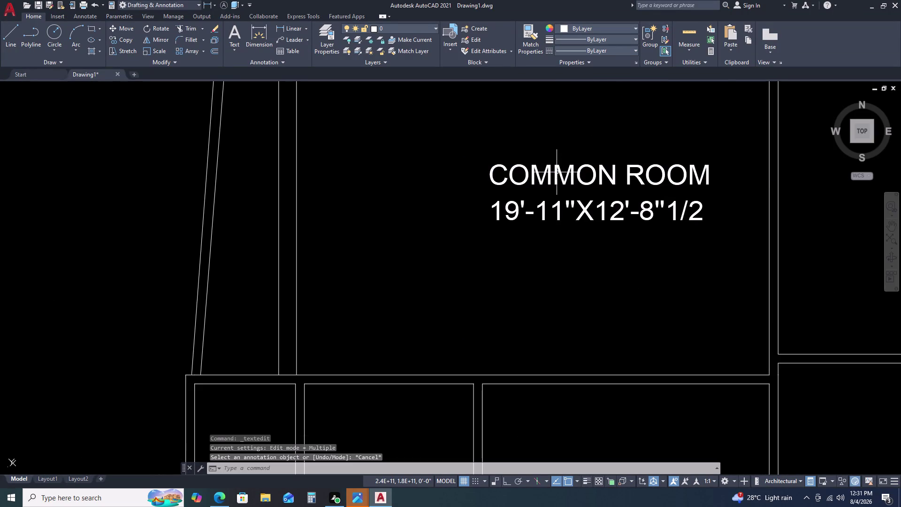
Select the COMMON ROOM label and start copying it from a base point with CO.
click(557, 172)
key(c)
key(o)
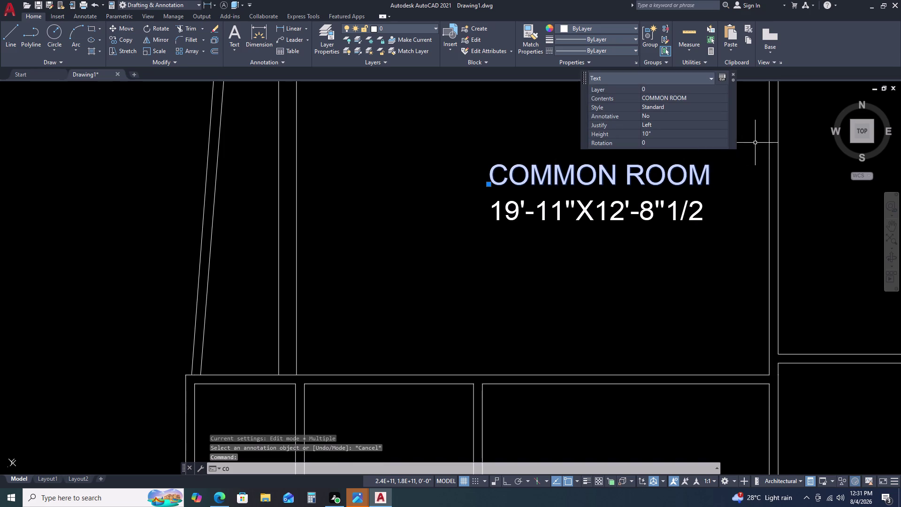
key(space)
click(662, 170)
Place COMMON ROOM label copies in the first rooms, including the upper-right, right and left rooms.
scroll(down, 3)
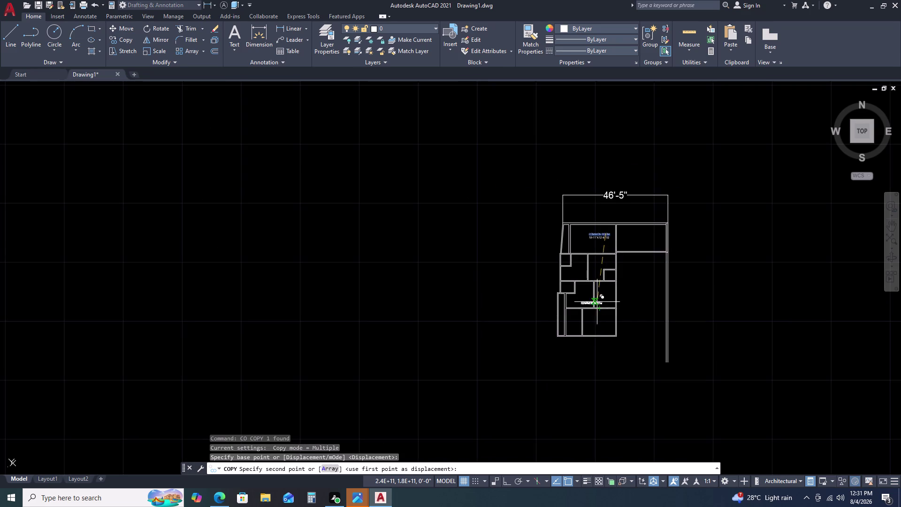
scroll(up, 3)
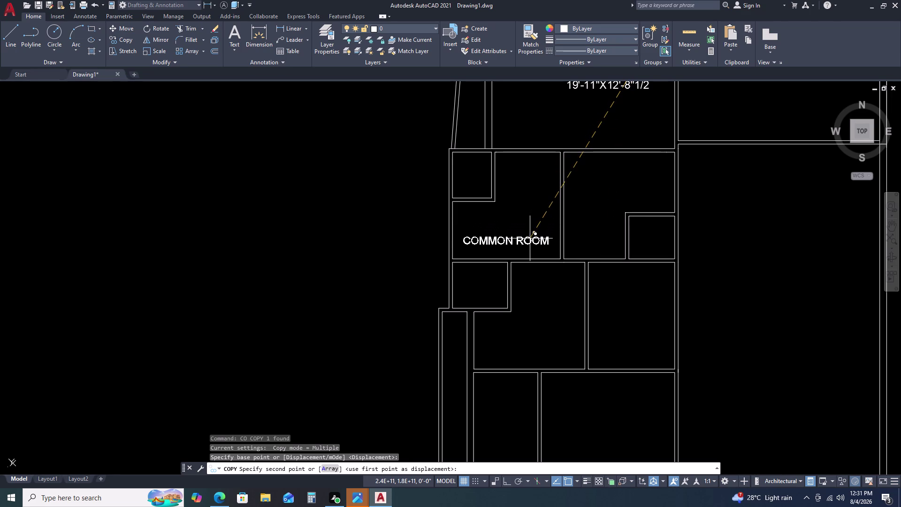
scroll(up, 3)
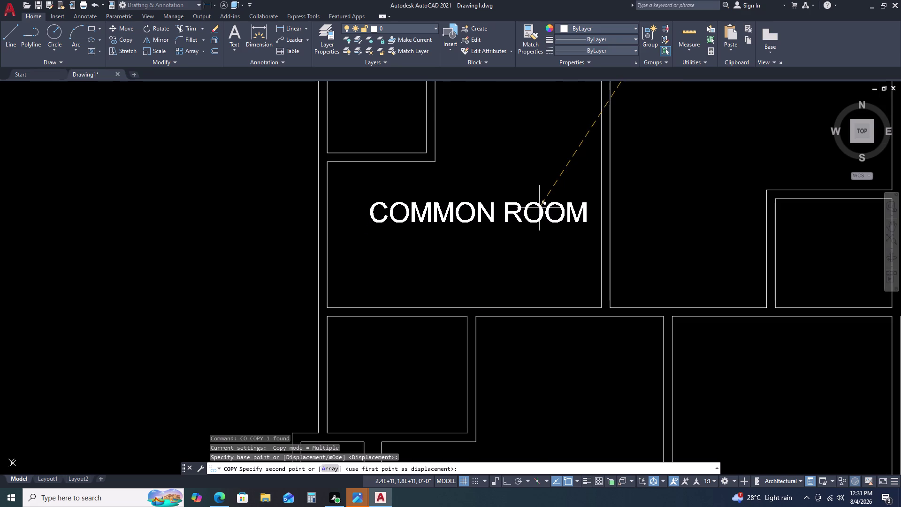
double_click(541, 199)
scroll(down, 3)
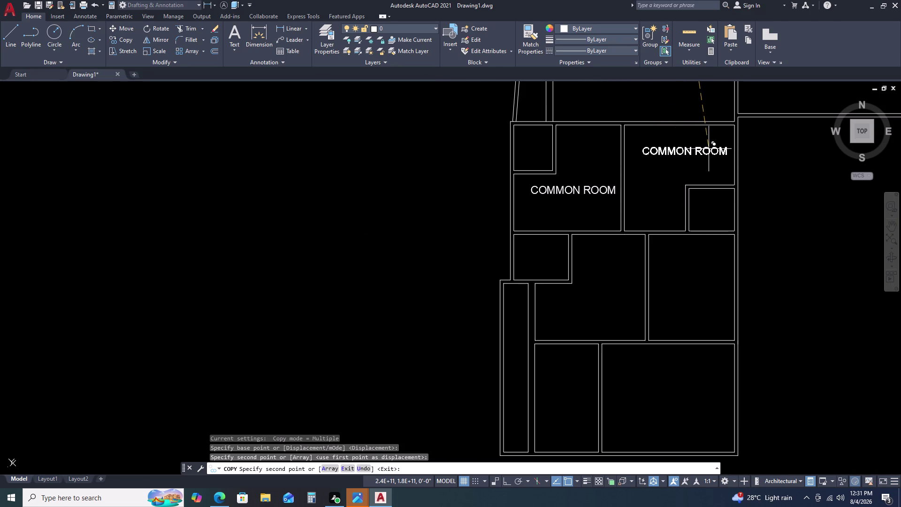
click(708, 147)
scroll(up, 3)
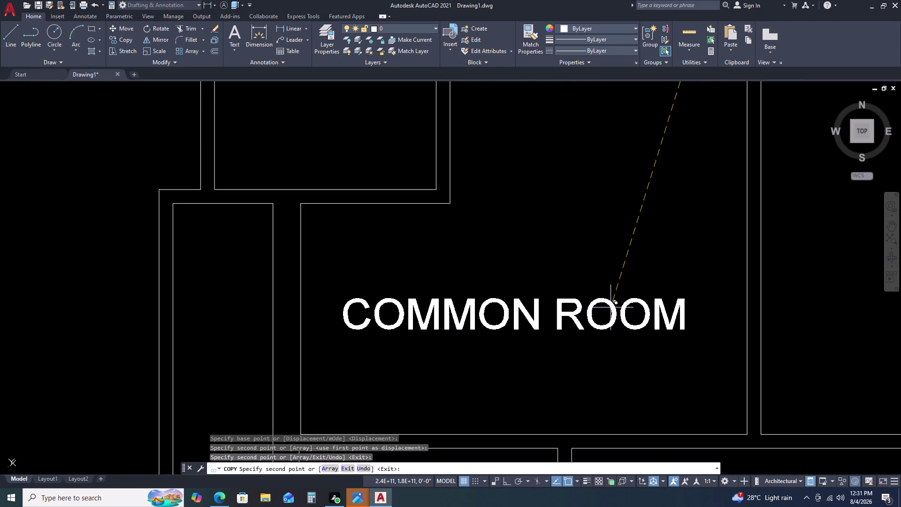
scroll(down, 3)
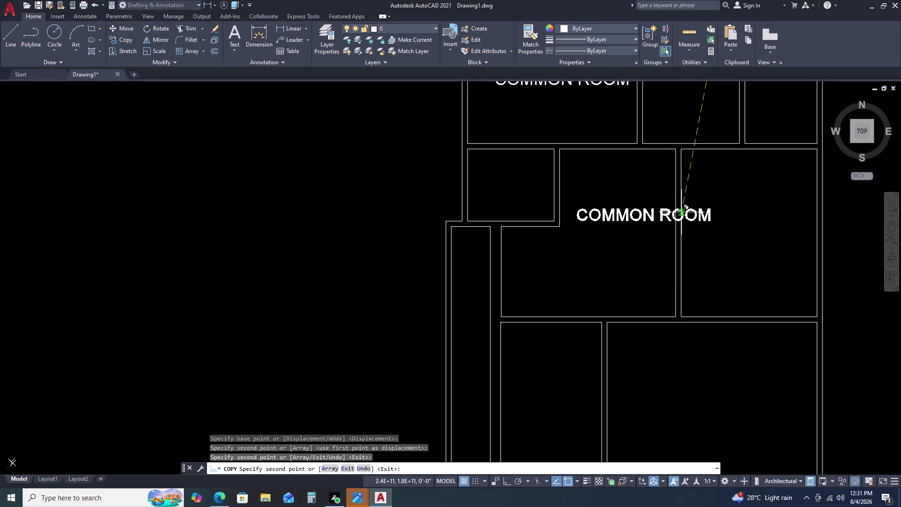
click(681, 212)
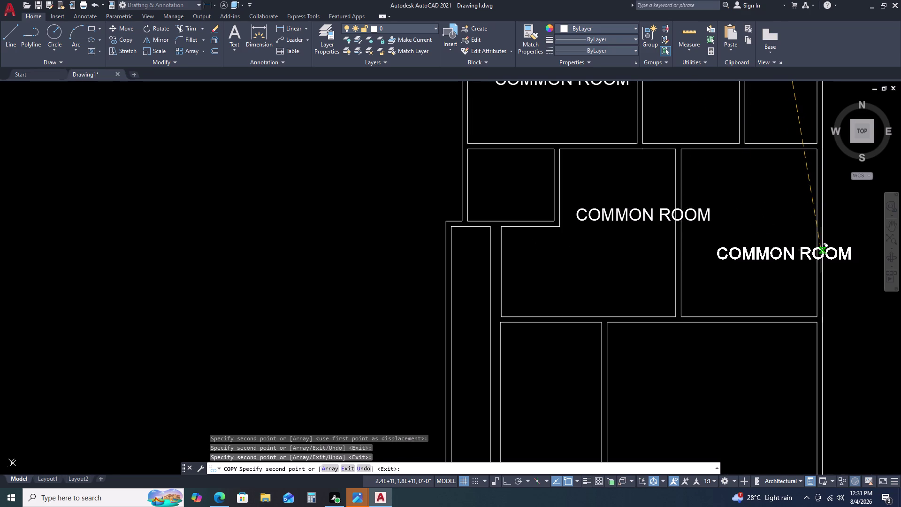
click(821, 250)
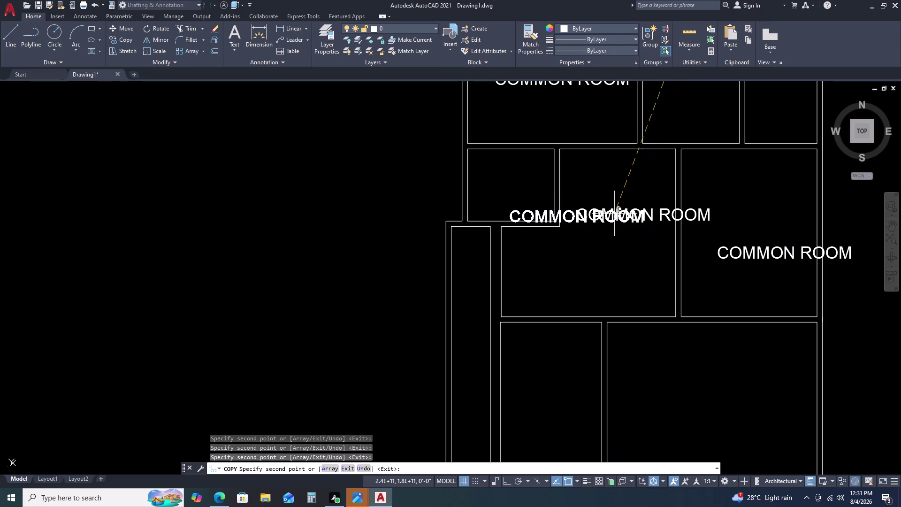
click(578, 166)
Place more label copies in the small, upper-left and lower rooms, then end copying.
scroll(down, 3)
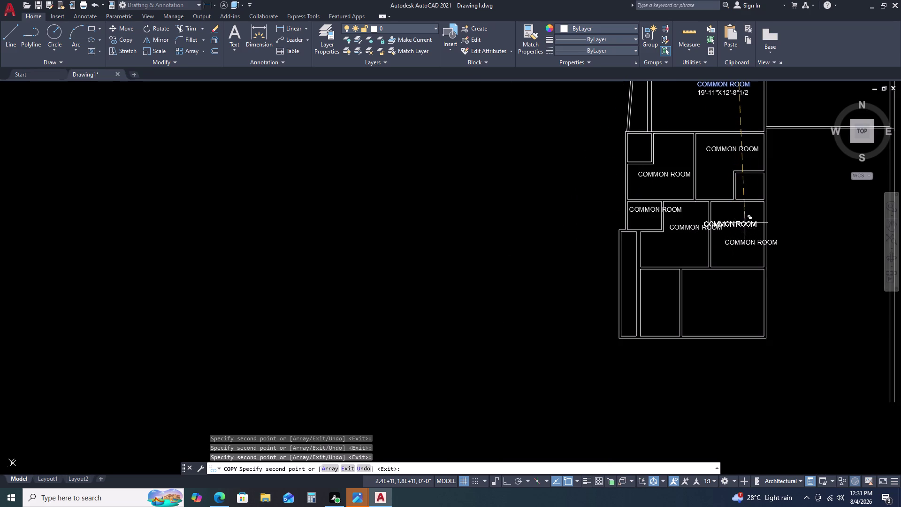
scroll(up, 3)
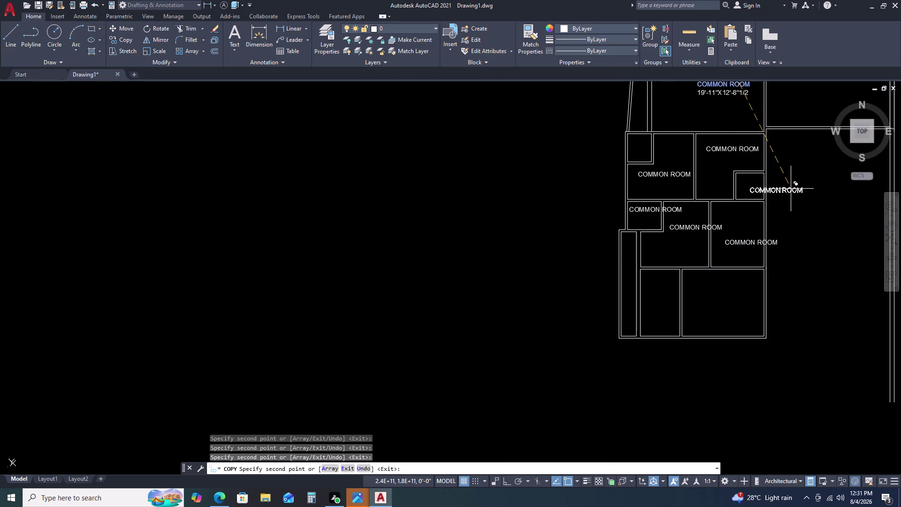
scroll(up, 3)
click(743, 159)
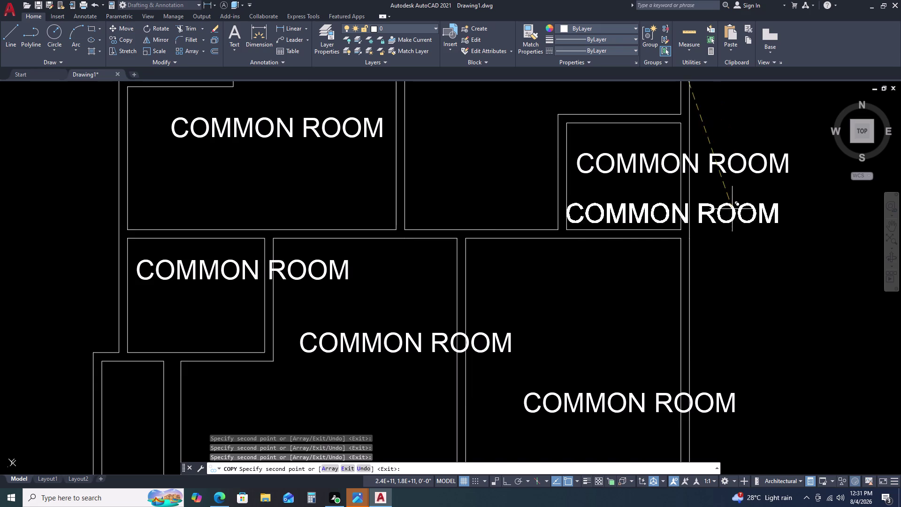
scroll(down, 3)
scroll(up, 3)
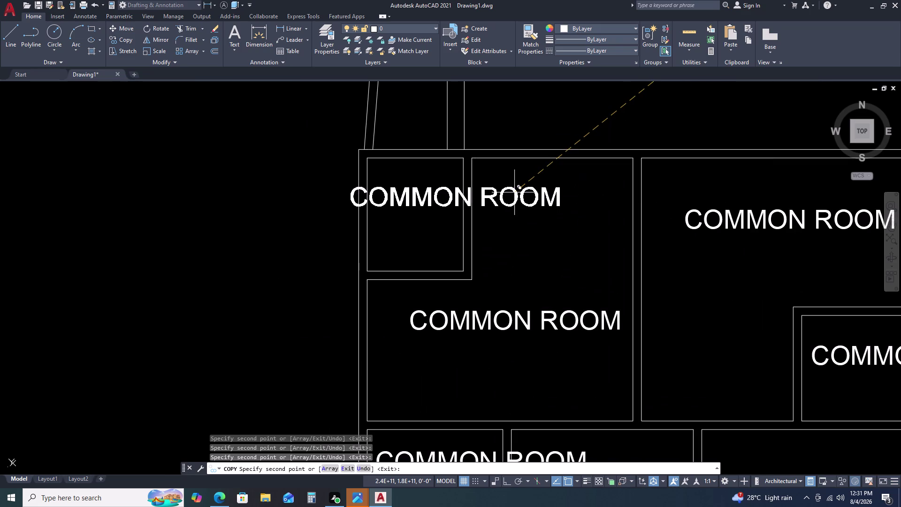
click(537, 192)
scroll(down, 3)
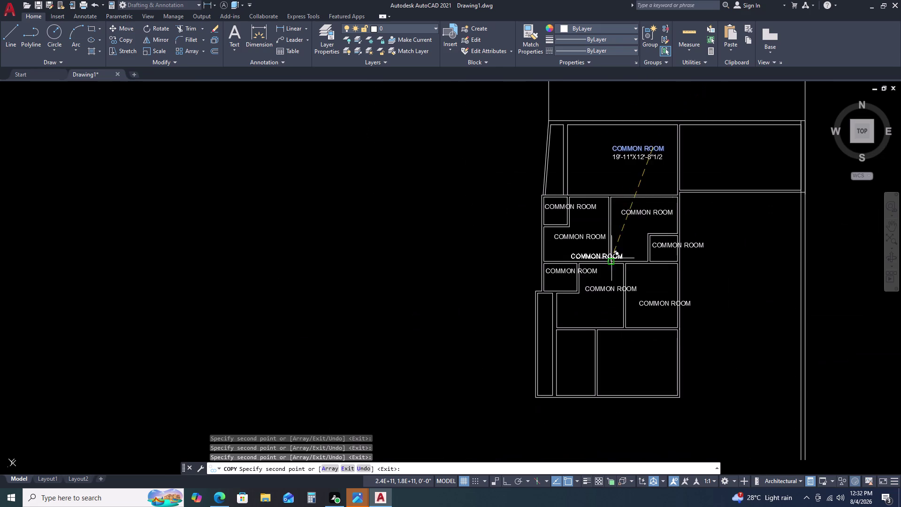
middle_drag(620, 302, 590, 223)
scroll(up, 3)
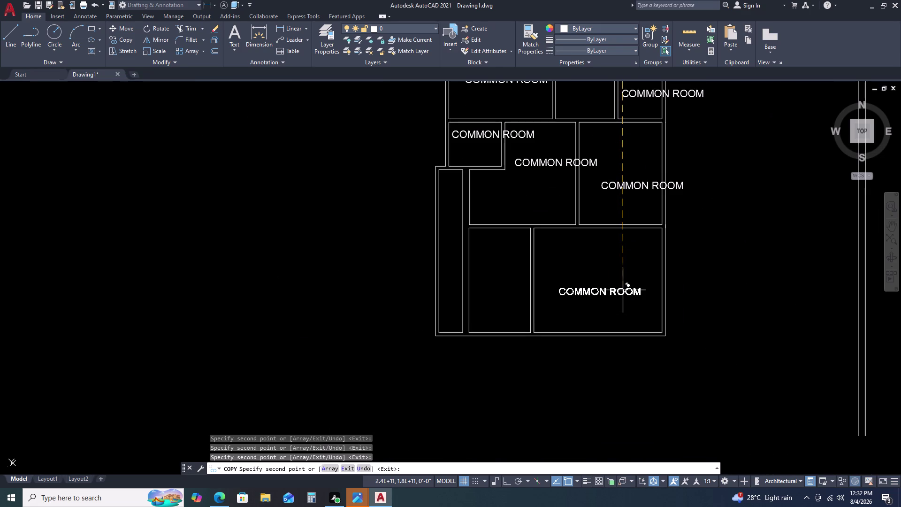
double_click(637, 281)
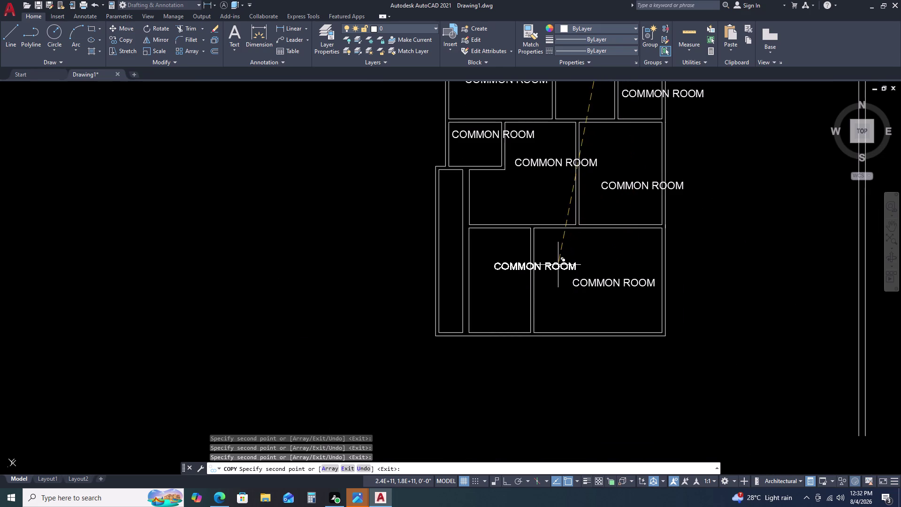
click(547, 260)
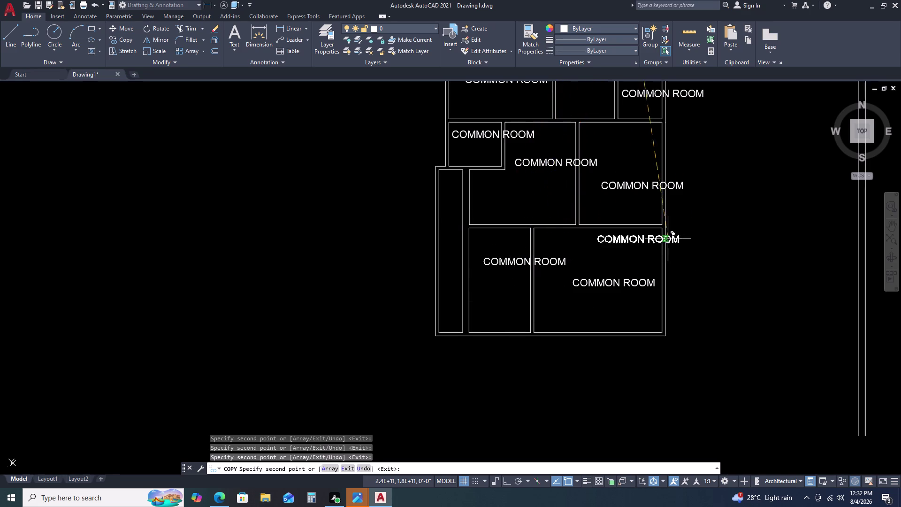
scroll(down, 3)
key(Escape)
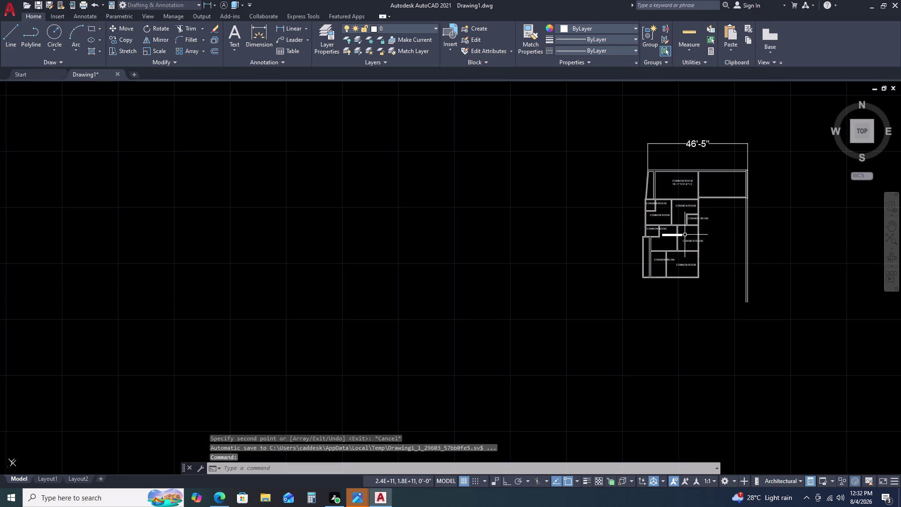
scroll(up, 3)
Rename the small room's label to BATH and the next label to ROOM.
double_click(678, 187)
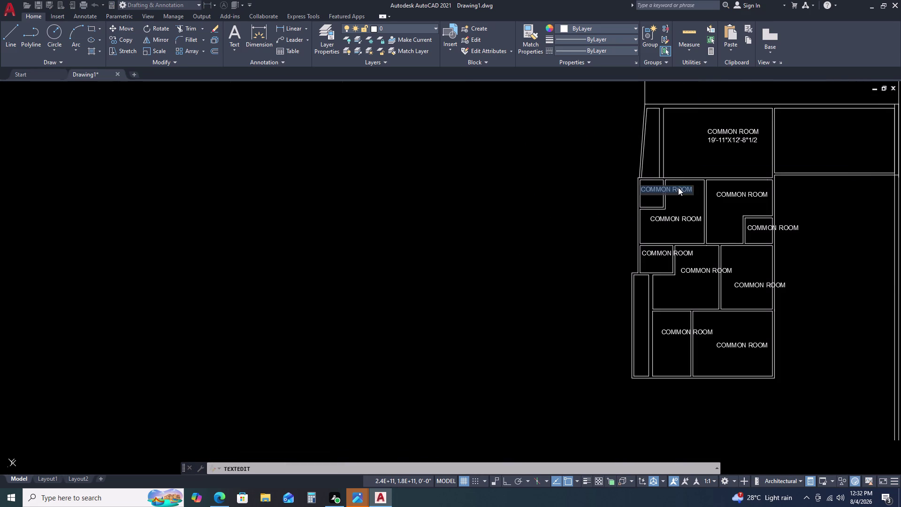
text(BAT)
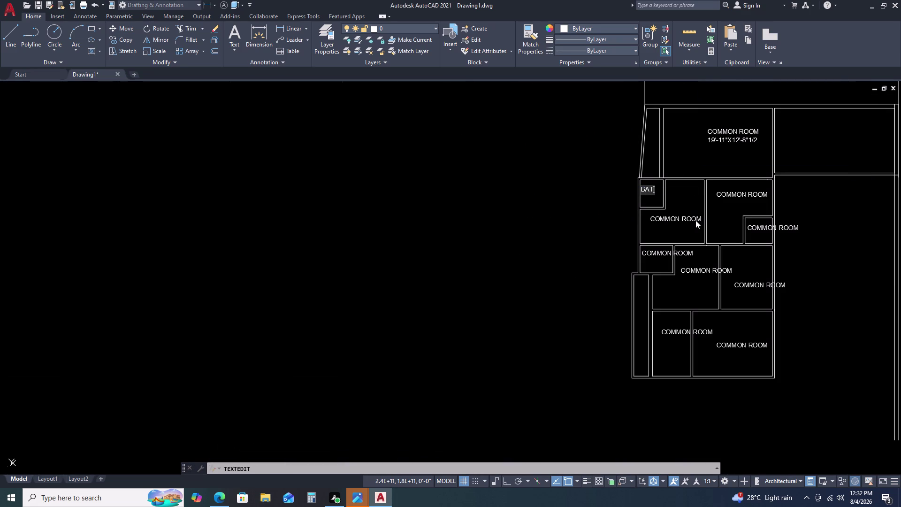
text(H)
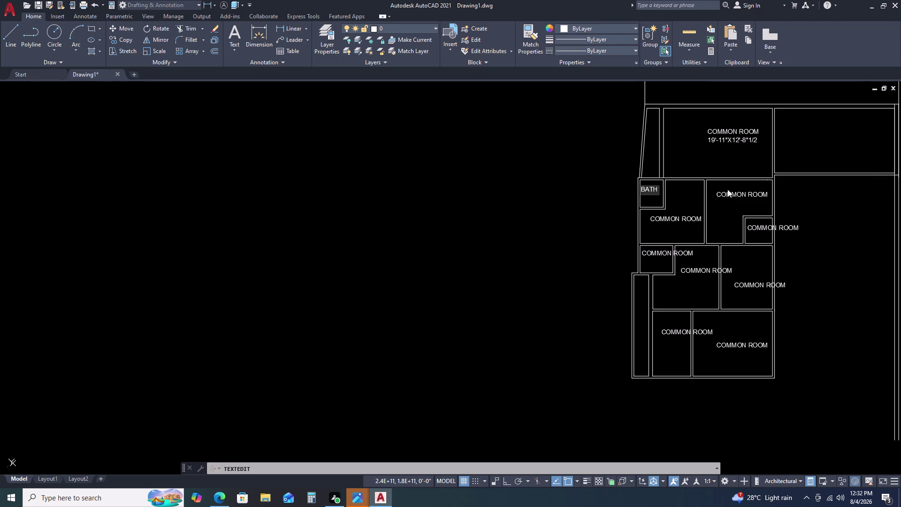
click(730, 190)
click(731, 193)
scroll(up, 3)
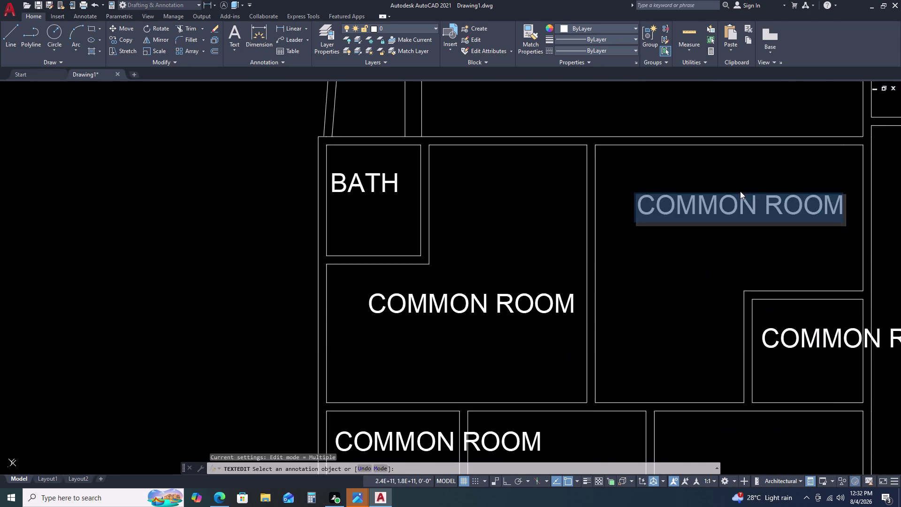
middle_drag(740, 191, 585, 184)
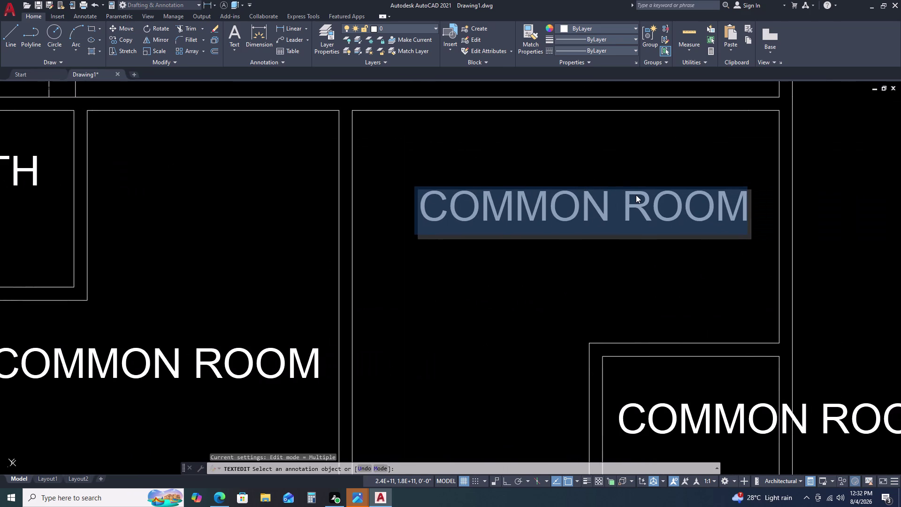
text(ROO)
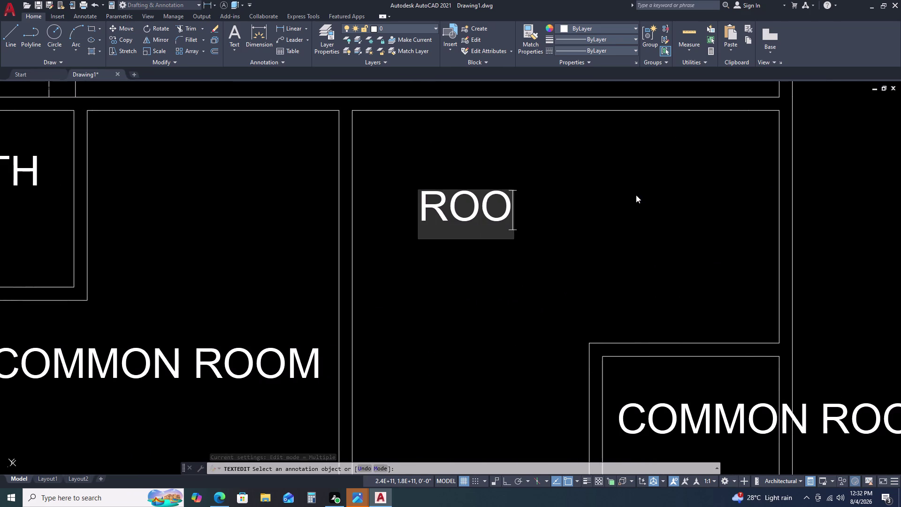
key(m)
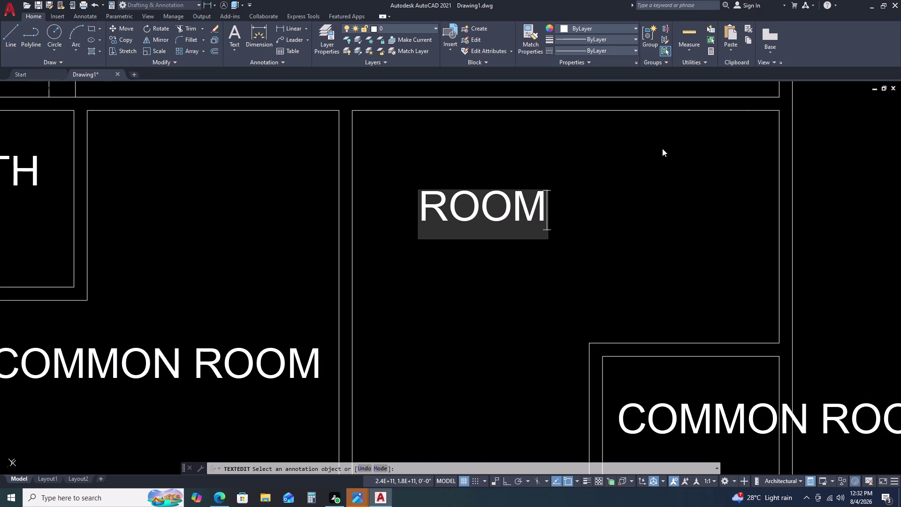
click(675, 171)
Rename the small right room's label to BATH and the room below it to ROOM.
scroll(down, 3)
middle_drag(665, 312, 660, 295)
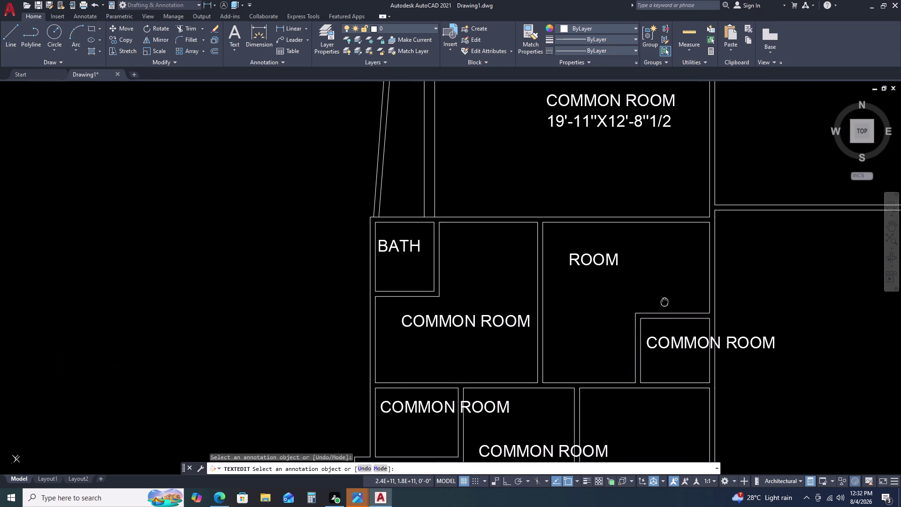
middle_drag(659, 295, 635, 265)
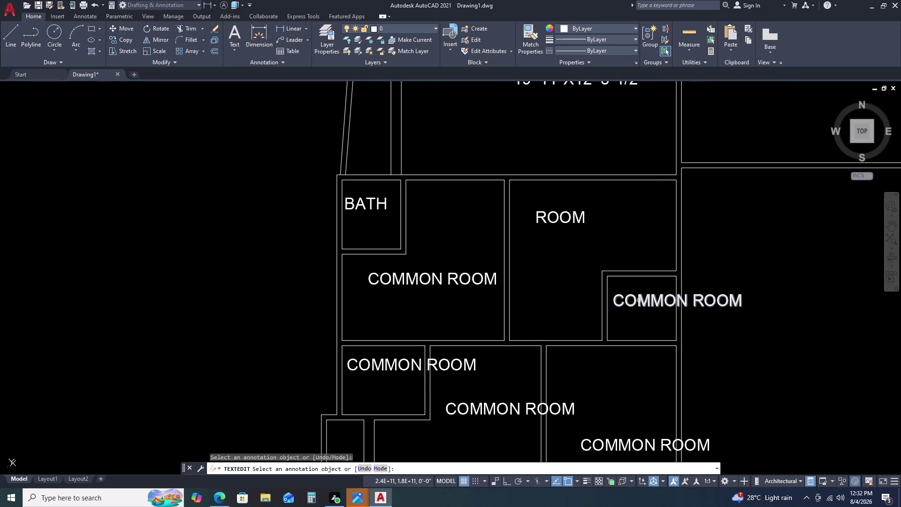
click(638, 300)
text(B)
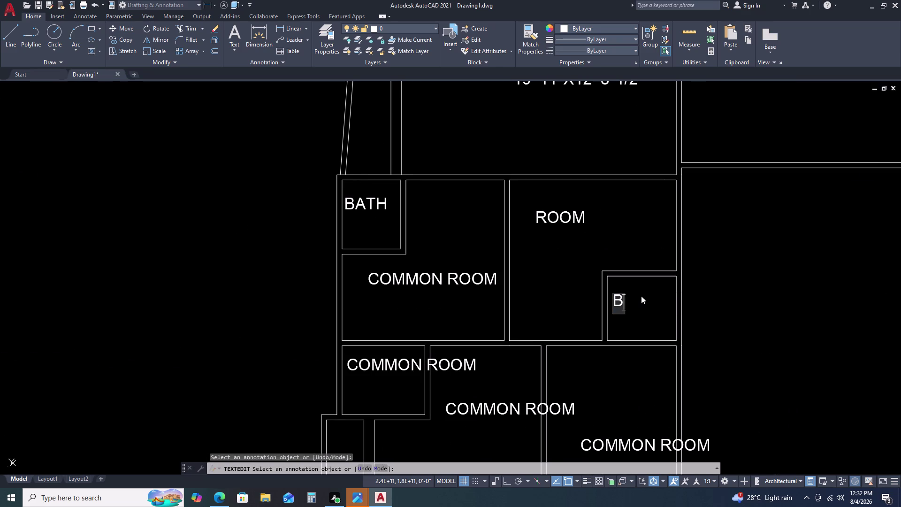
text(ATH)
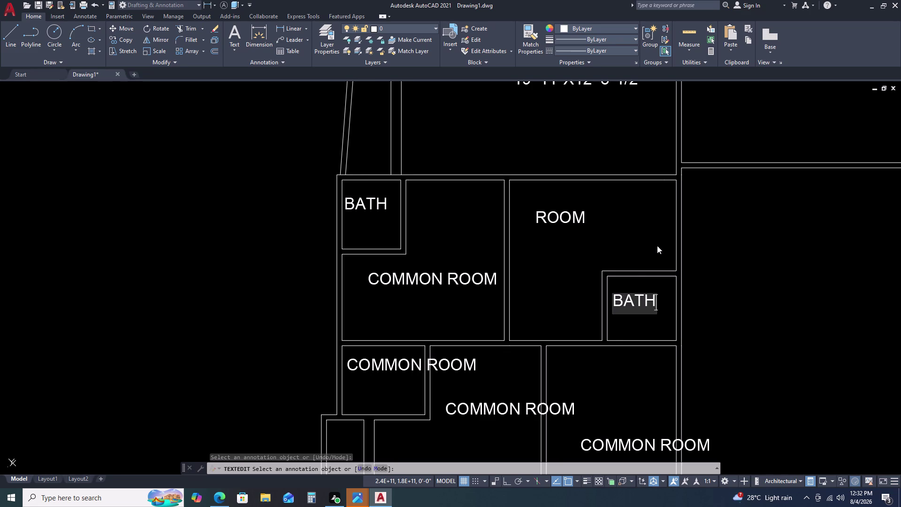
click(489, 277)
click(489, 280)
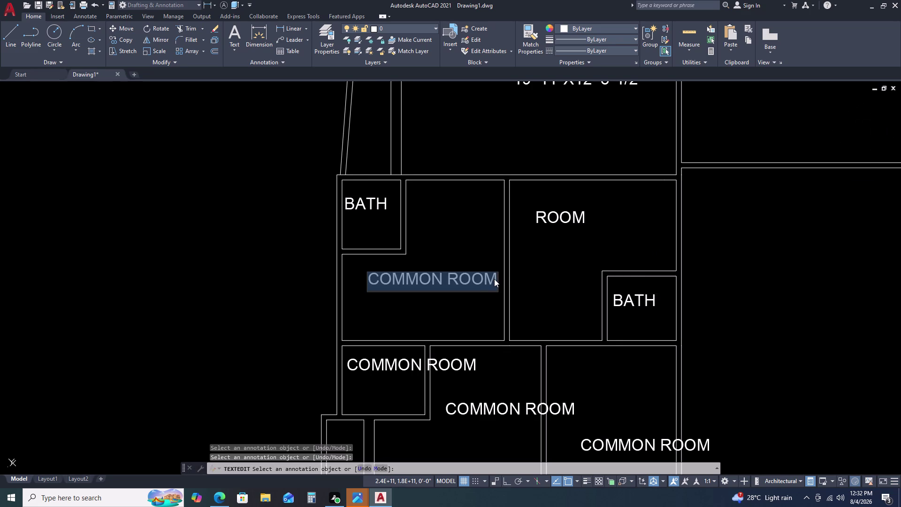
text(RO)
text(O)
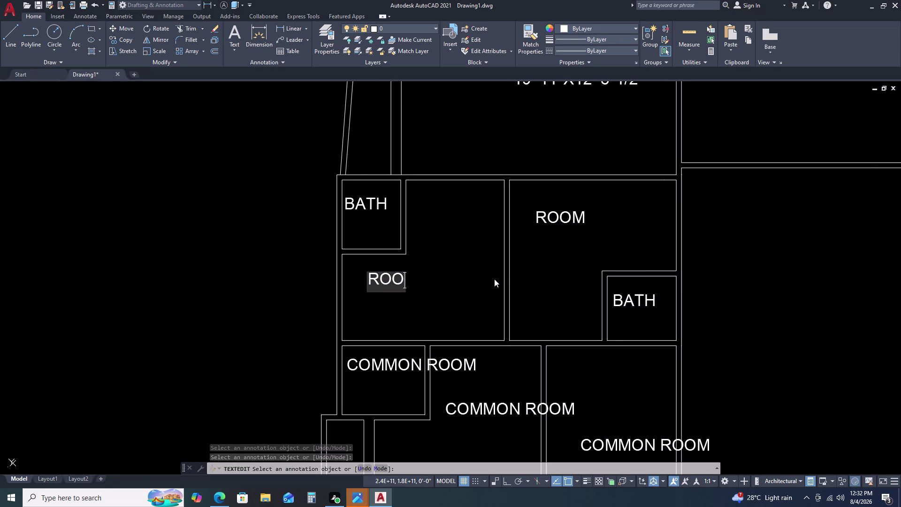
text(M)
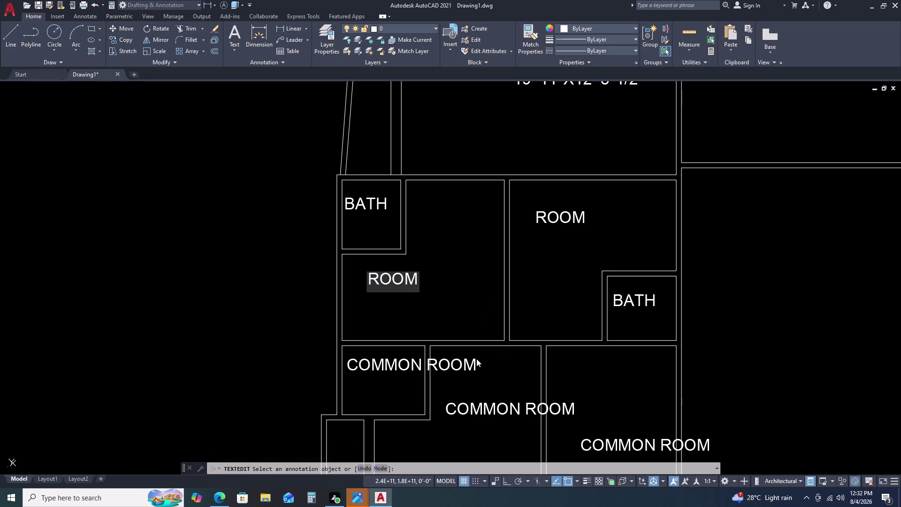
click(473, 363)
Rename the next two COMMON ROOM labels, including the middle room's, to ROOM.
click(471, 365)
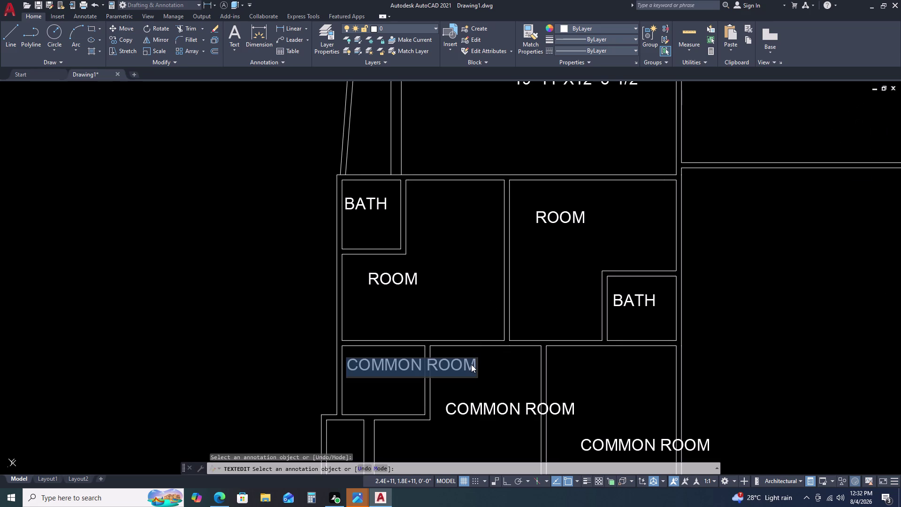
key(r)
key(o)
text(OM)
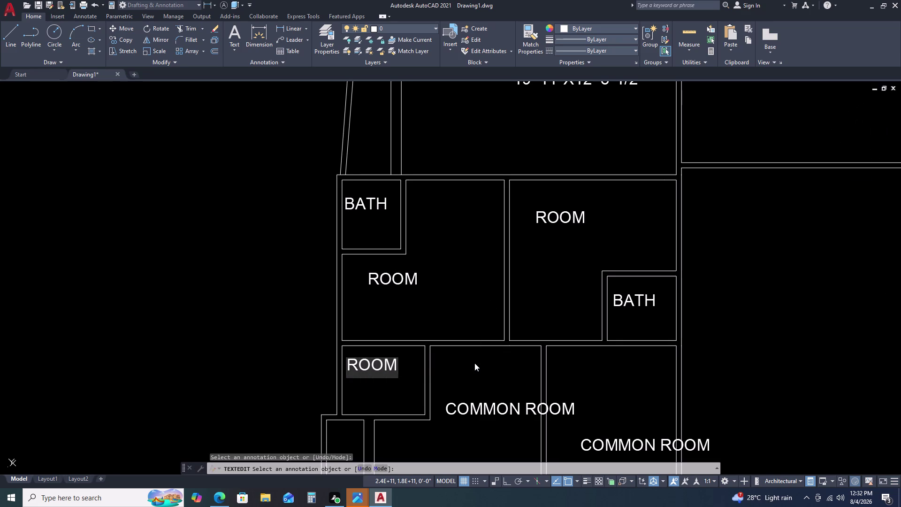
click(474, 406)
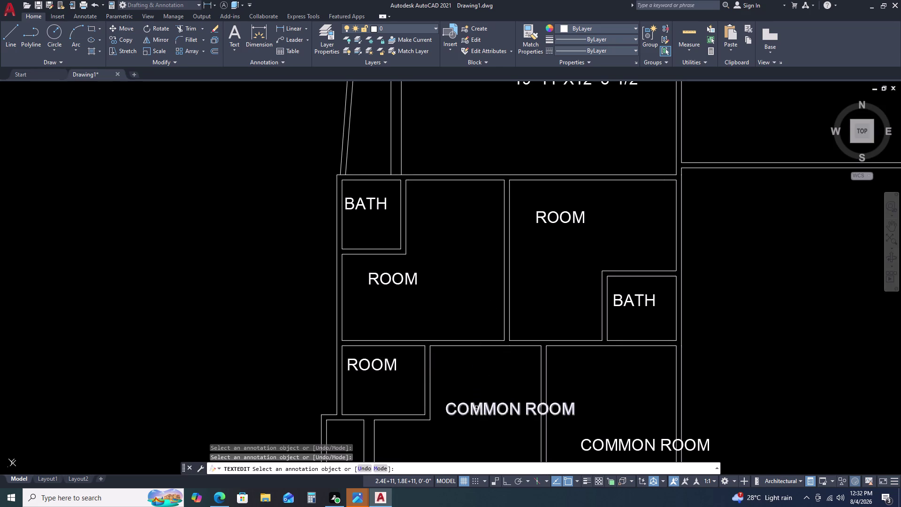
click(478, 410)
text(R)
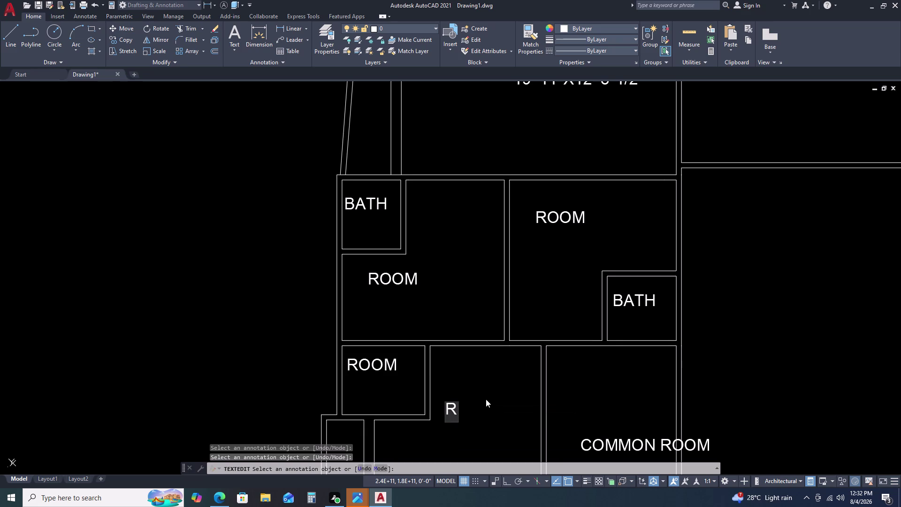
text(OOM)
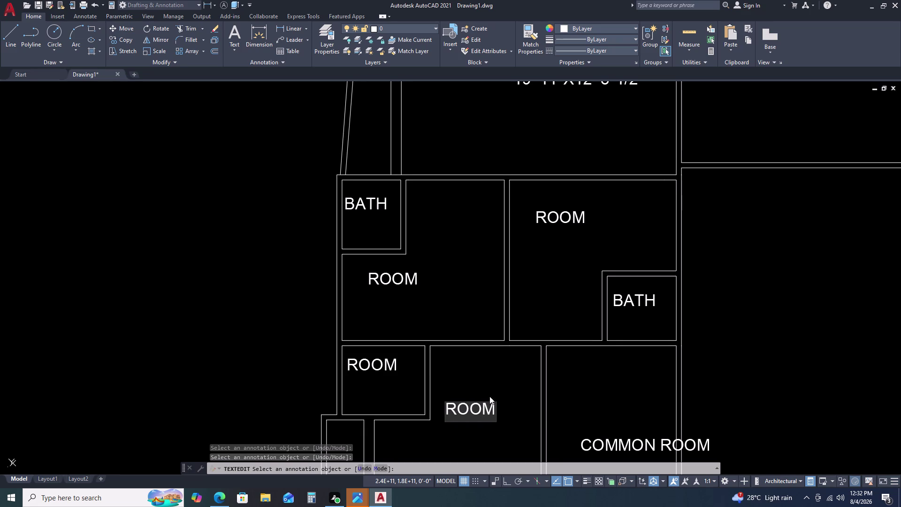
scroll(down, 3)
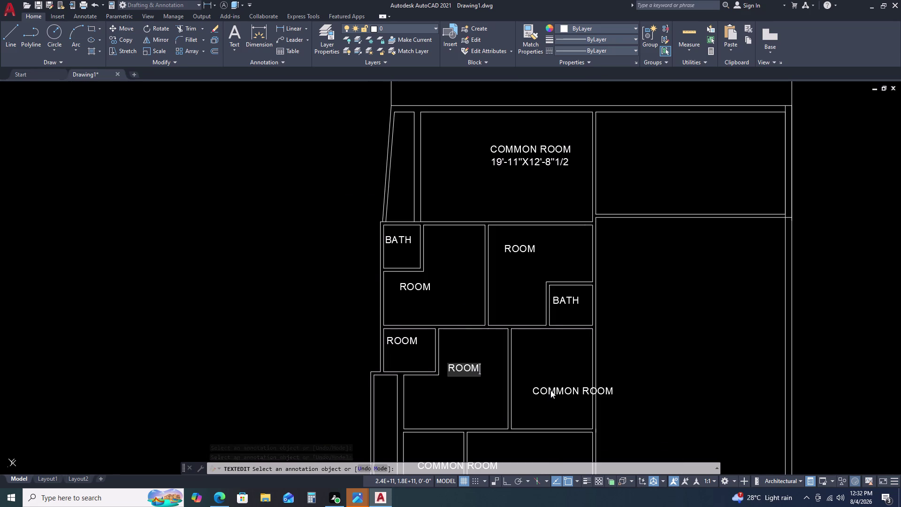
click(551, 389)
Rename the adjacent room's label to STUDY, correcting a typo.
click(557, 388)
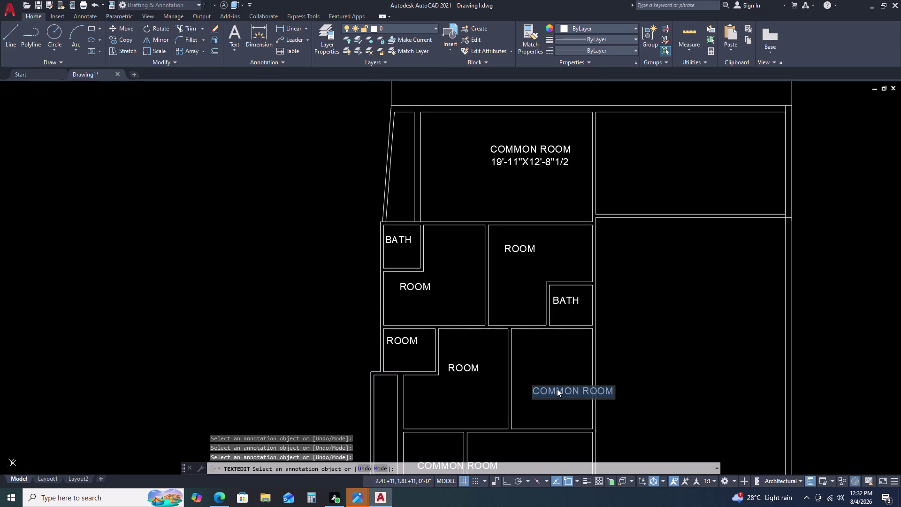
text(STUF)
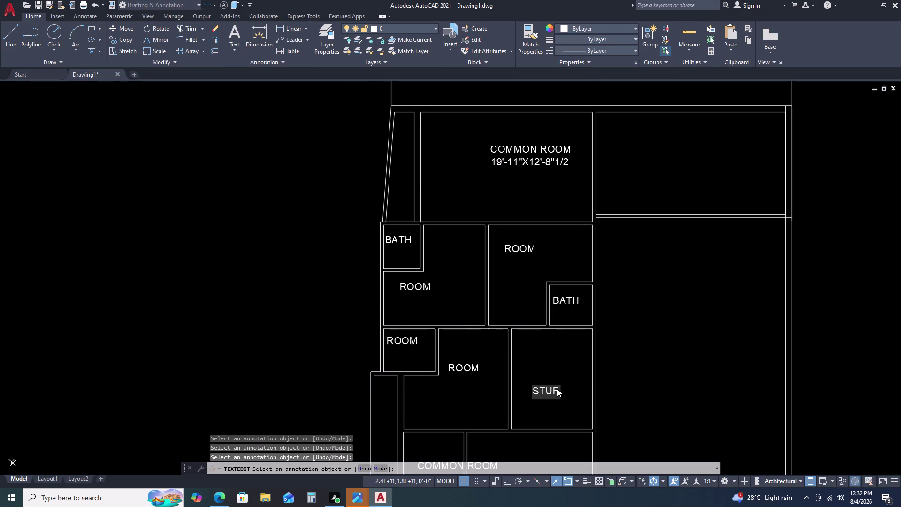
key(BackSpace)
text(DY)
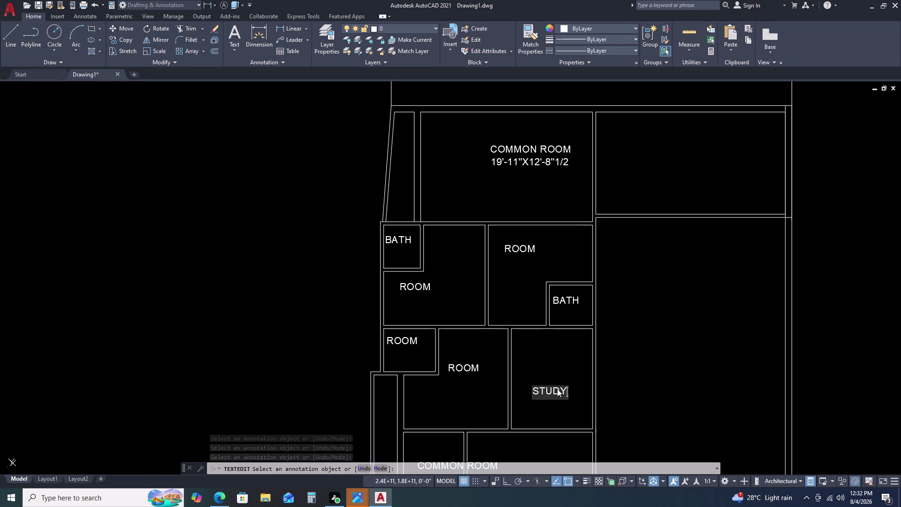
scroll(down, 3)
middle_drag(588, 381, 589, 381)
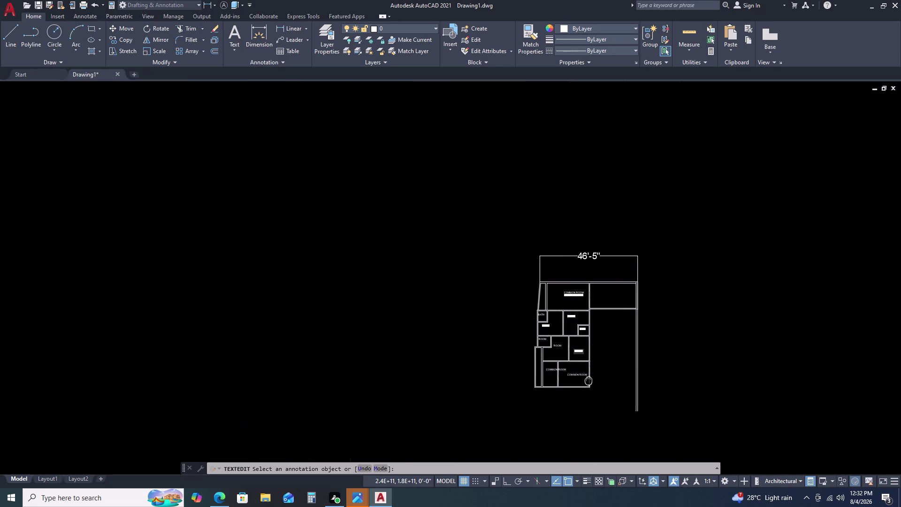
middle_drag(589, 381, 578, 356)
scroll(up, 3)
double_click(519, 320)
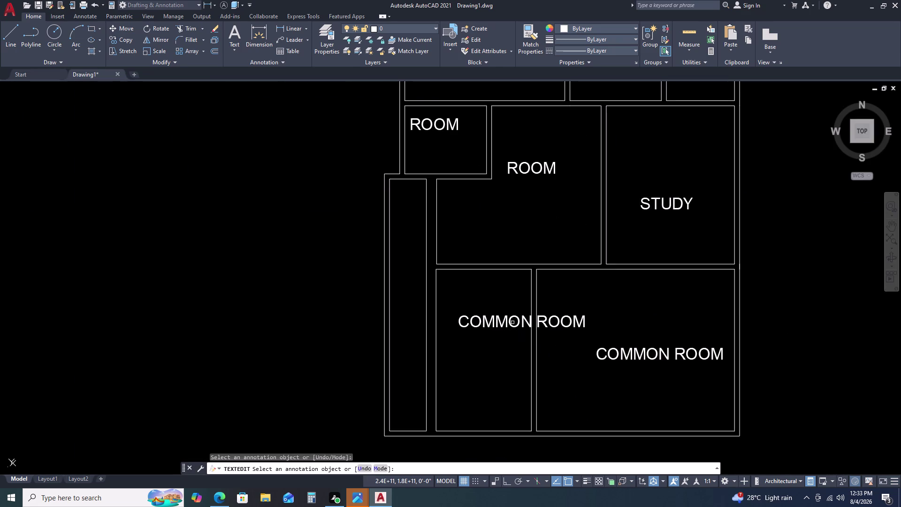
Rename the lower-left room's label to KITCHEN and exit text editing.
click(509, 323)
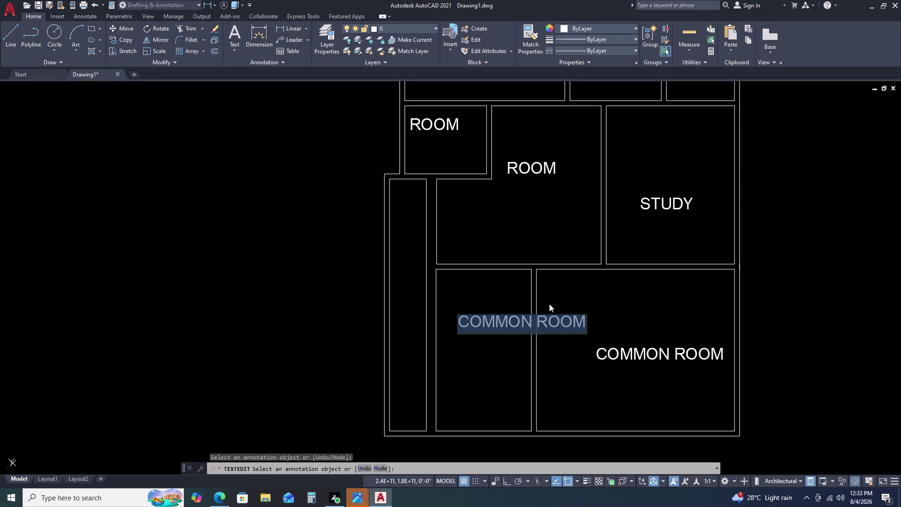
text(KIT)
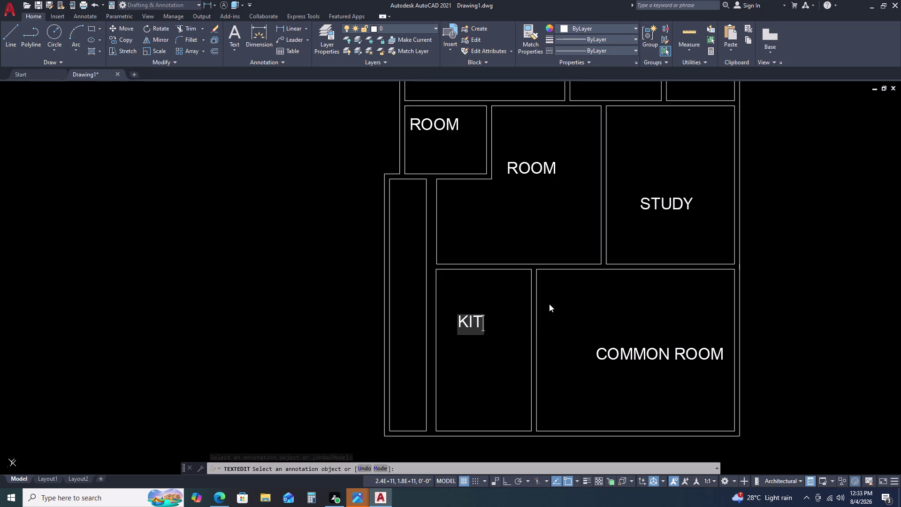
text(CHEN)
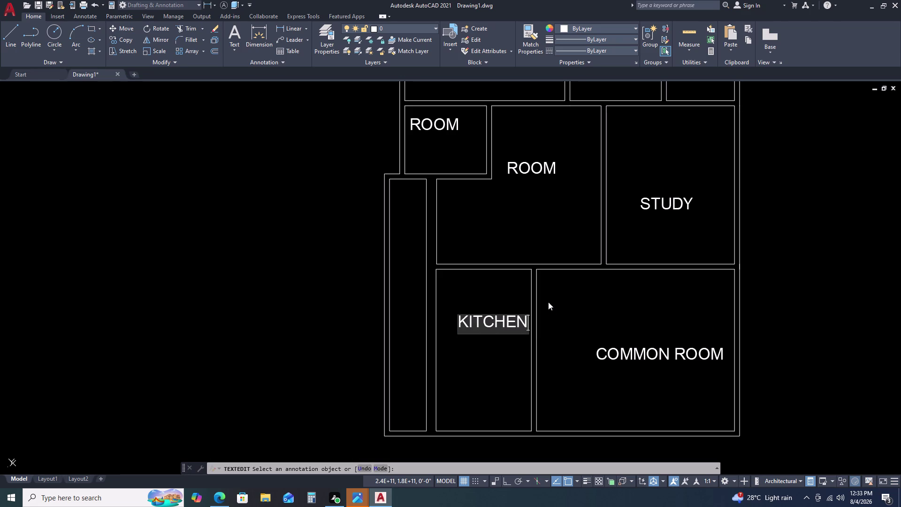
click(607, 352)
click(619, 353)
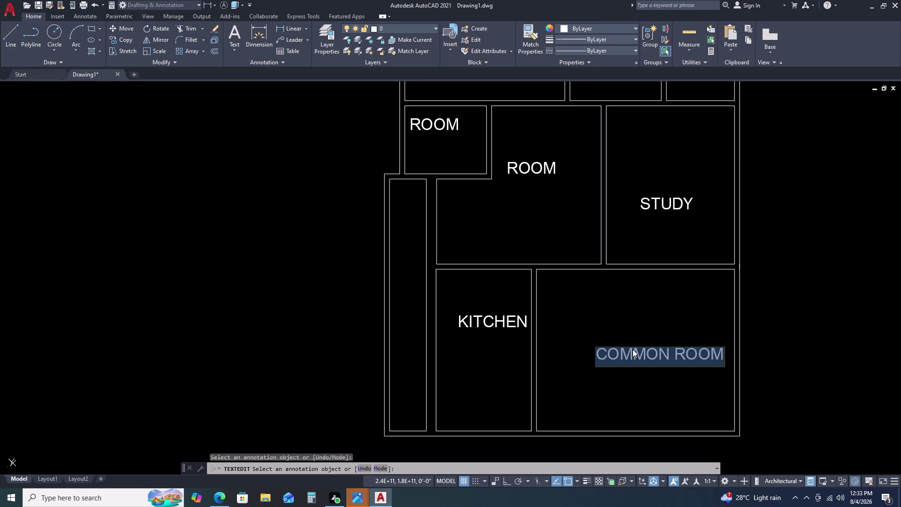
key(Escape)
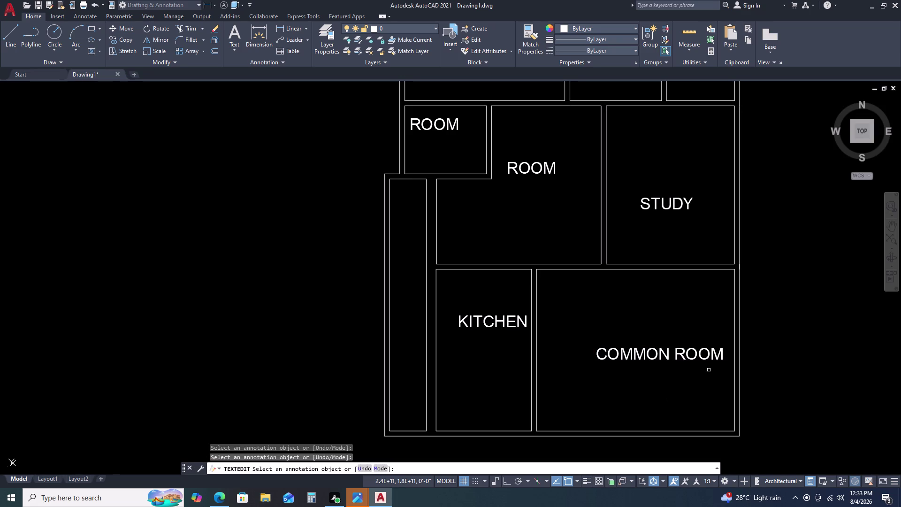
key(Escape)
scroll(down, 3)
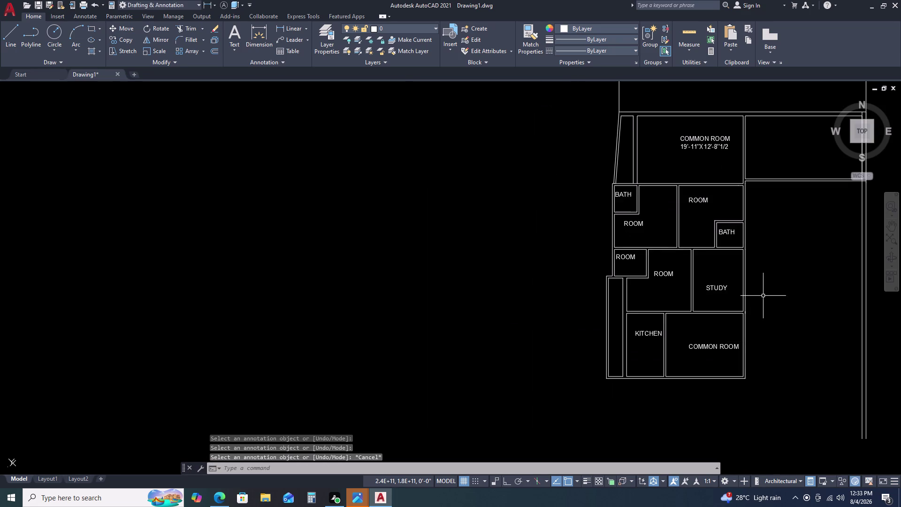
middle_drag(764, 292, 691, 297)
middle_click(691, 297)
middle_drag(687, 297, 681, 299)
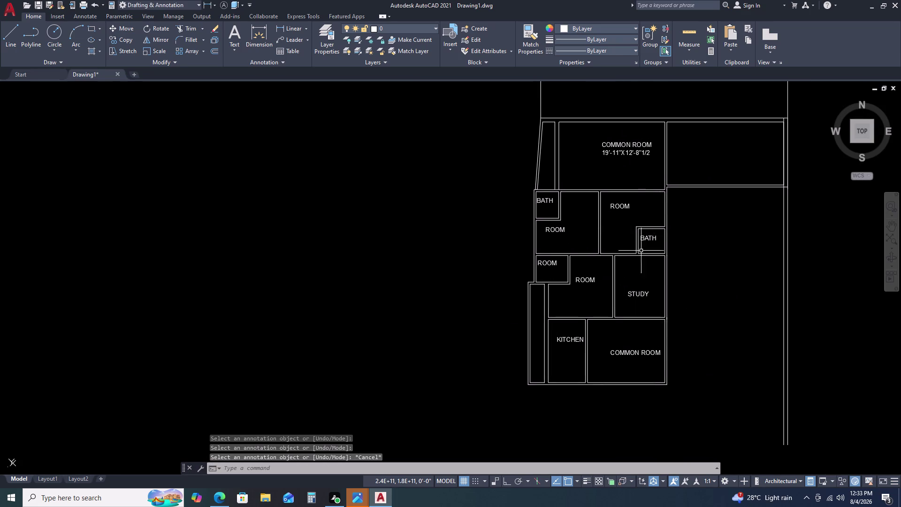
scroll(up, 3)
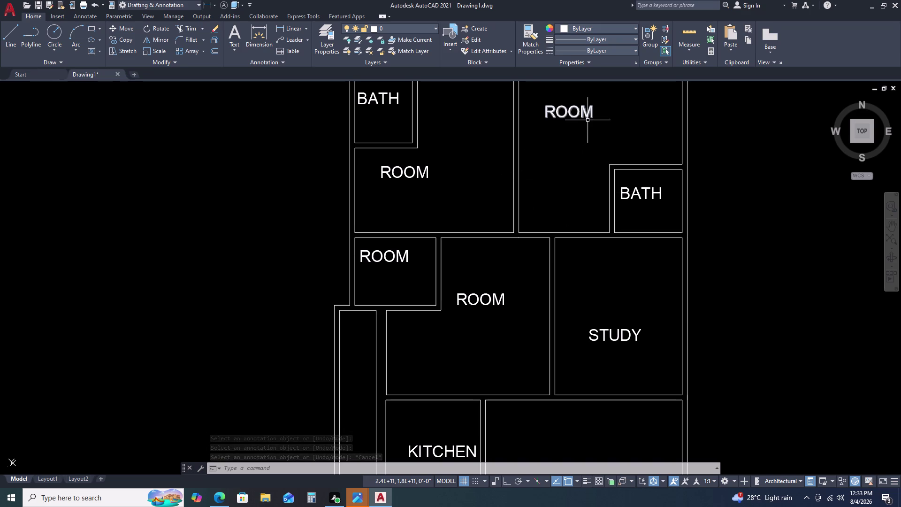
middle_drag(589, 132, 582, 173)
scroll(down, 3)
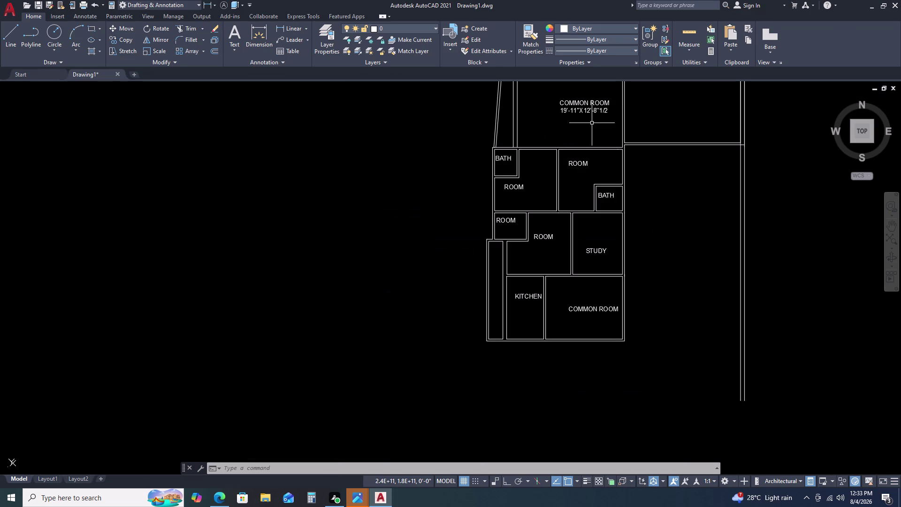
scroll(up, 3)
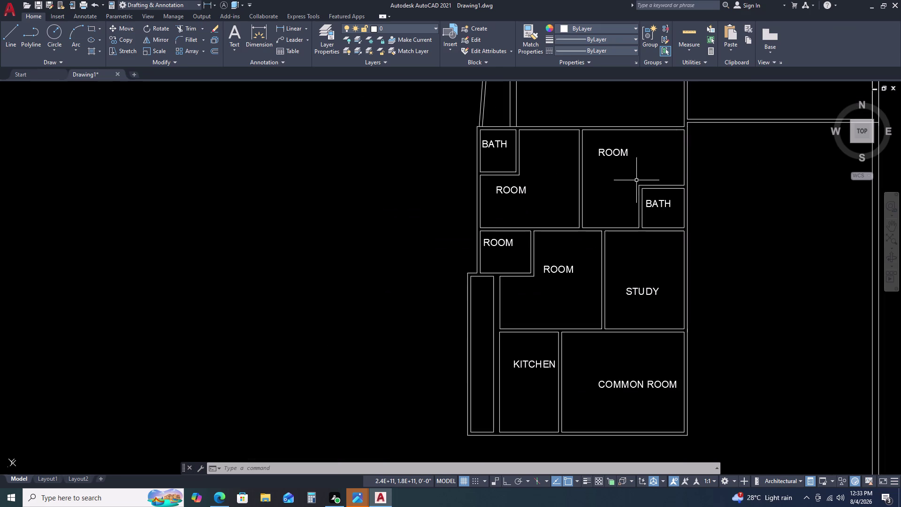
scroll(up, 3)
scroll(down, 3)
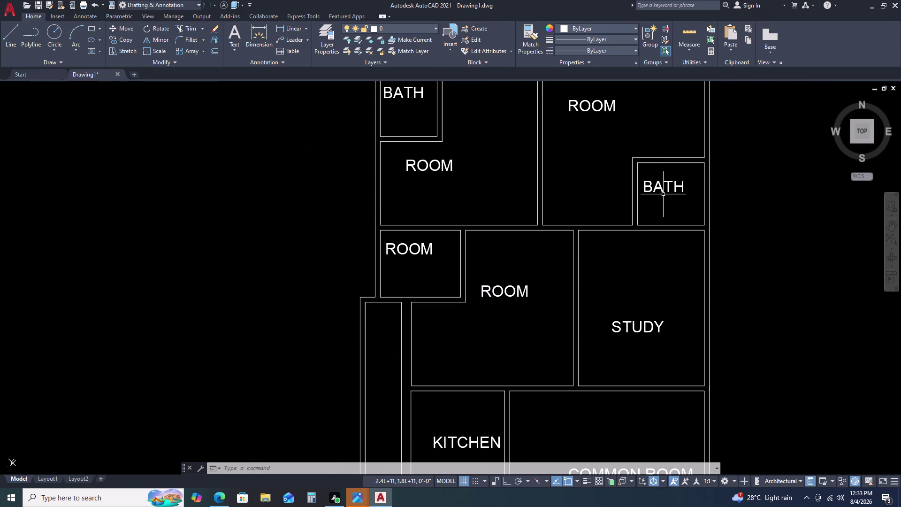
scroll(down, 3)
scroll(down, 3)
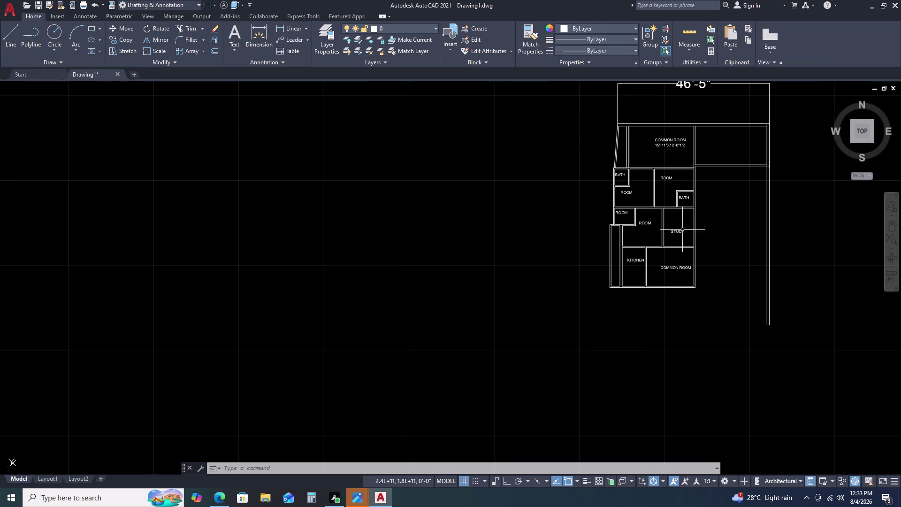
middle_drag(680, 238, 606, 172)
scroll(up, 3)
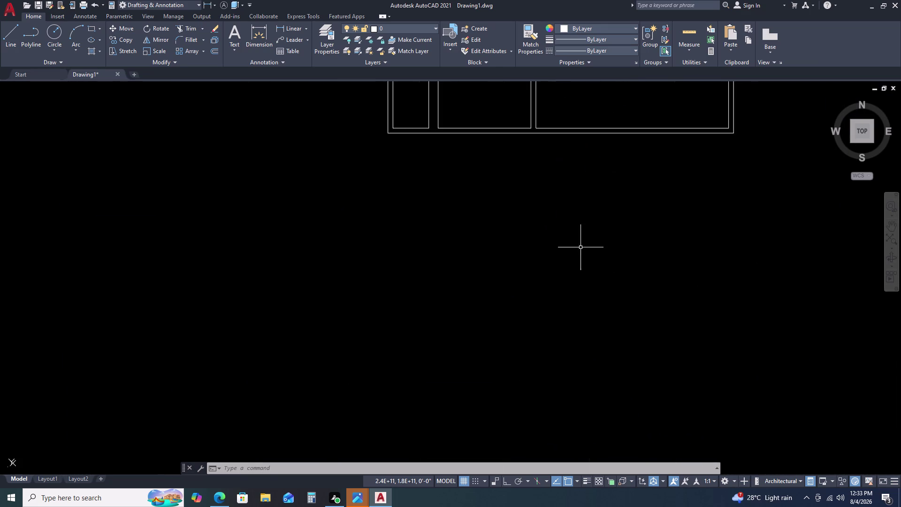
scroll(up, 3)
scroll(down, 3)
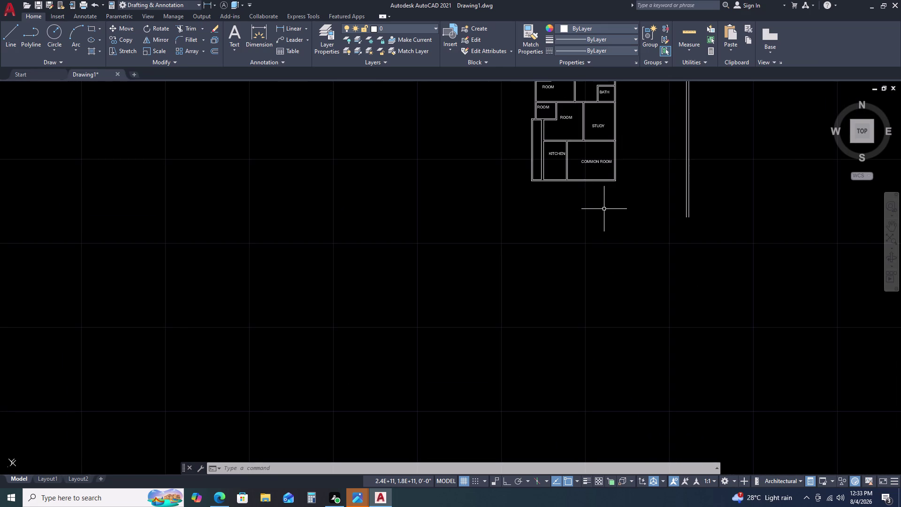
scroll(down, 3)
scroll(up, 3)
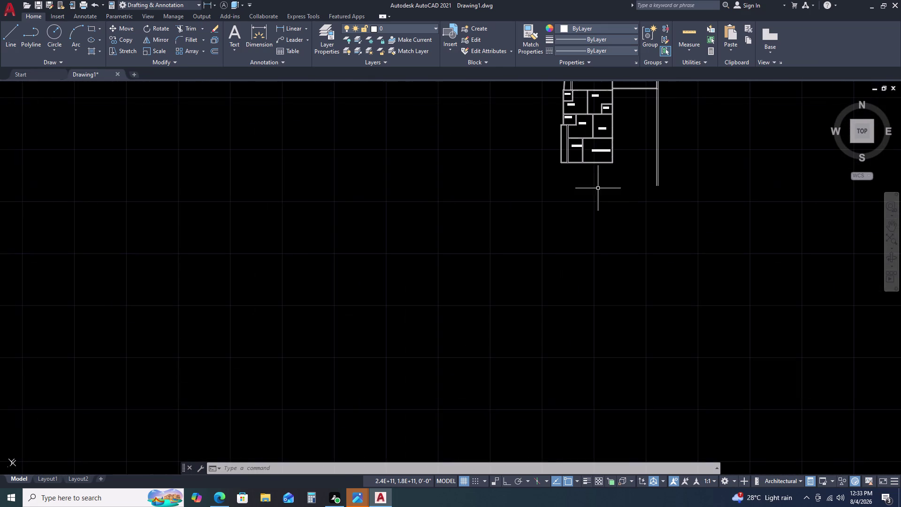
middle_drag(595, 204, 588, 218)
scroll(up, 3)
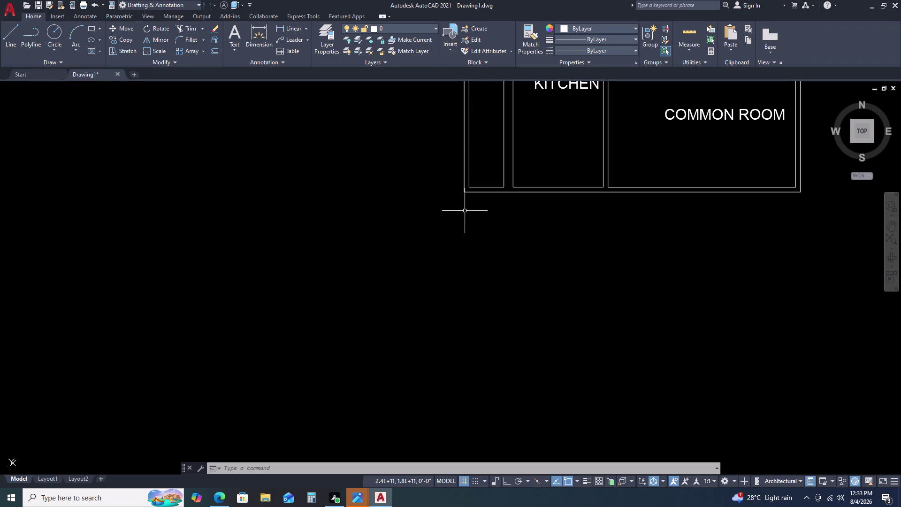
scroll(up, 3)
scroll(down, 3)
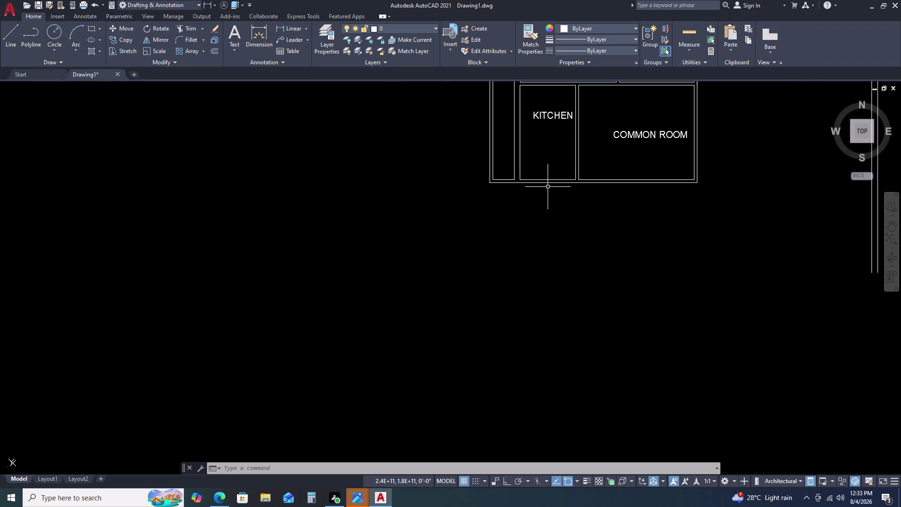
scroll(up, 3)
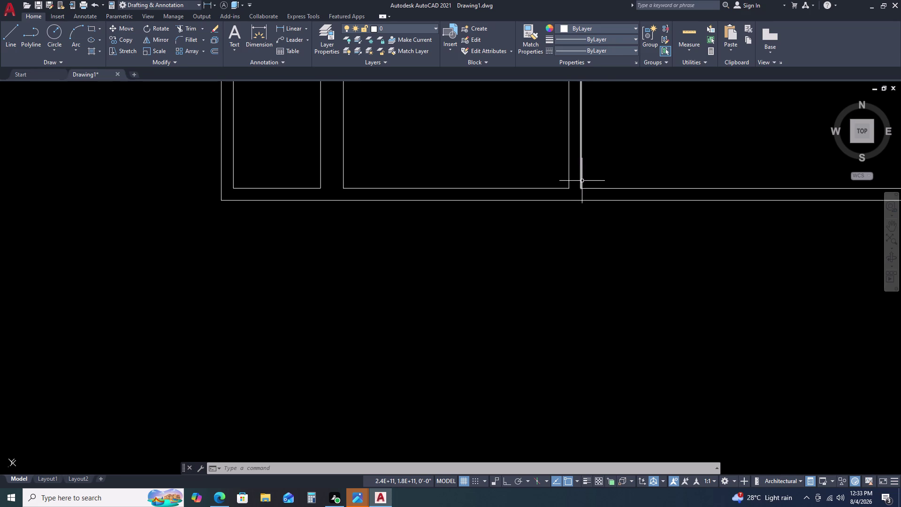
scroll(down, 3)
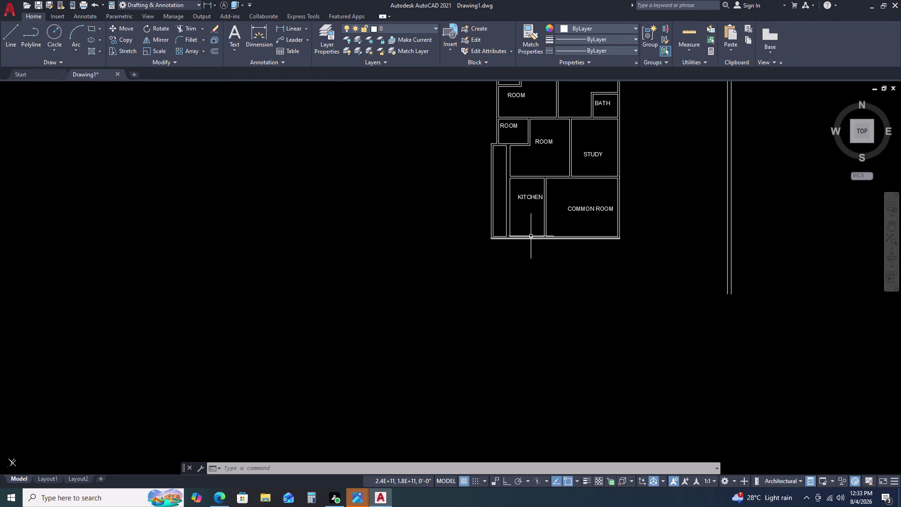
scroll(up, 3)
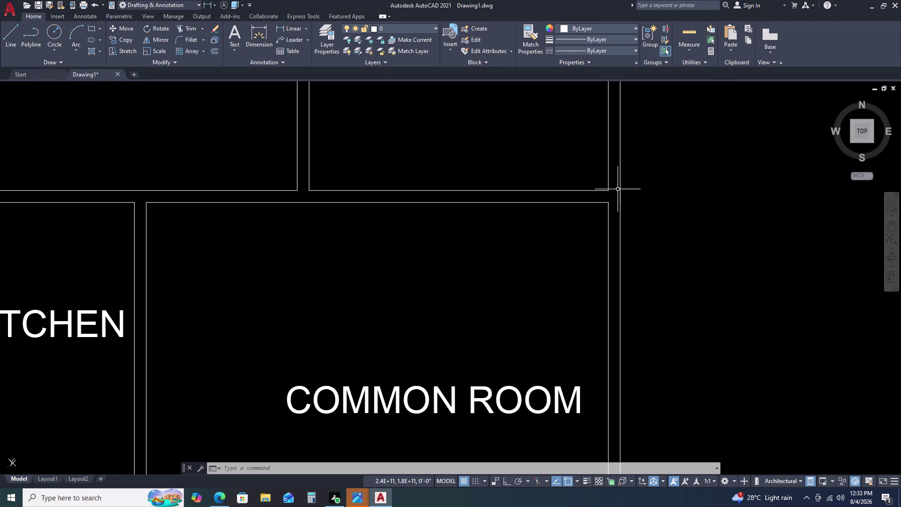
Select and erase the three vertical outer wall lines on the copied block's right side.
click(620, 195)
scroll(down, 3)
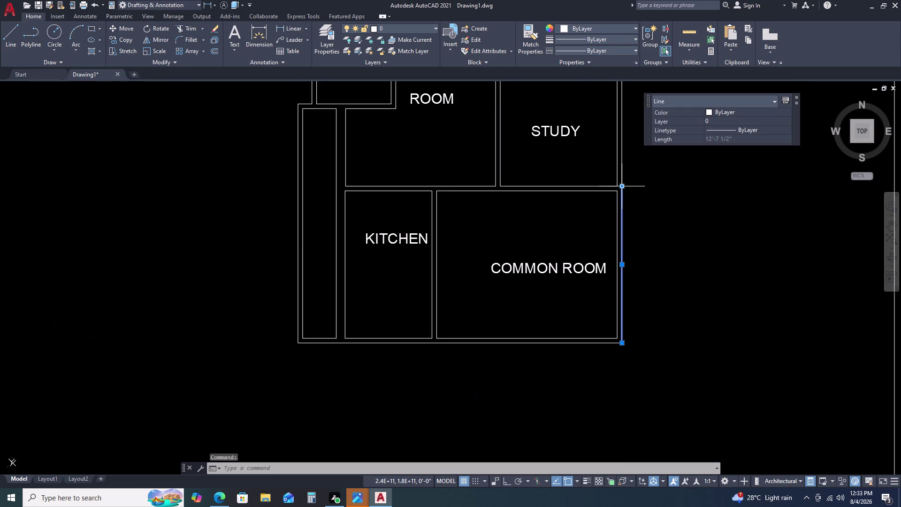
scroll(down, 3)
middle_drag(622, 185, 605, 196)
middle_drag(633, 170, 604, 197)
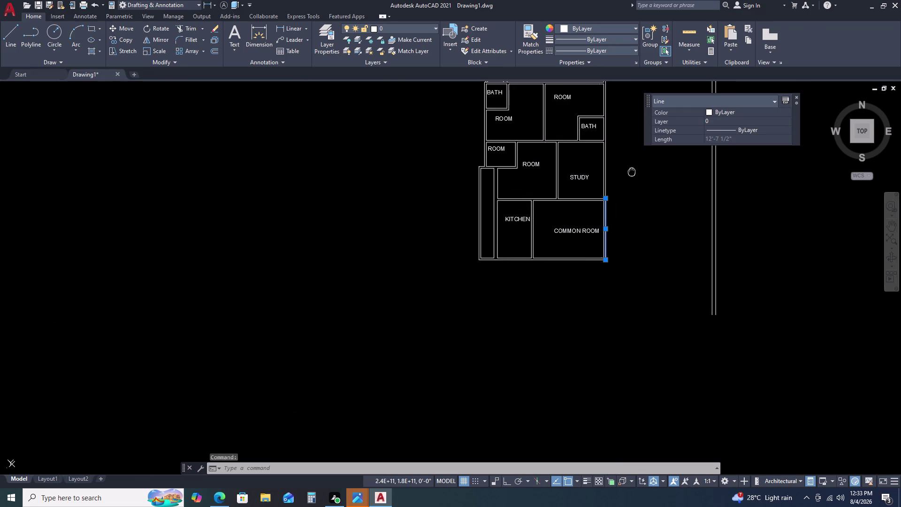
middle_drag(604, 197, 527, 255)
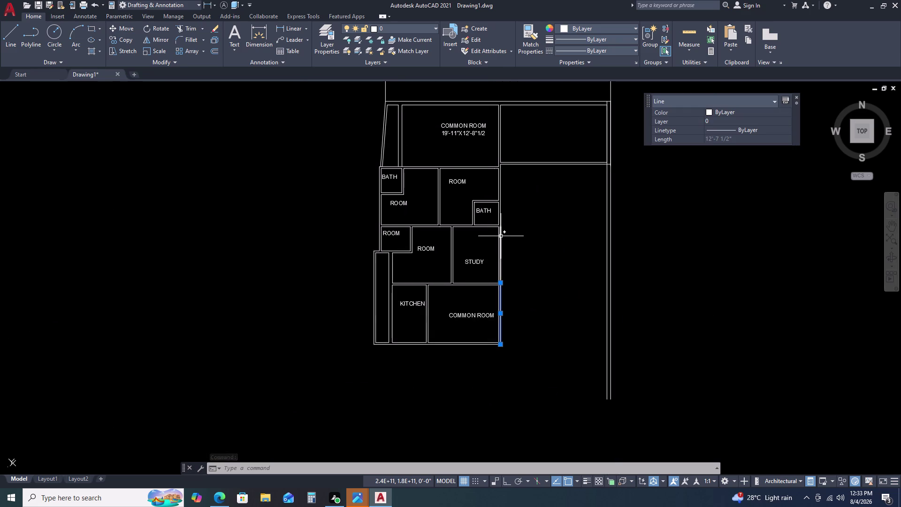
click(501, 236)
click(499, 210)
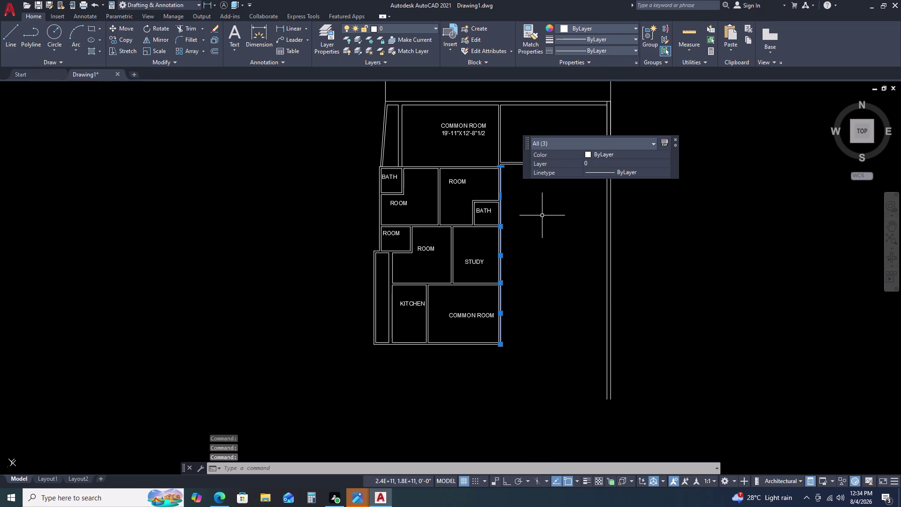
key(Delete)
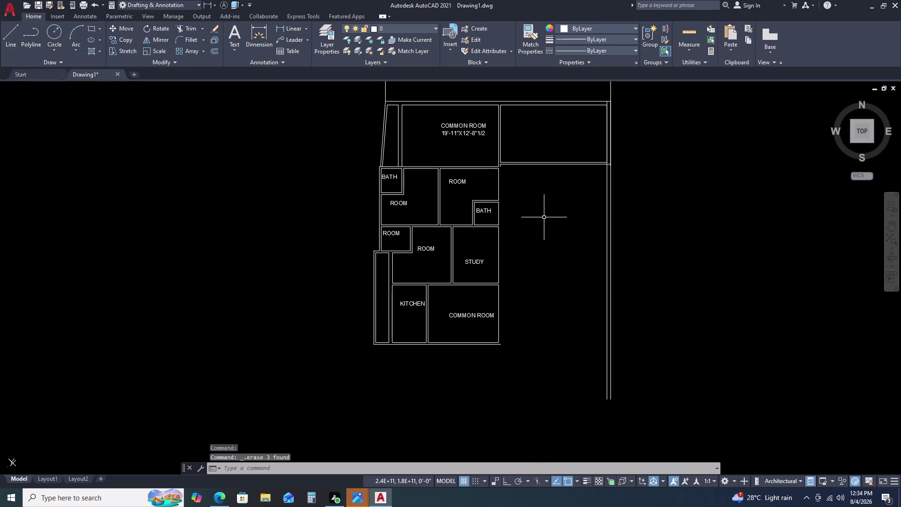
Start EX and try extending the outer right wall line, using a fence.
text(EX)
key(space)
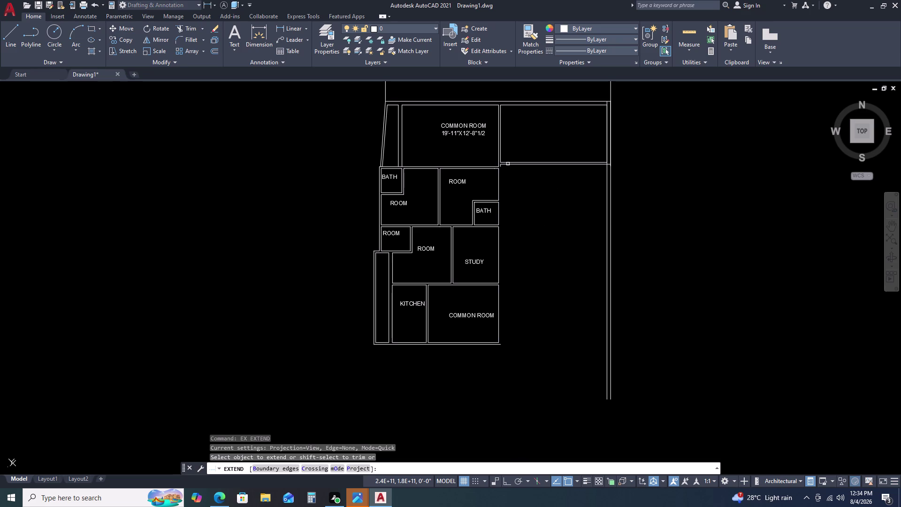
scroll(up, 3)
click(492, 173)
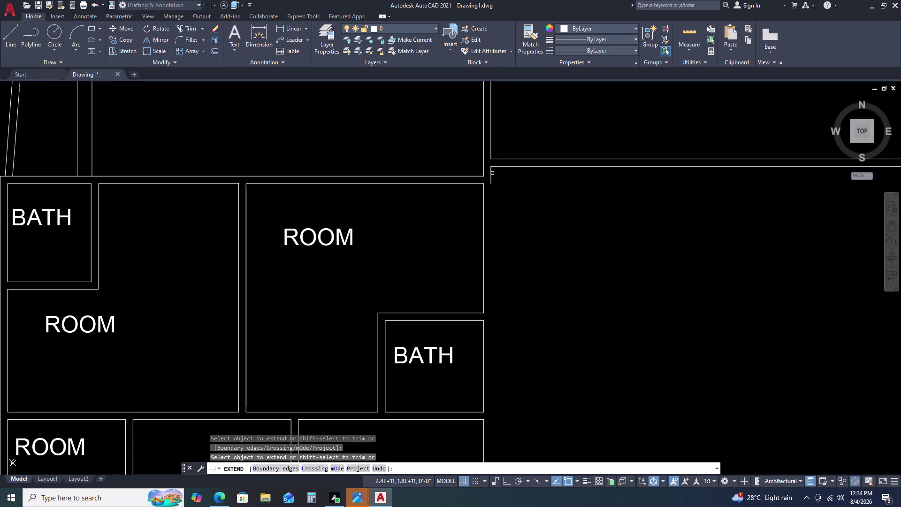
click(491, 185)
click(491, 195)
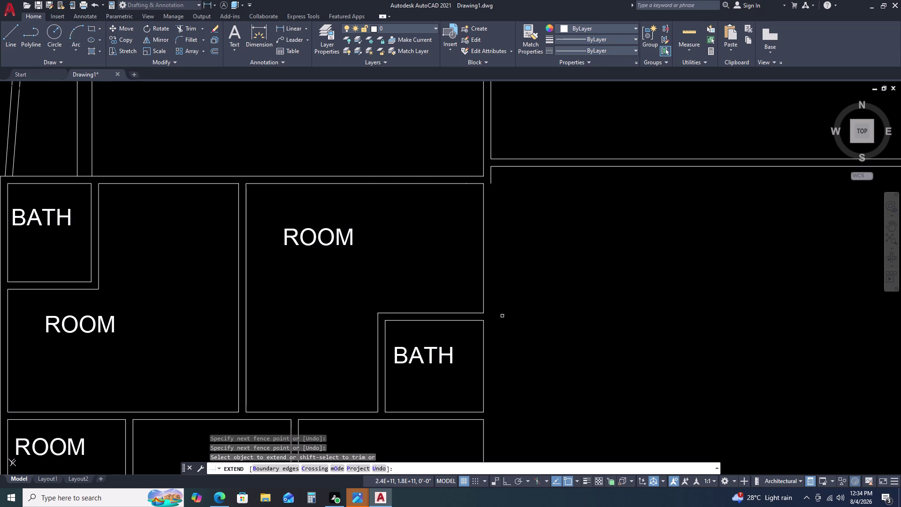
scroll(down, 3)
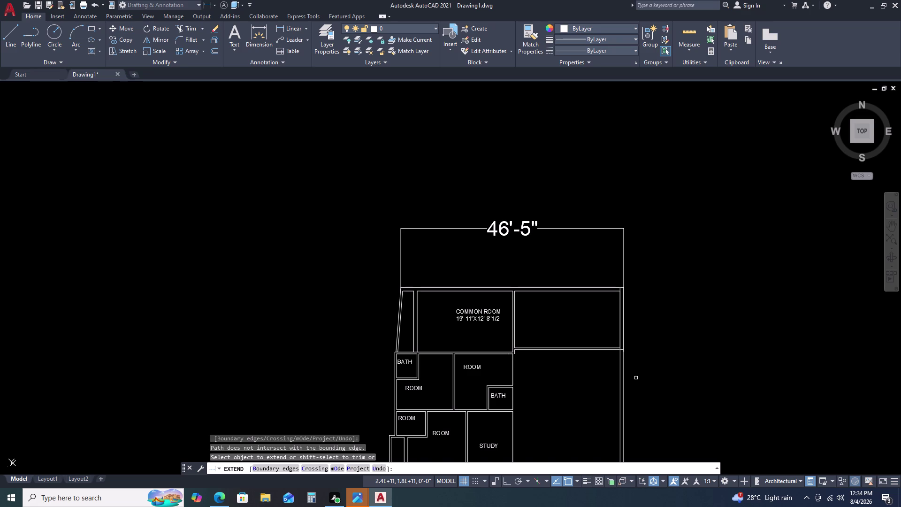
Try extending the inner right wall lines up to the main horizontal wall.
scroll(up, 3)
scroll(up, 3)
click(468, 296)
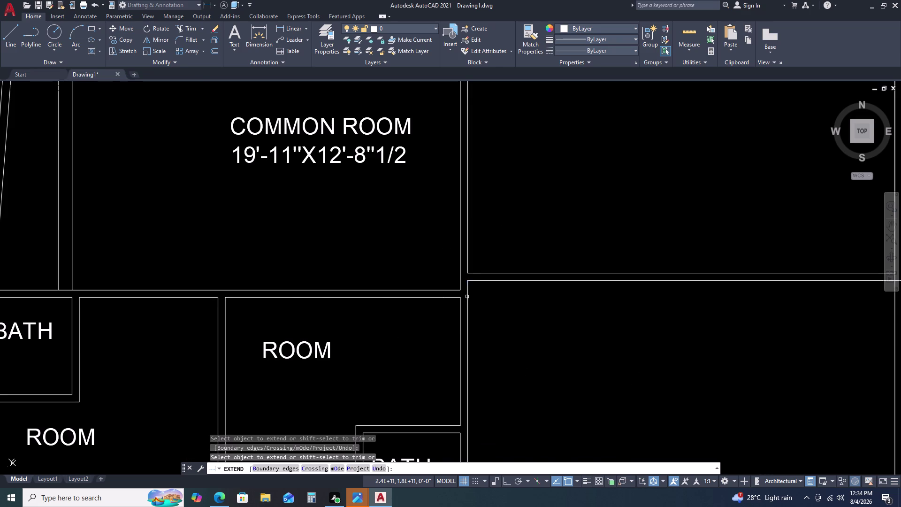
scroll(down, 3)
scroll(up, 3)
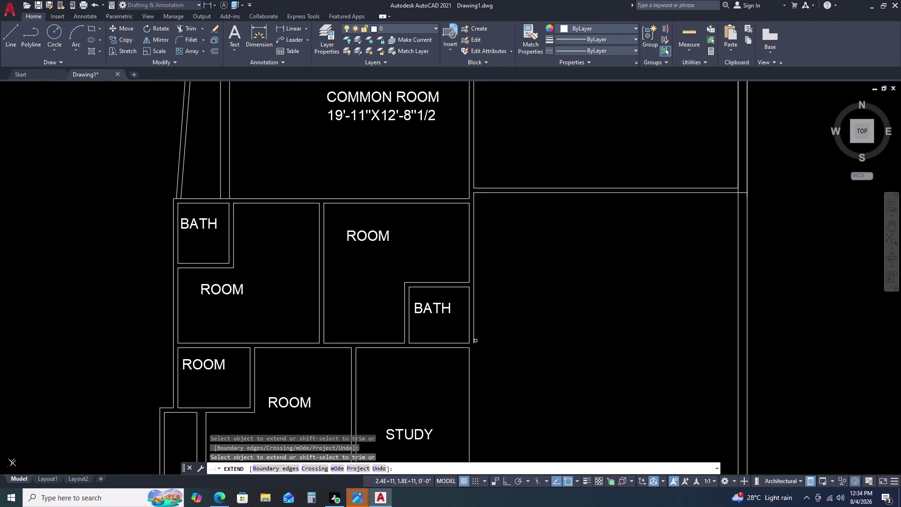
click(475, 341)
click(475, 347)
click(474, 349)
Pan across the plan and cancel the extend command.
scroll(down, 3)
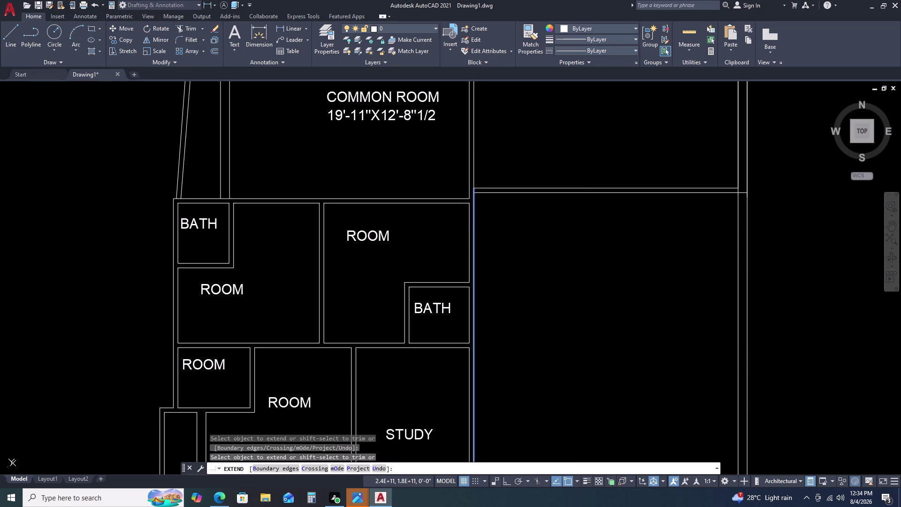
scroll(down, 3)
middle_click(504, 293)
middle_drag(514, 337, 516, 263)
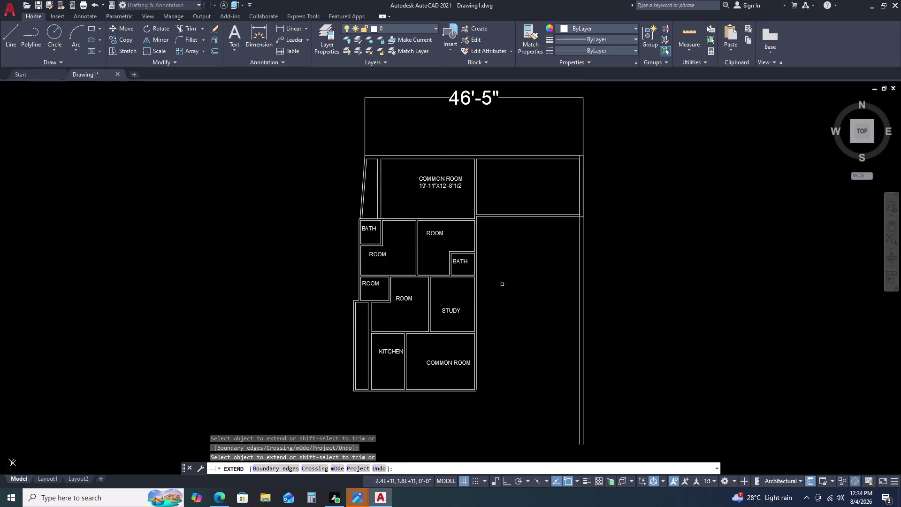
scroll(up, 3)
double_click(473, 381)
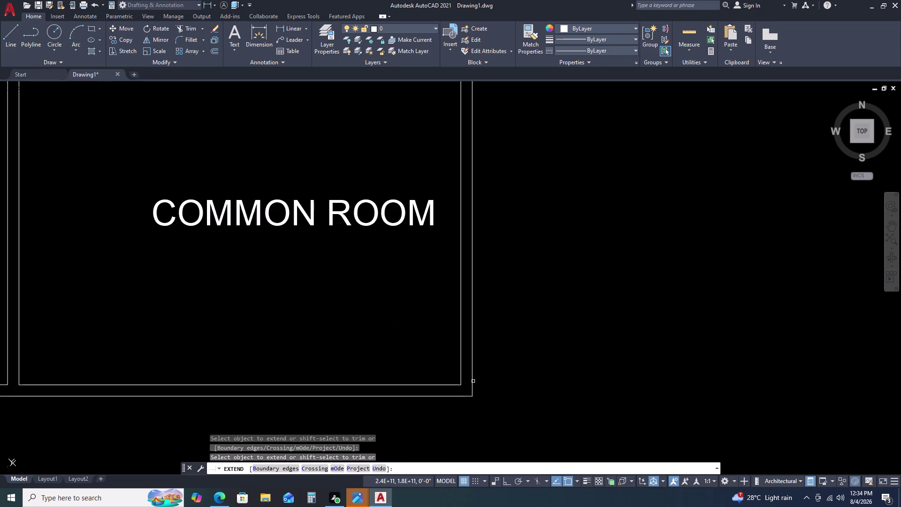
scroll(down, 3)
key(Escape)
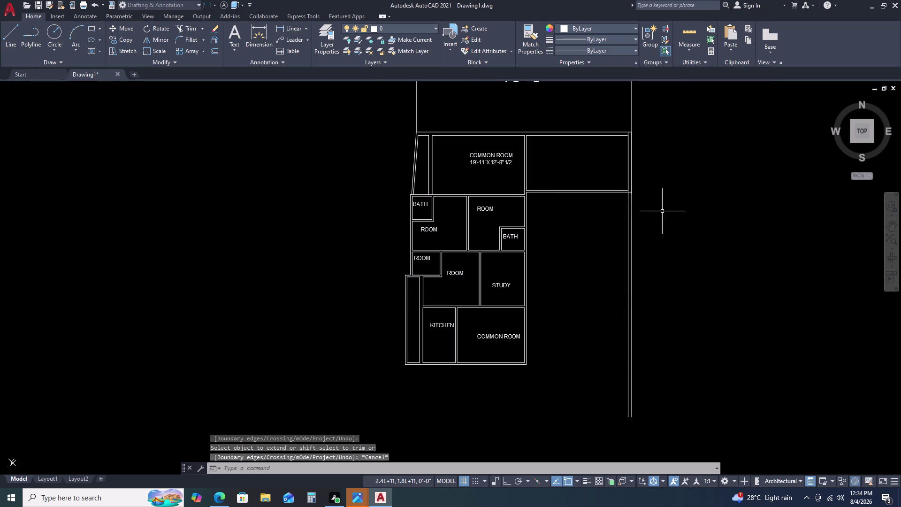
Trim the excess wall-line ends where the right-hand wall meets the top wall.
scroll(up, 3)
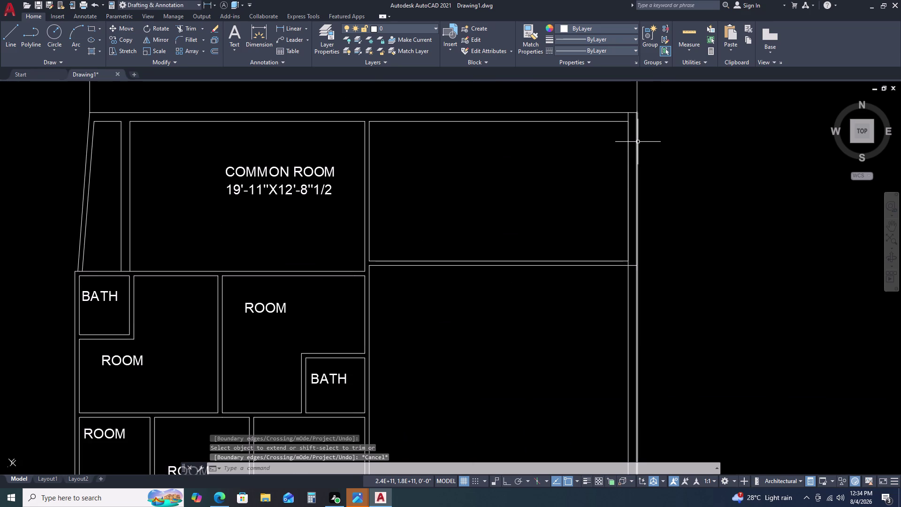
click(638, 139)
key(Escape)
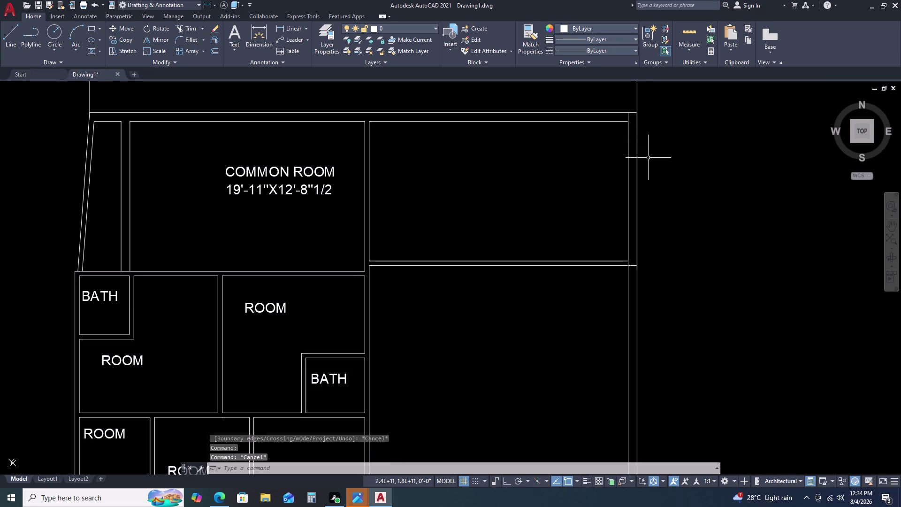
scroll(up, 3)
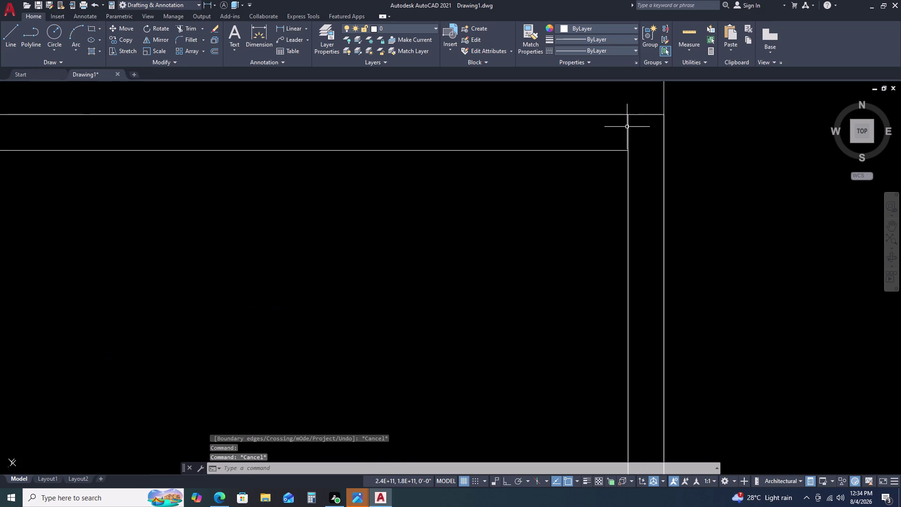
text(TR)
key(space)
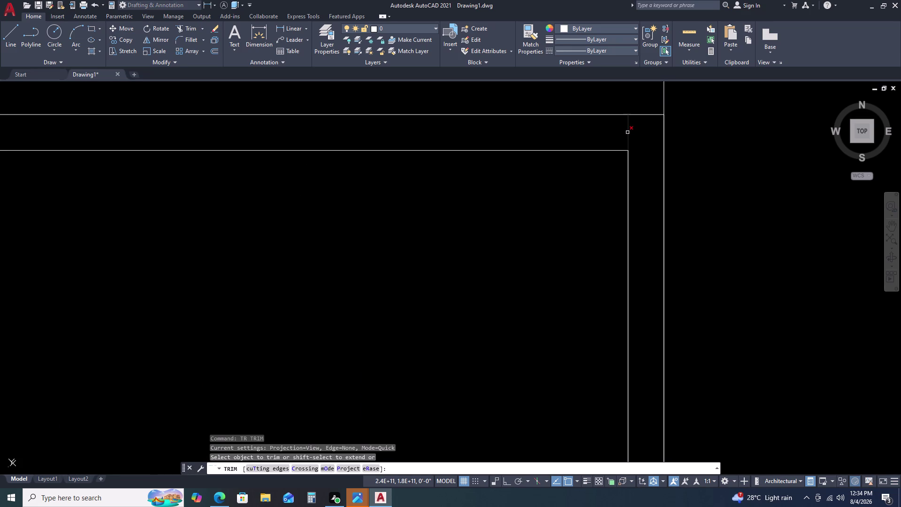
double_click(628, 131)
scroll(down, 3)
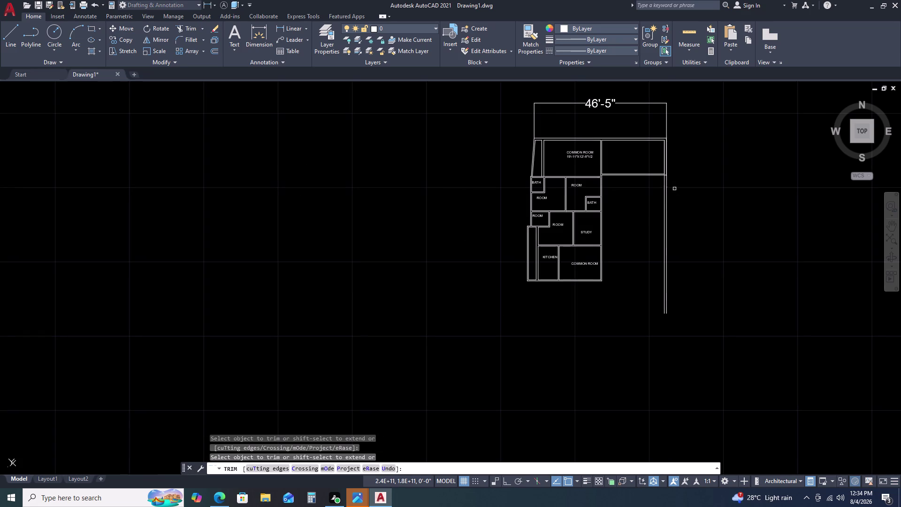
scroll(up, 3)
click(605, 188)
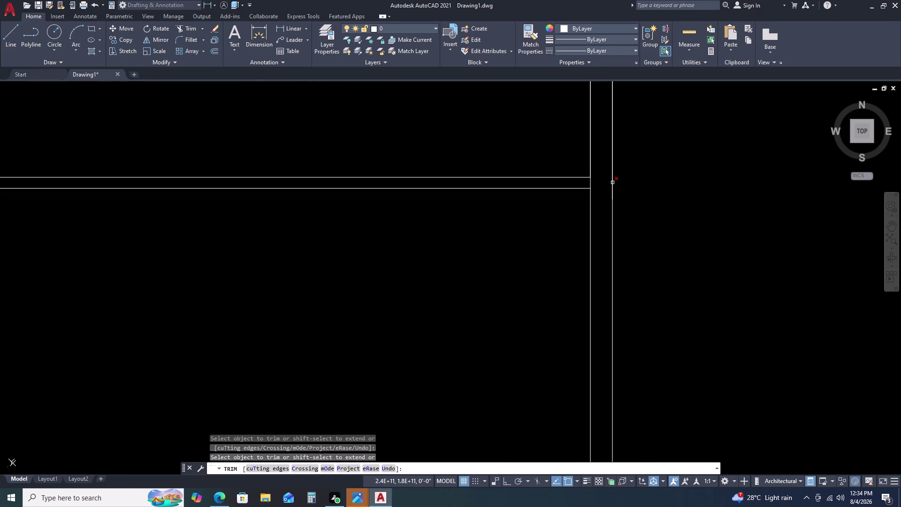
click(612, 182)
Trim the last stub near the top wall, end Trim, and bring the lower rooms into view.
scroll(down, 3)
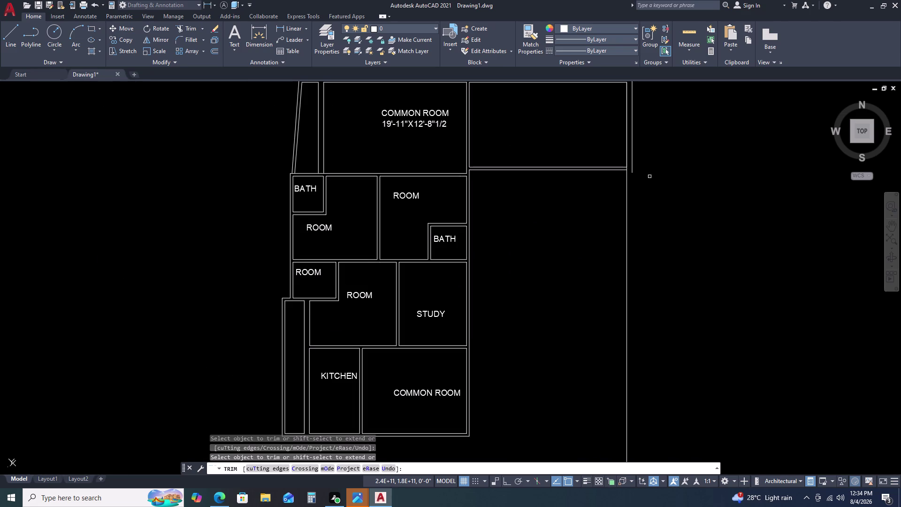
click(626, 152)
key(Escape)
scroll(down, 3)
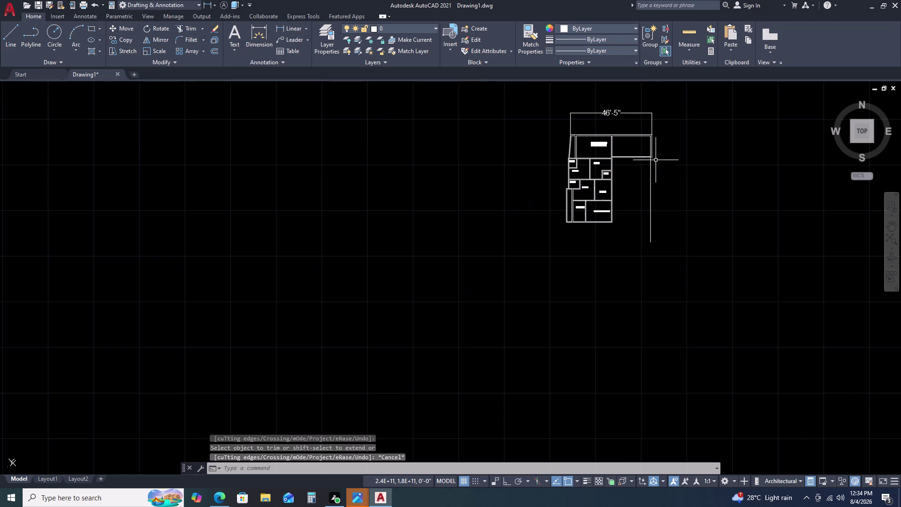
scroll(up, 3)
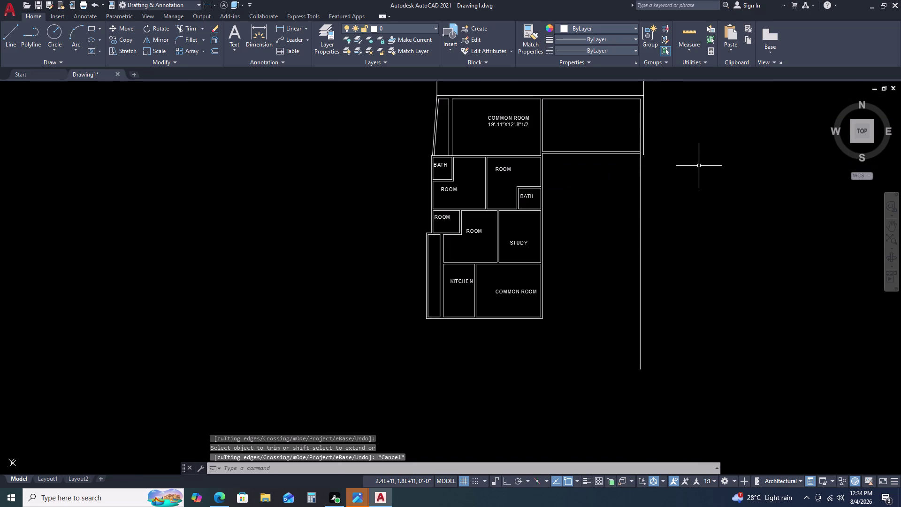
scroll(down, 3)
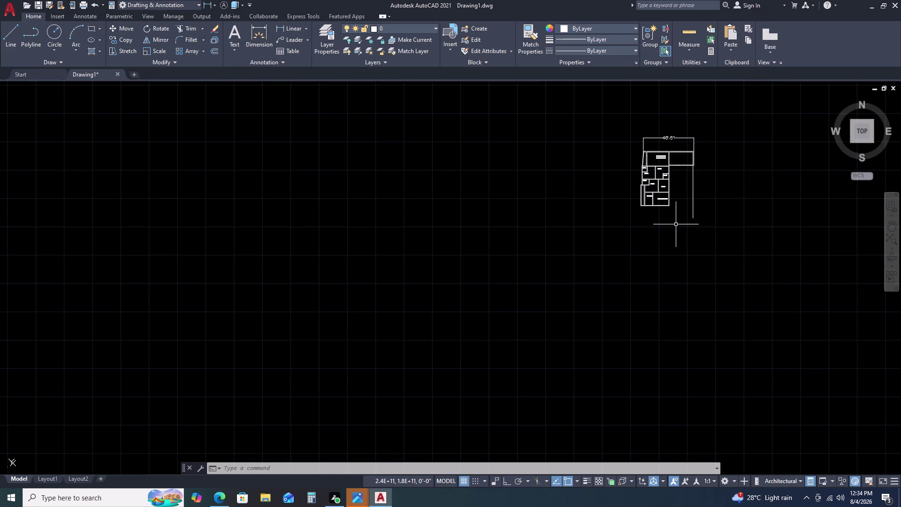
scroll(up, 3)
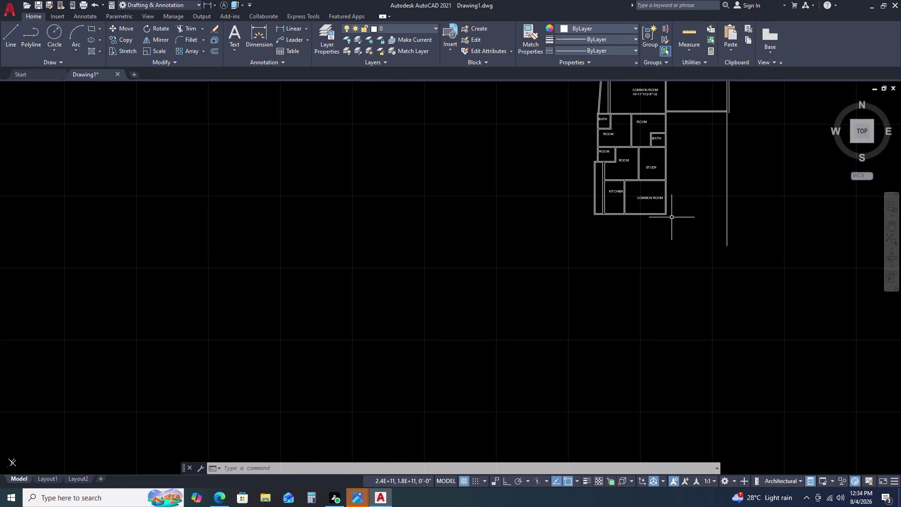
scroll(up, 3)
middle_drag(702, 180, 579, 186)
scroll(down, 3)
scroll(down, 3)
scroll(down, 3)
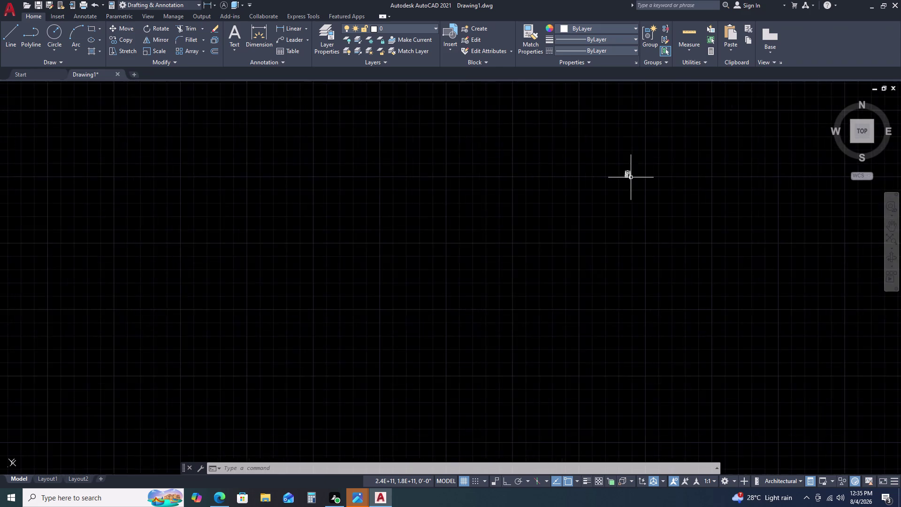
scroll(down, 3)
scroll(up, 3)
scroll(up, 3)
scroll(up, 3)
scroll(up, 3)
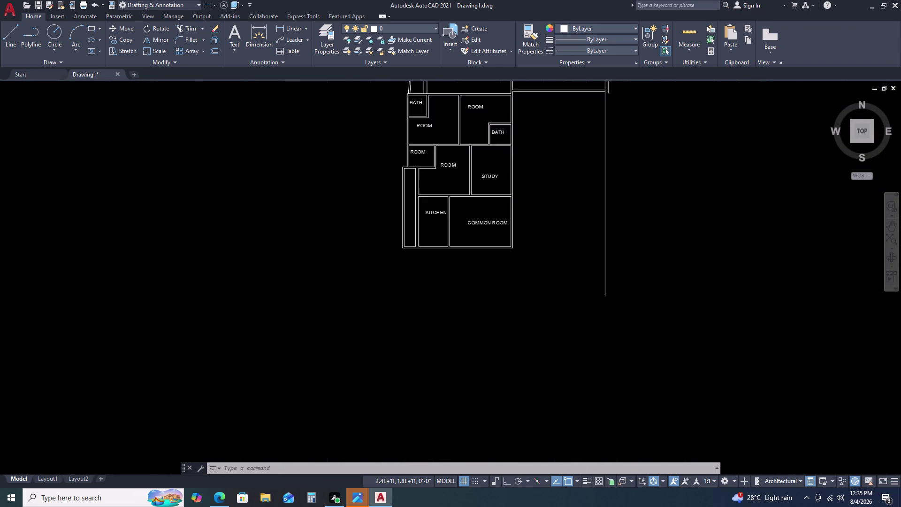
scroll(up, 3)
middle_click(533, 162)
middle_drag(539, 164, 577, 168)
scroll(down, 3)
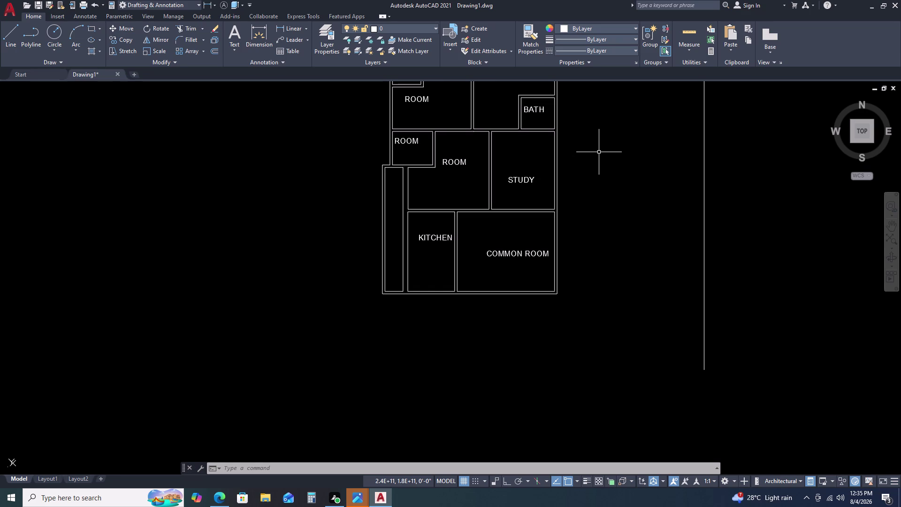
scroll(down, 3)
scroll(down, 3)
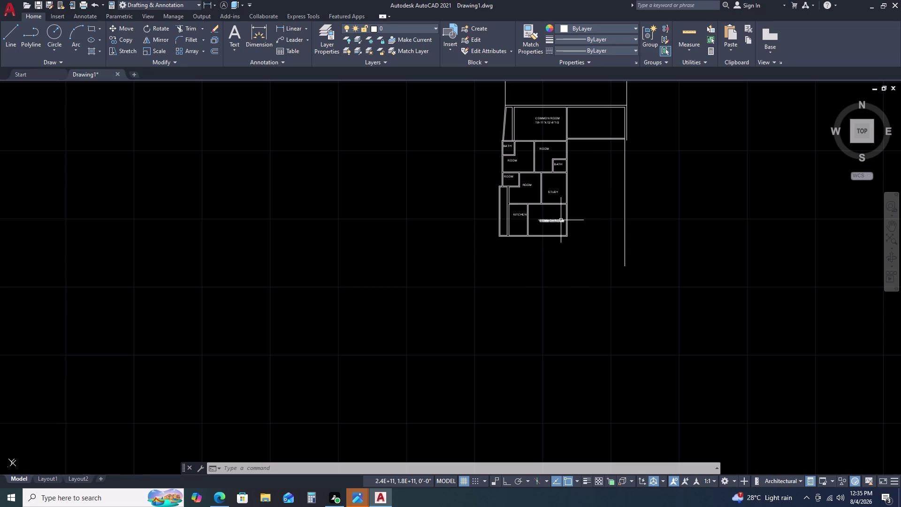
scroll(up, 3)
Window-select the lower common room's walls and label, then clear the selection.
click(604, 197)
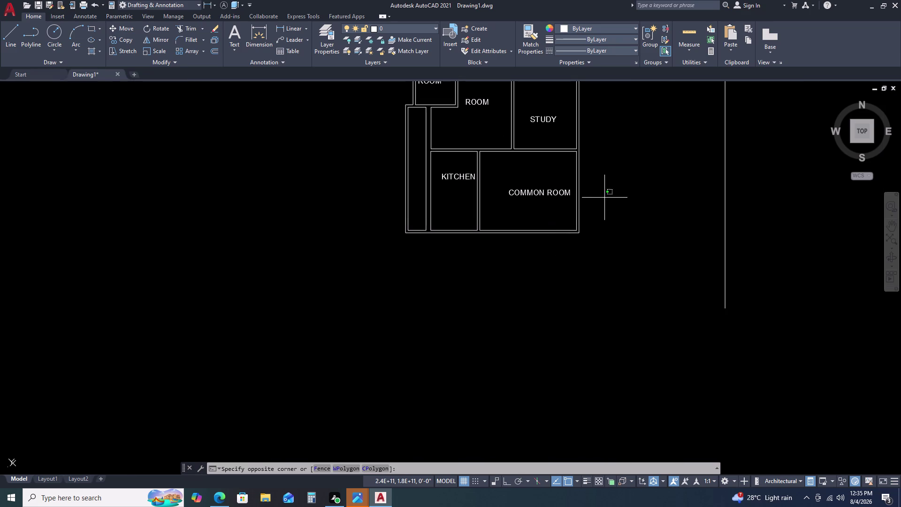
click(606, 214)
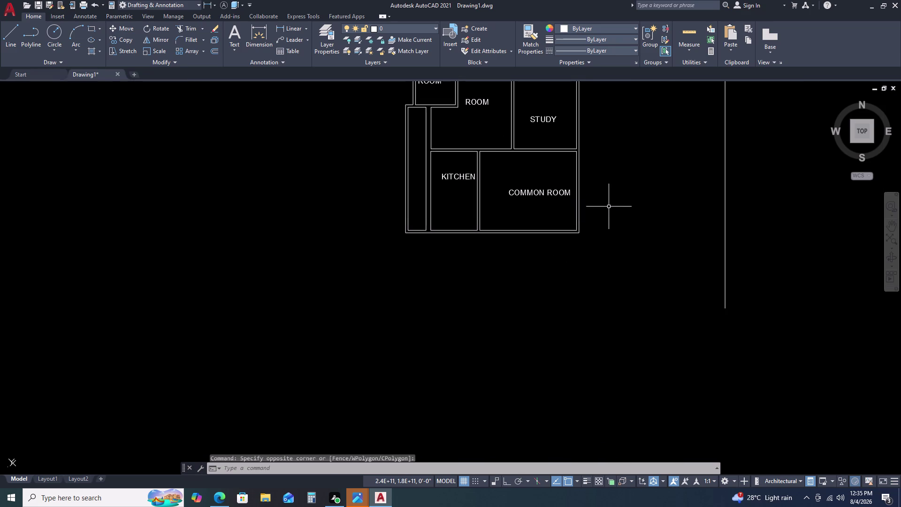
click(471, 136)
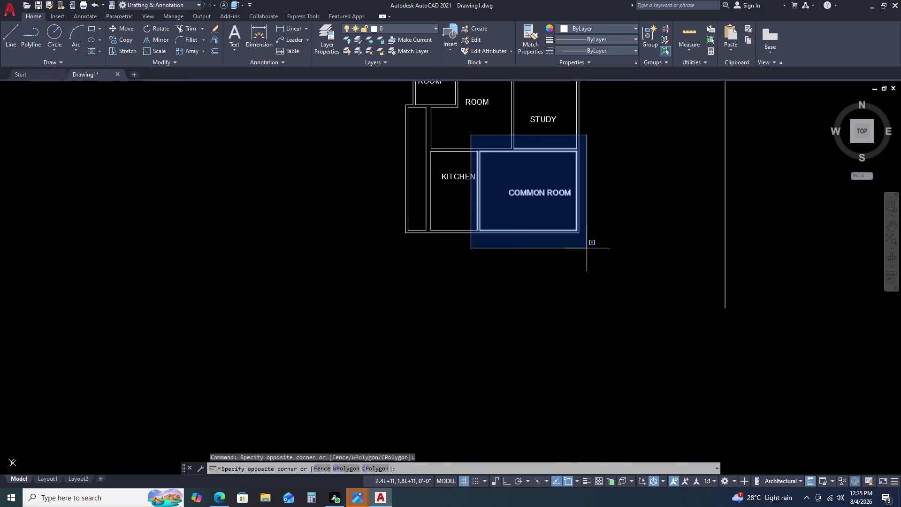
double_click(588, 249)
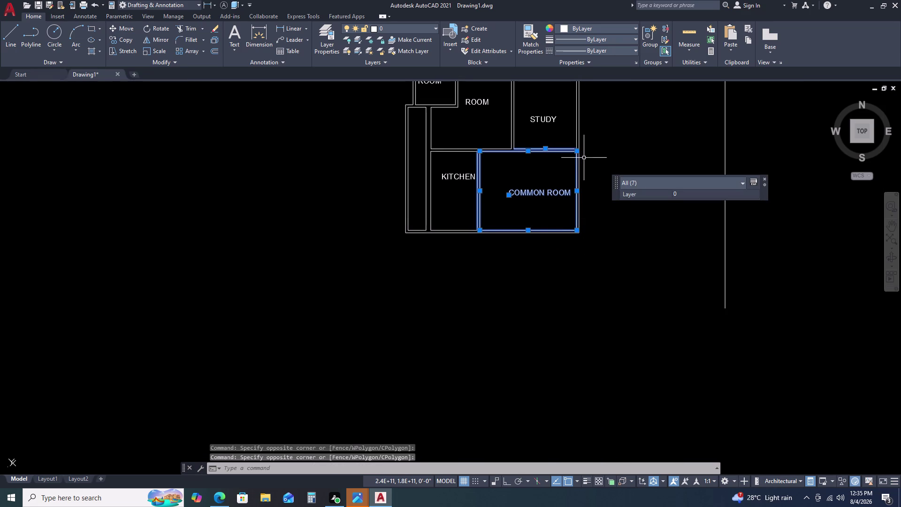
scroll(up, 3)
scroll(down, 3)
key(Escape)
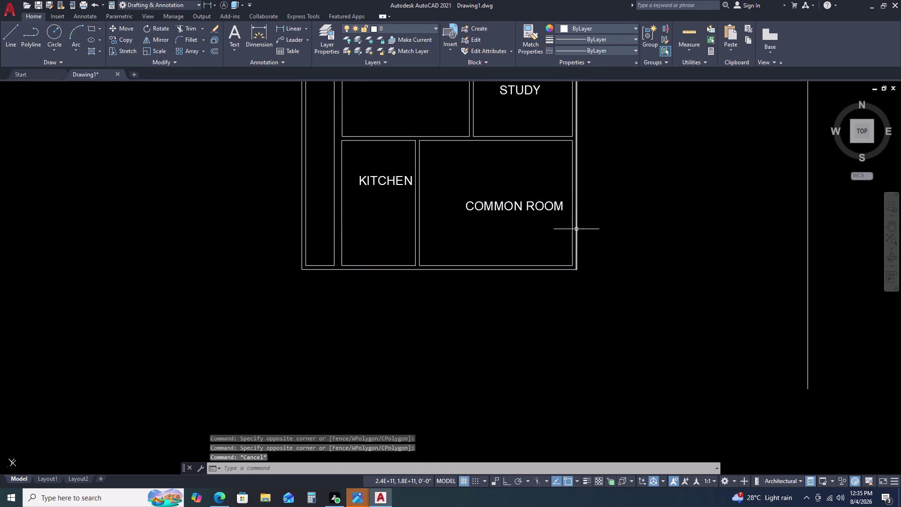
Start the Rectangle command with REC.
key(r)
key(e)
key(c)
key(space)
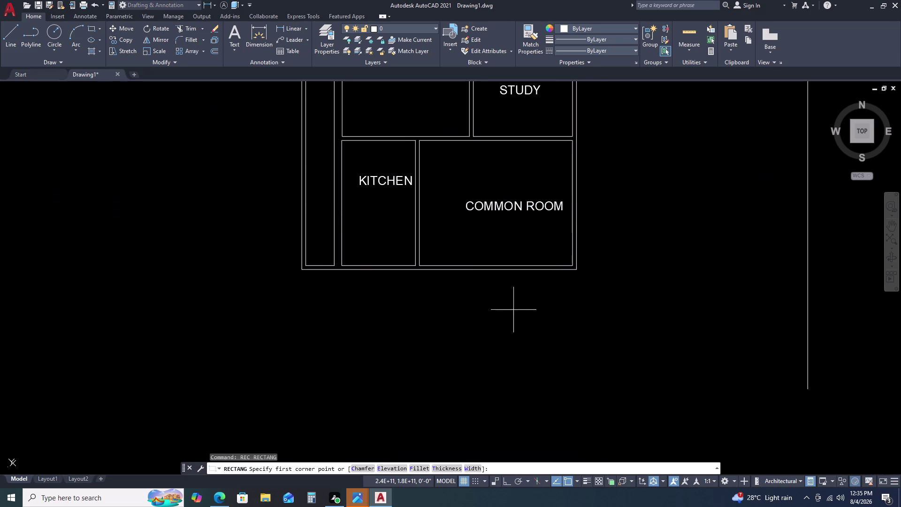
Place the rectangle's first corner below the plan and give it length 14'.5.
click(508, 304)
scroll(down, 3)
middle_drag(610, 375, 581, 300)
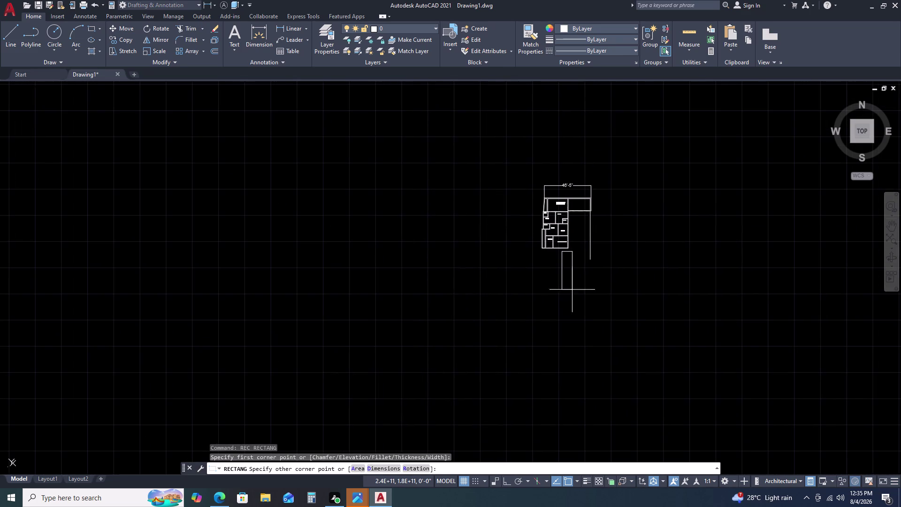
text(D)
key(space)
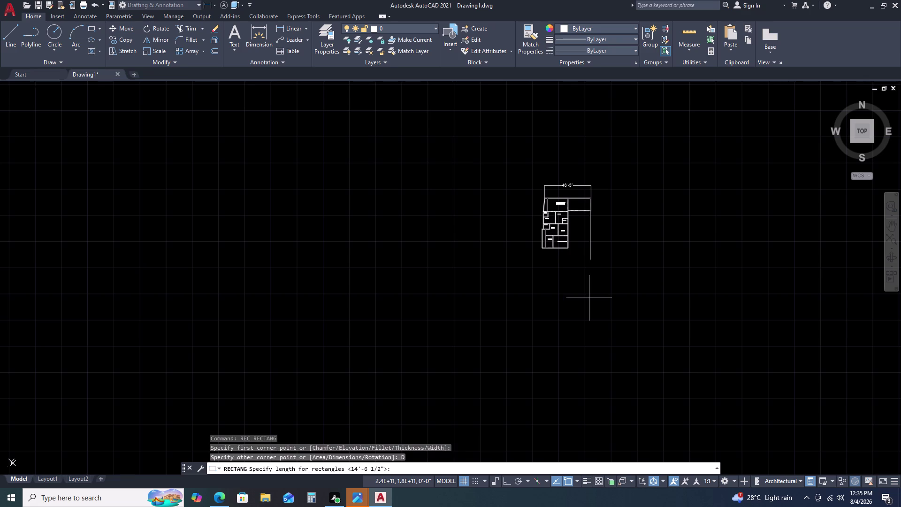
text(14')
text(.)
text(5)
key(Return)
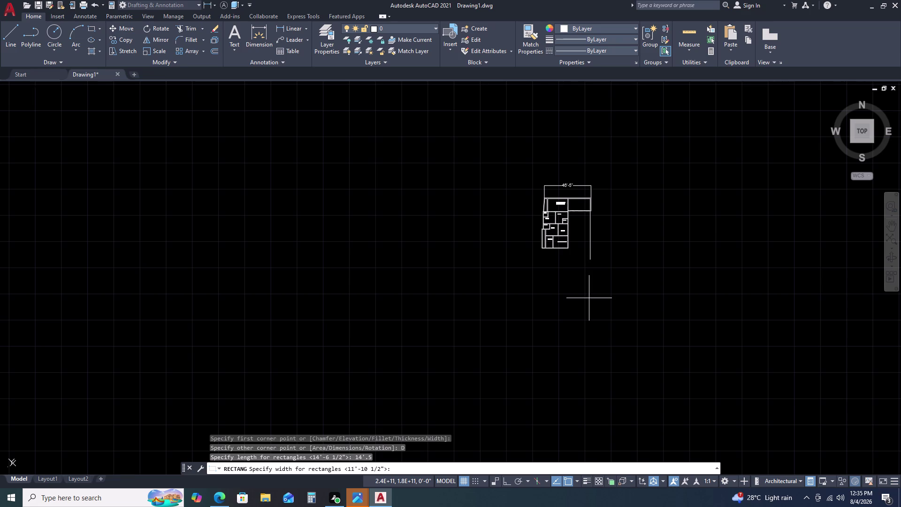
Give the rectangle width 11'10.5 and set the direction it extends.
text(1)
text(1')
text(.10)
text(.5)
key(BackSpace)
key(BackSpace)
key(BackSpace)
key(BackSpace)
key(BackSpace)
text(10)
text(.5)
key(Return)
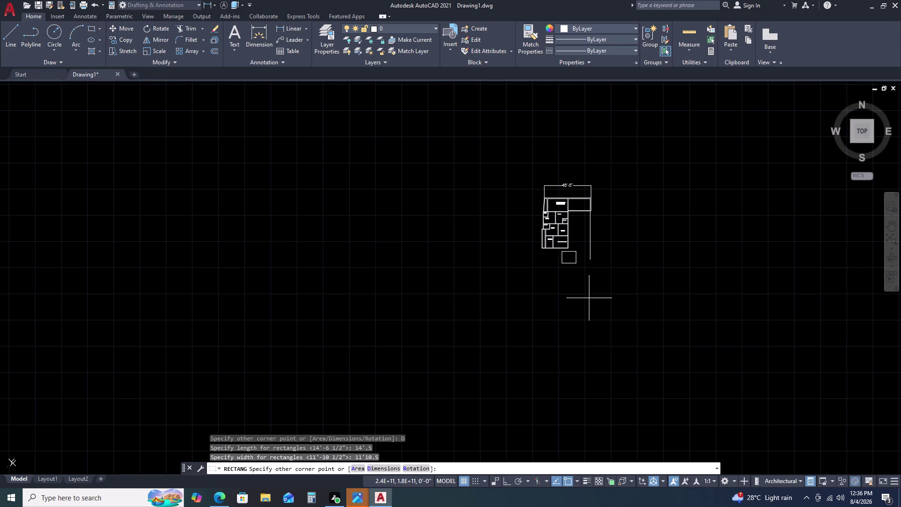
click(567, 296)
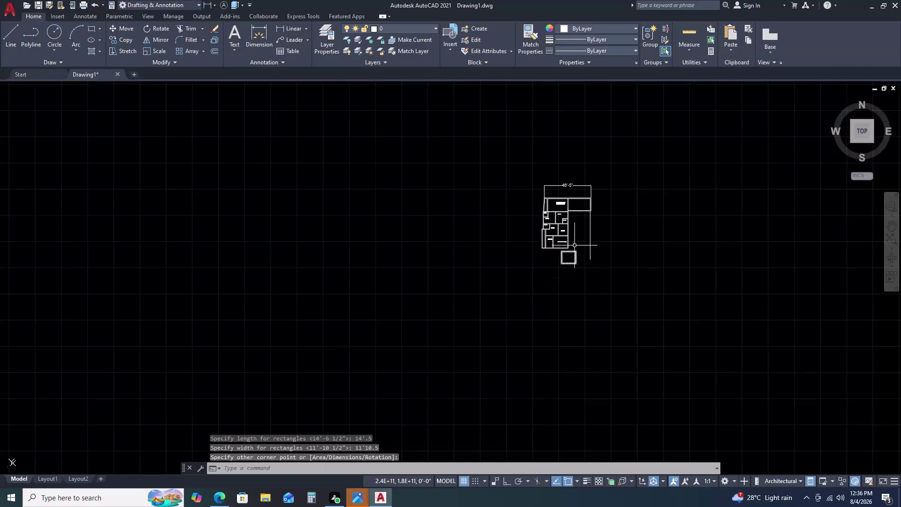
Zoom in and begin selecting the new rectangle.
scroll(up, 3)
scroll(up, 3)
click(591, 255)
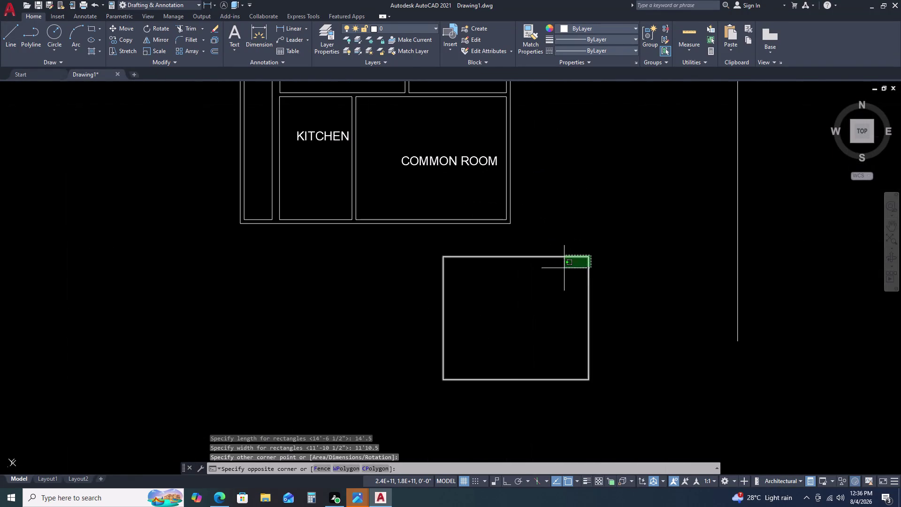
Offset the new rectangle 4.5 outward to form its outer wall line.
click(559, 272)
key(o)
key(space)
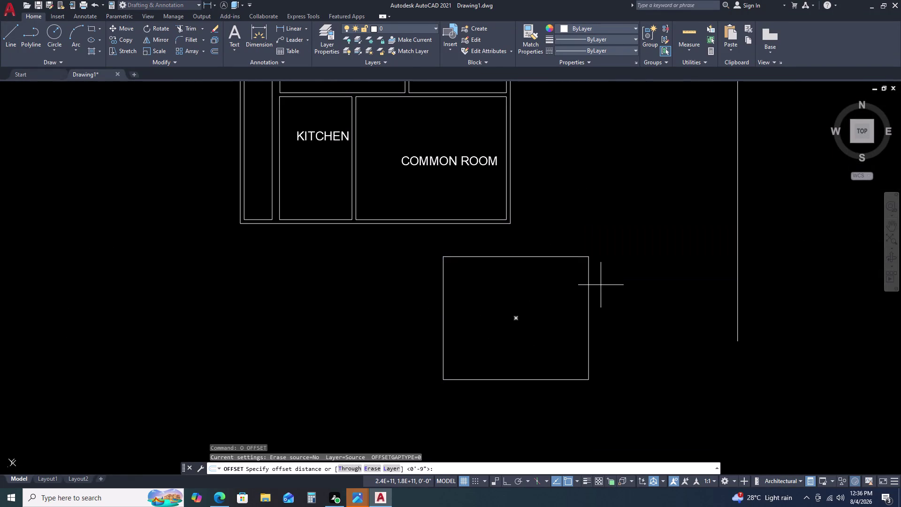
text(4.5)
key(Return)
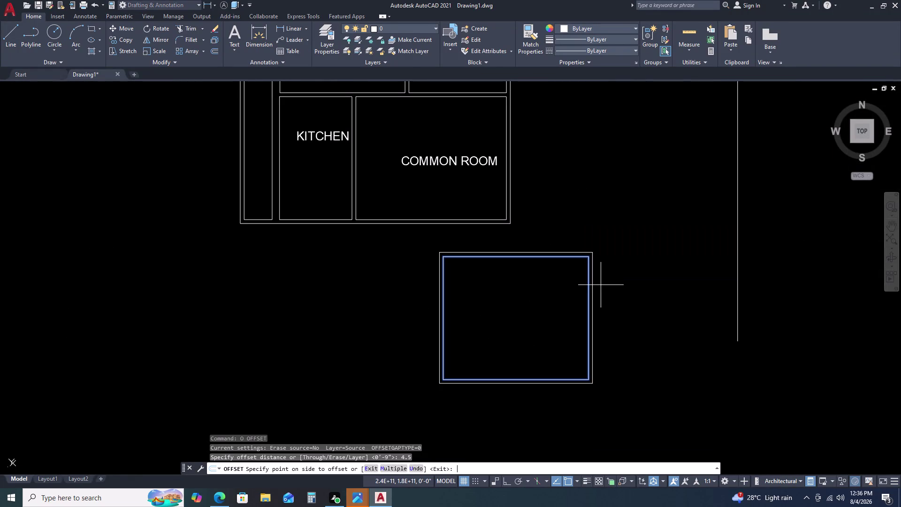
click(602, 288)
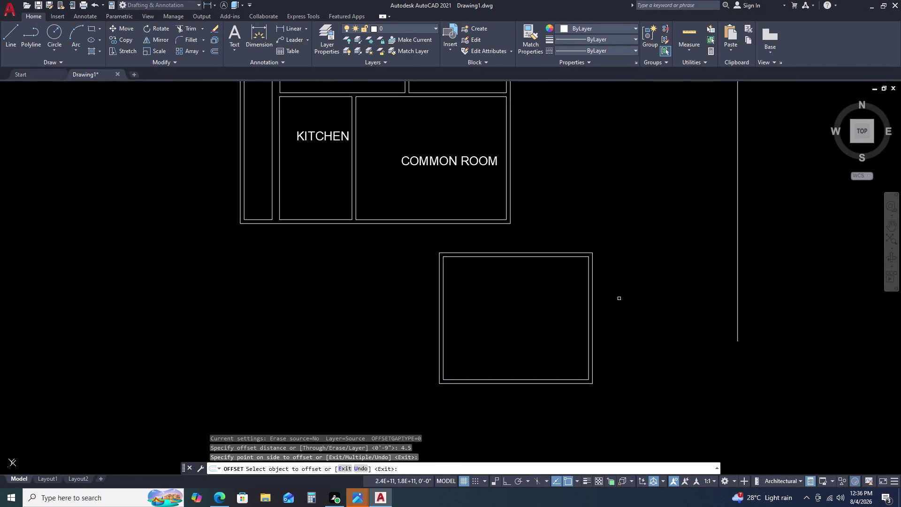
scroll(down, 3)
key(Escape)
Select and then deselect the new room's two outlines, and cancel a stray line.
click(623, 276)
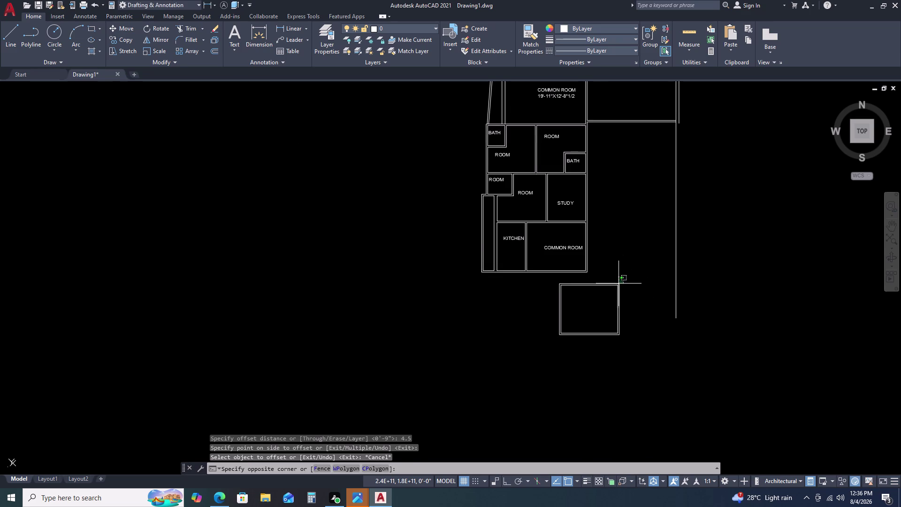
click(604, 305)
scroll(up, 3)
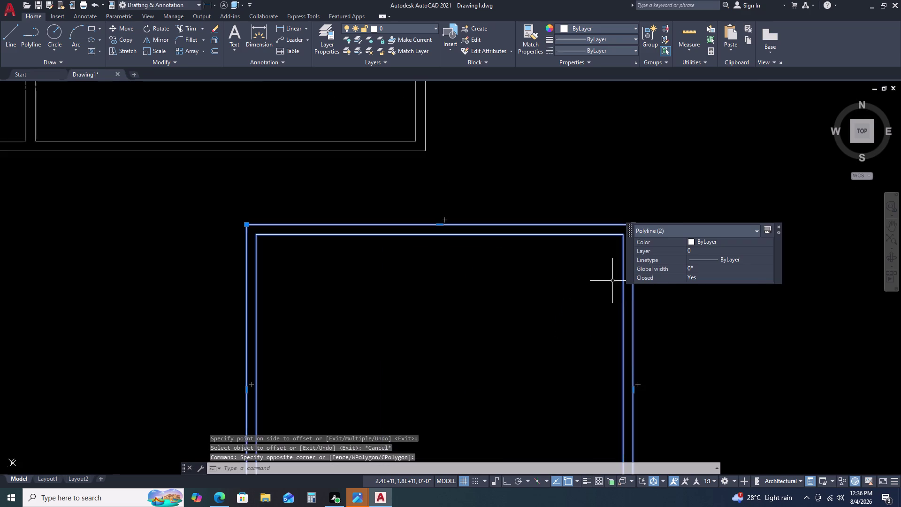
scroll(down, 3)
key(Escape)
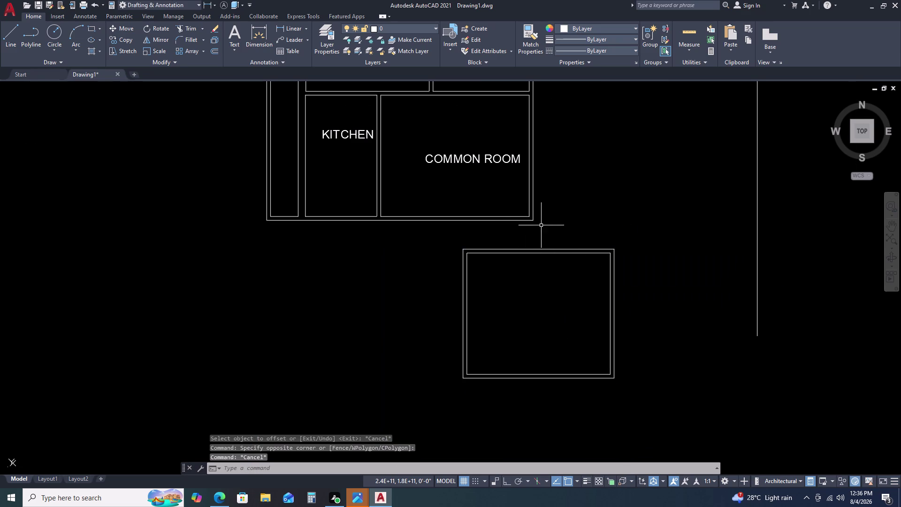
key(l)
key(space)
scroll(up, 3)
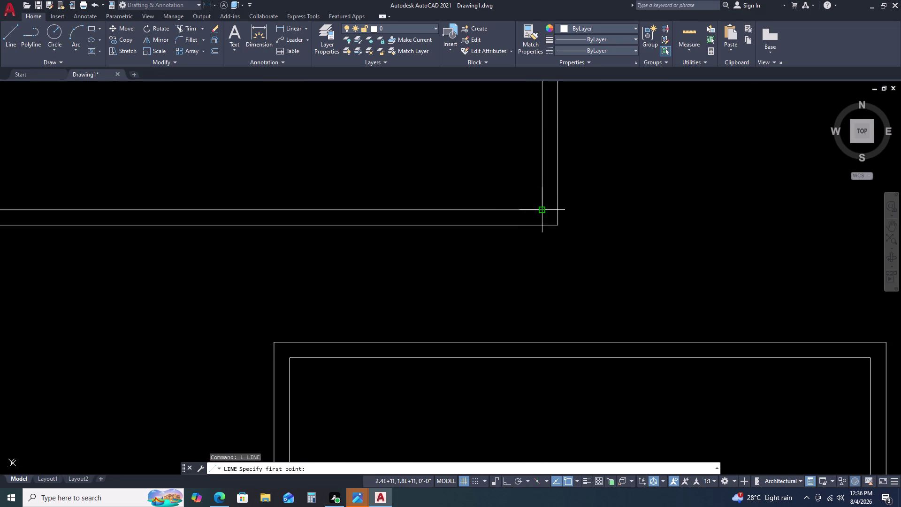
click(542, 211)
click(559, 209)
key(Escape)
scroll(down, 3)
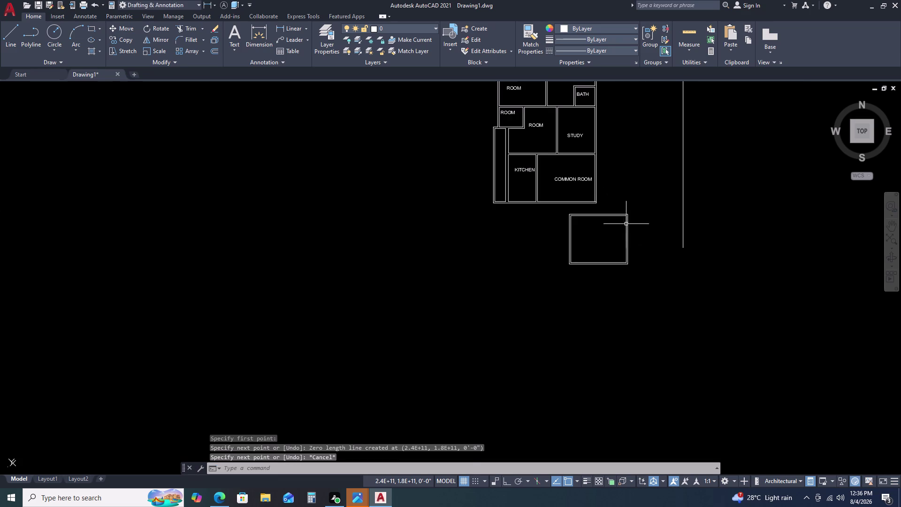
Window-select the copied room's two outlines and explode them with X.
click(634, 218)
click(567, 279)
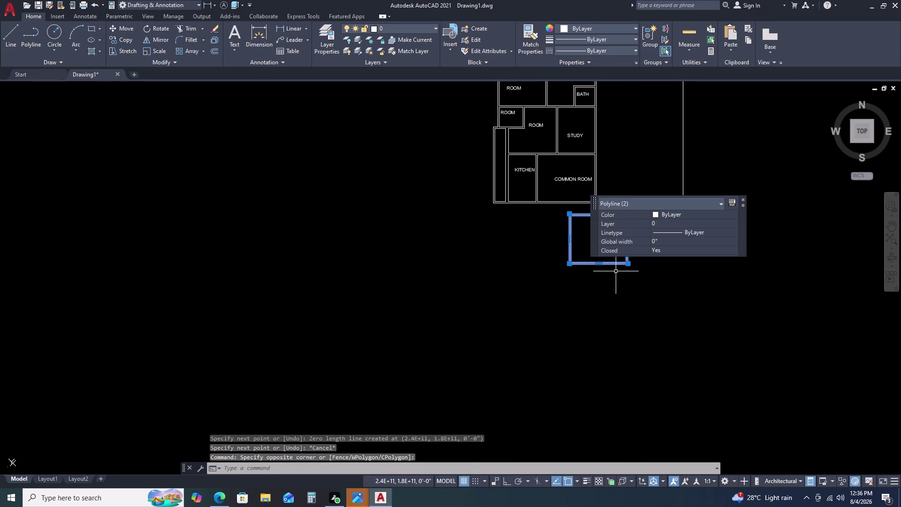
key(x)
key(space)
scroll(up, 3)
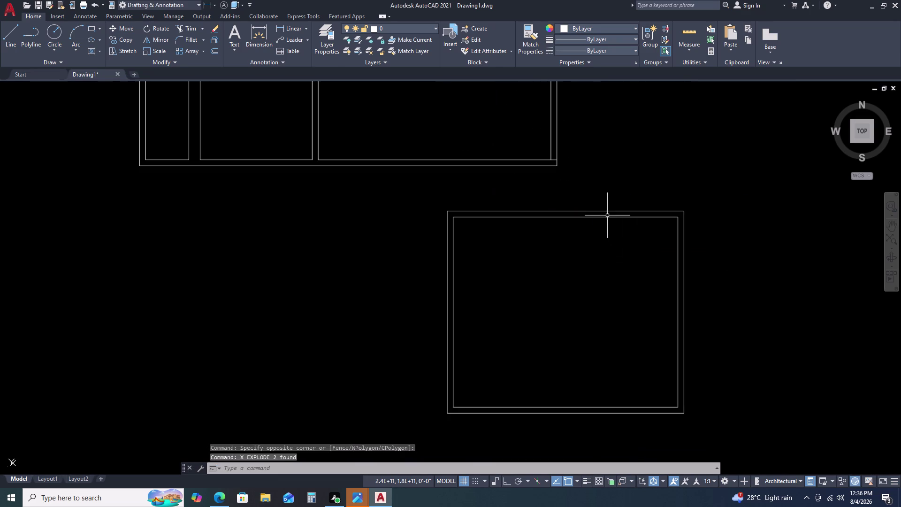
Delete the outer top wall line and join the remaining lines into polylines.
click(601, 211)
key(Delete)
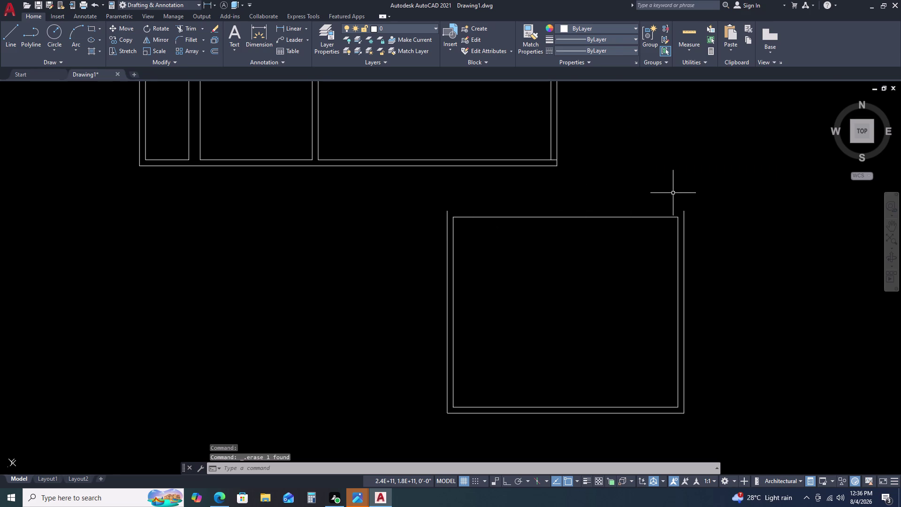
scroll(down, 3)
click(697, 198)
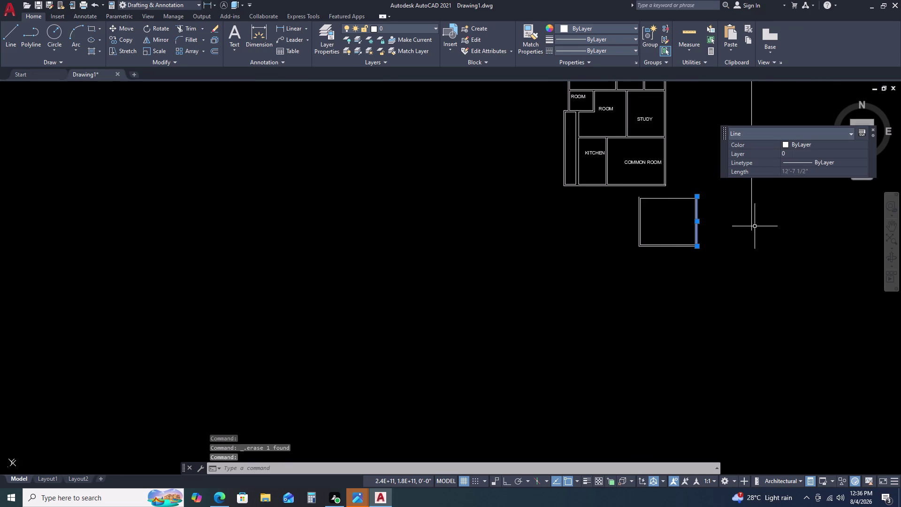
key(Escape)
click(722, 191)
click(624, 264)
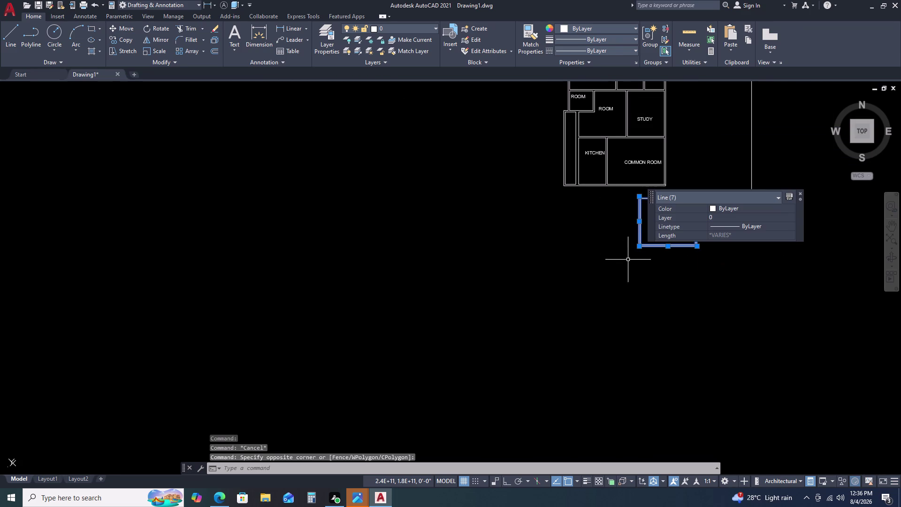
key(j)
key(space)
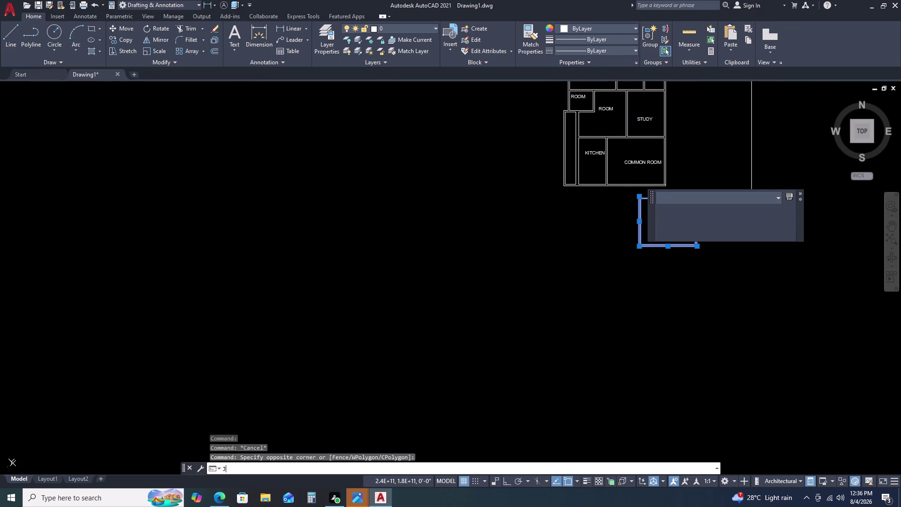
Explode the inner wall outline into separate lines.
click(703, 202)
click(690, 214)
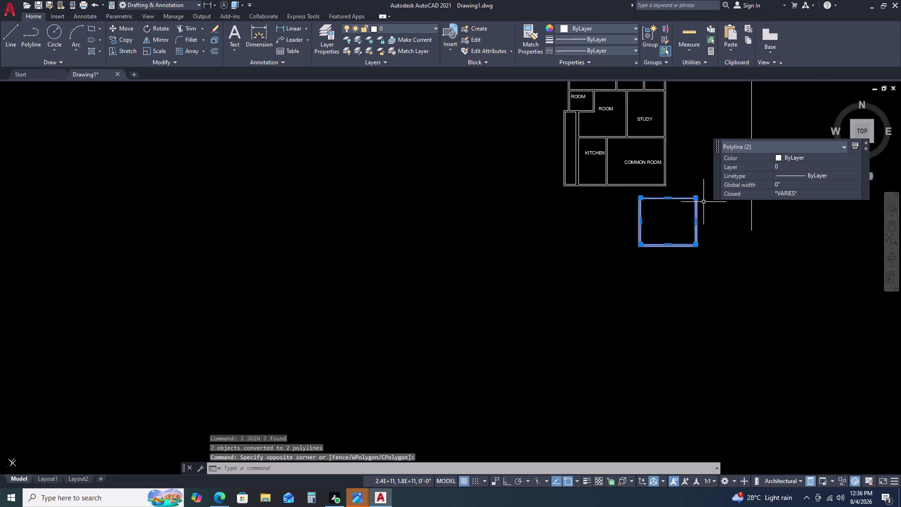
scroll(up, 3)
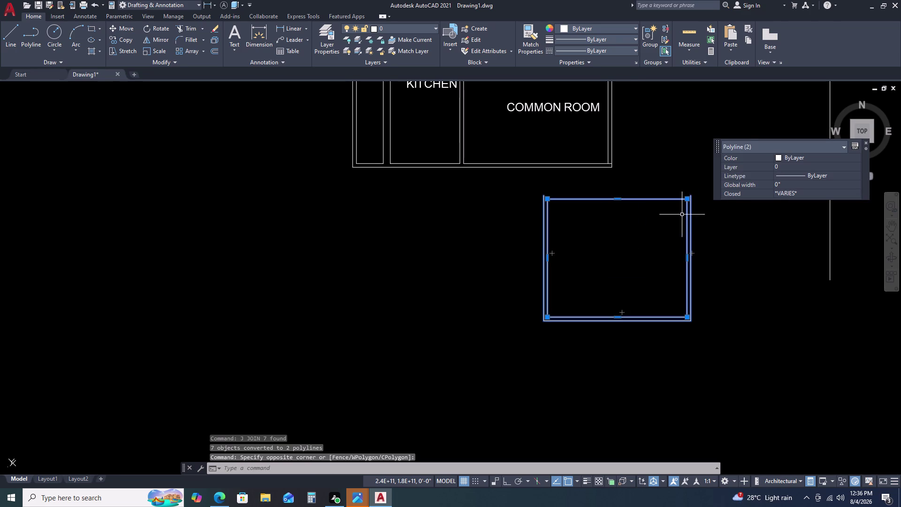
key(Escape)
click(630, 200)
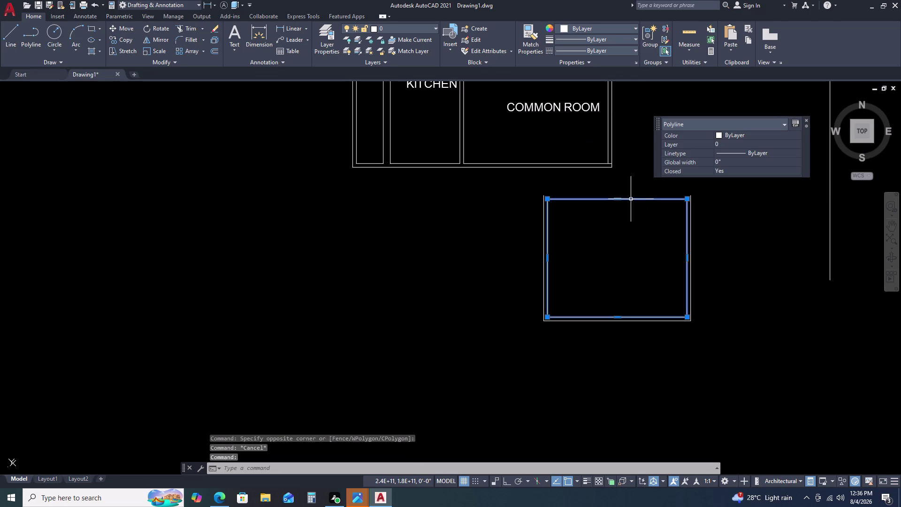
key(x)
key(space)
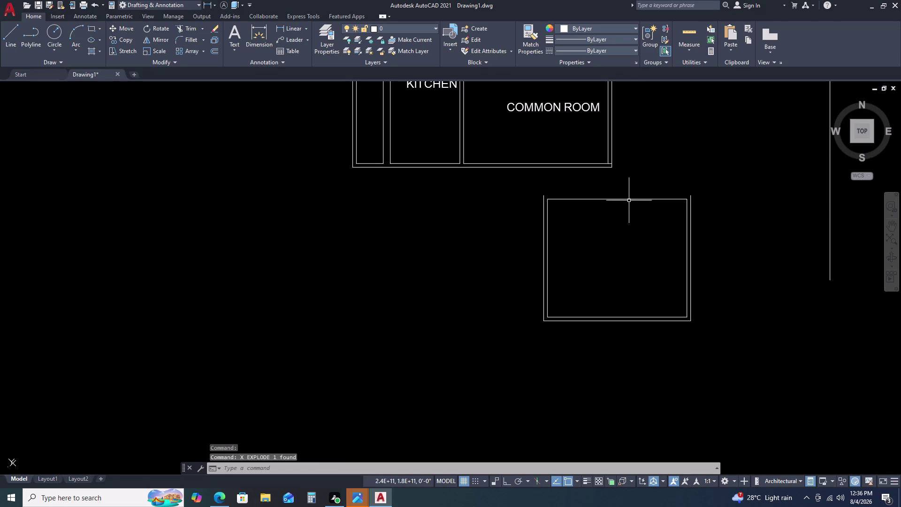
Delete the inner top wall line and join the remaining inner lines.
click(629, 199)
key(Delete)
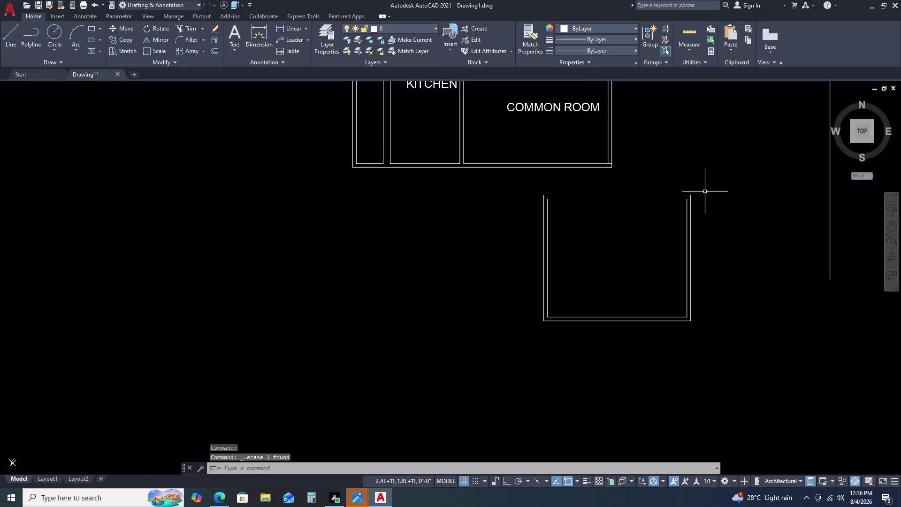
click(706, 191)
drag(527, 343, 524, 338)
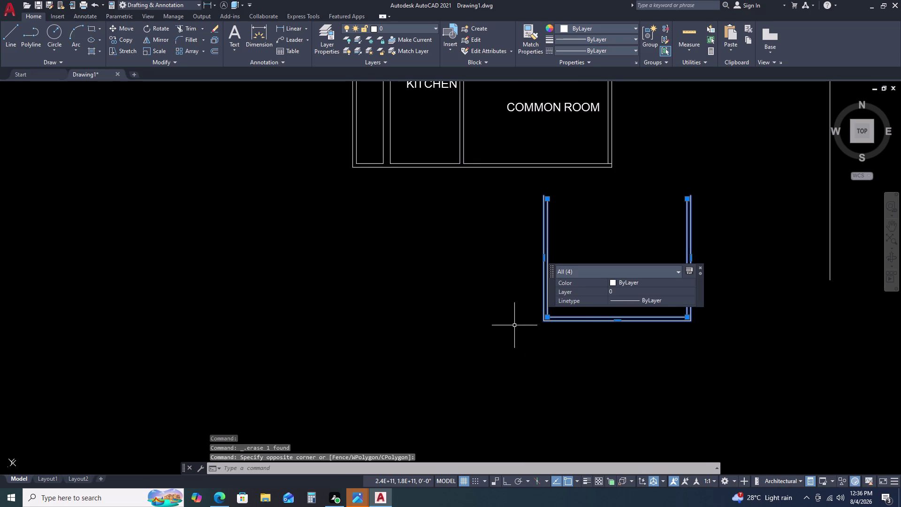
key(j)
key(space)
Select the open-topped double wall and start the Move command.
drag(698, 206, 693, 208)
click(674, 215)
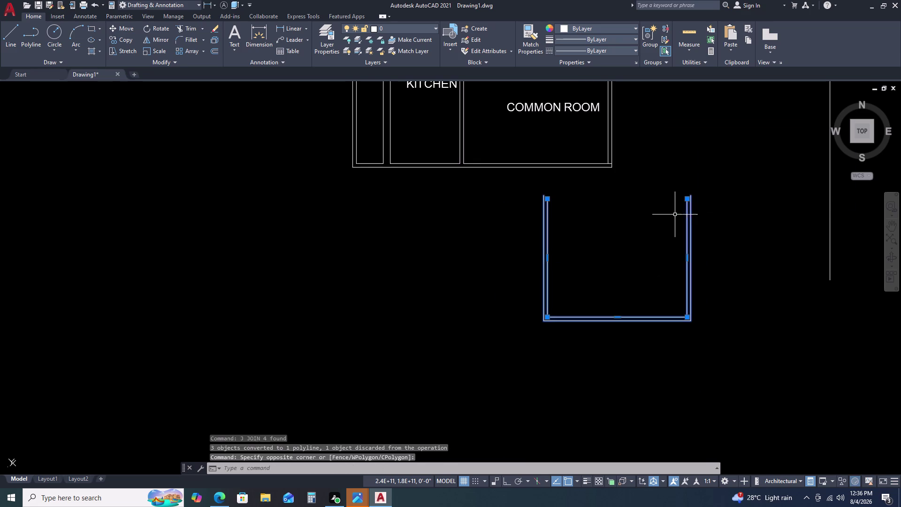
key(m)
key(space)
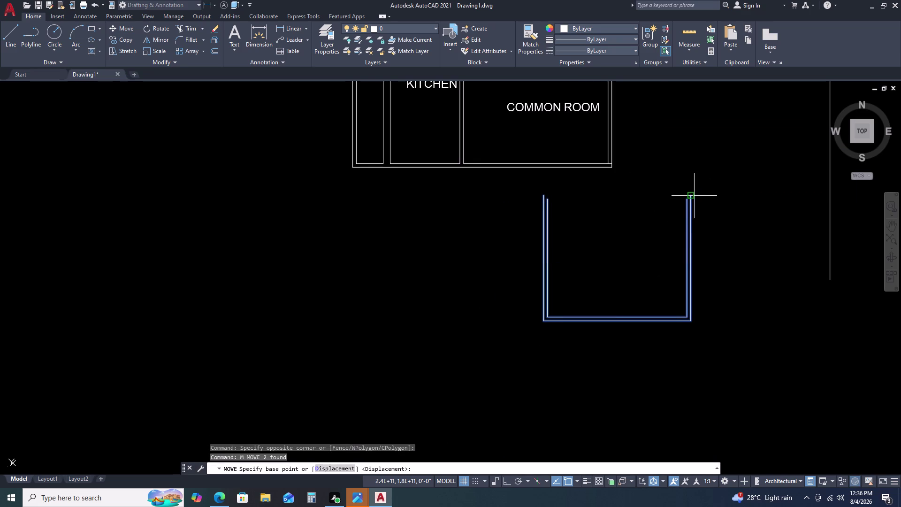
Move the room so its outer wall's top corner lands on the main wall.
click(693, 195)
scroll(up, 3)
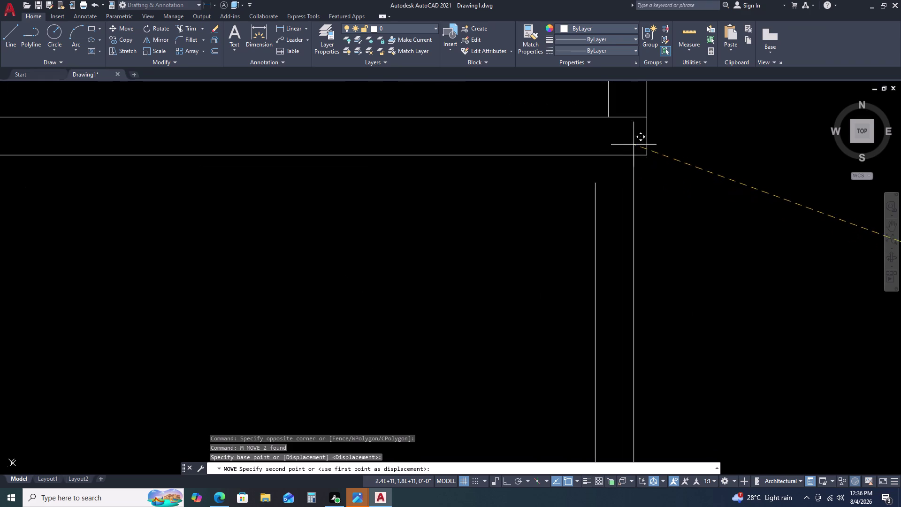
click(642, 119)
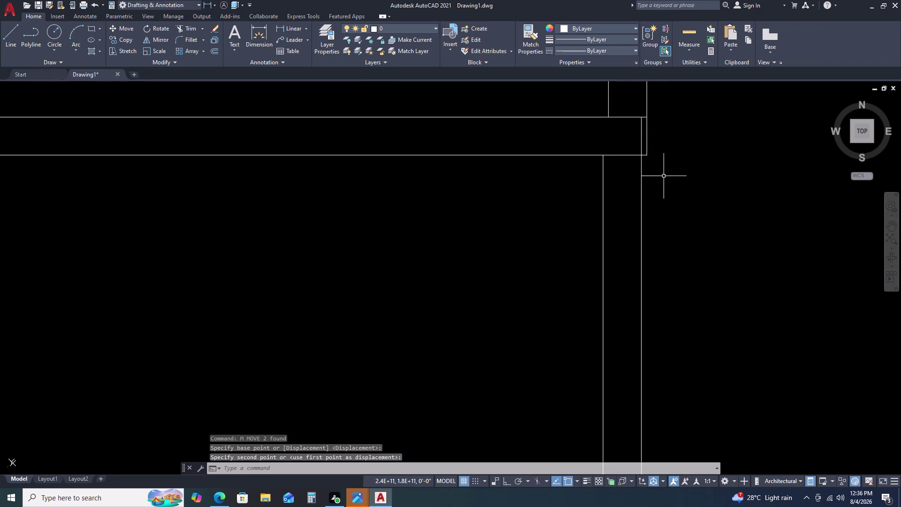
scroll(down, 3)
Reselect both room wall outlines and snap them up onto the main wall.
drag(674, 215, 667, 215)
click(607, 243)
key(m)
key(space)
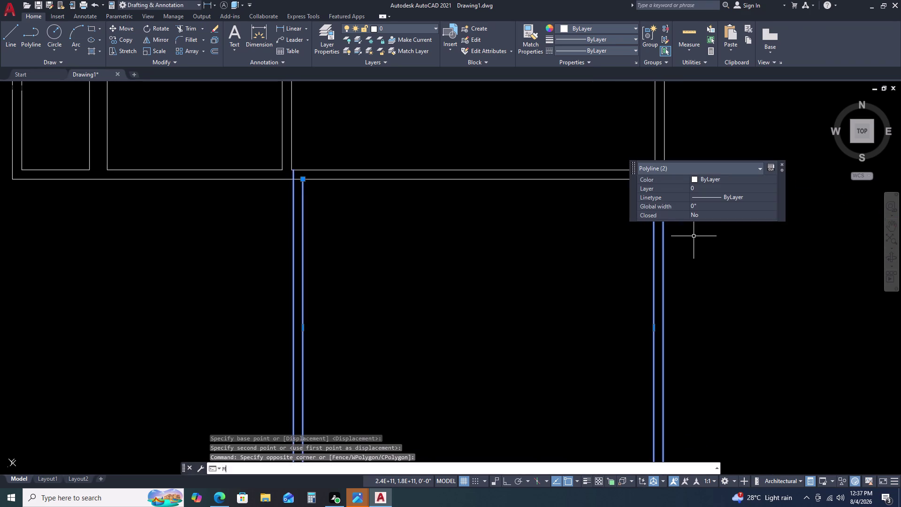
scroll(up, 3)
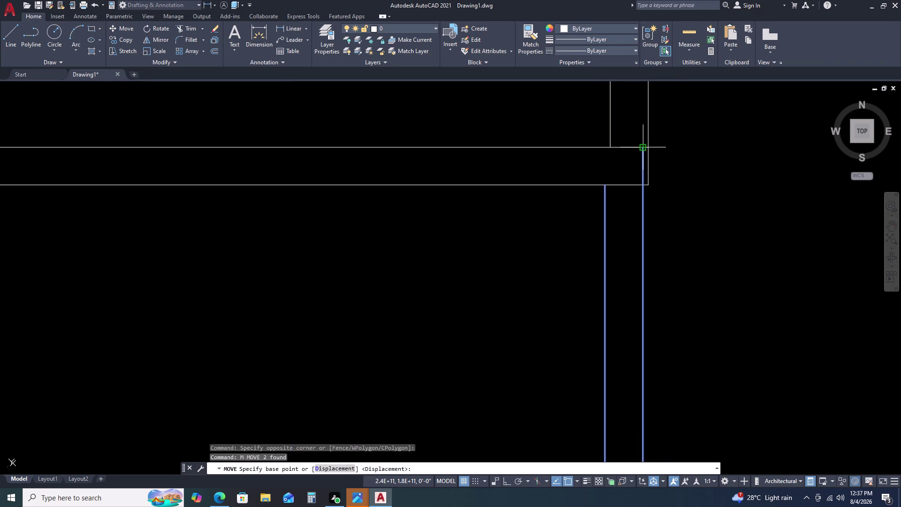
click(643, 147)
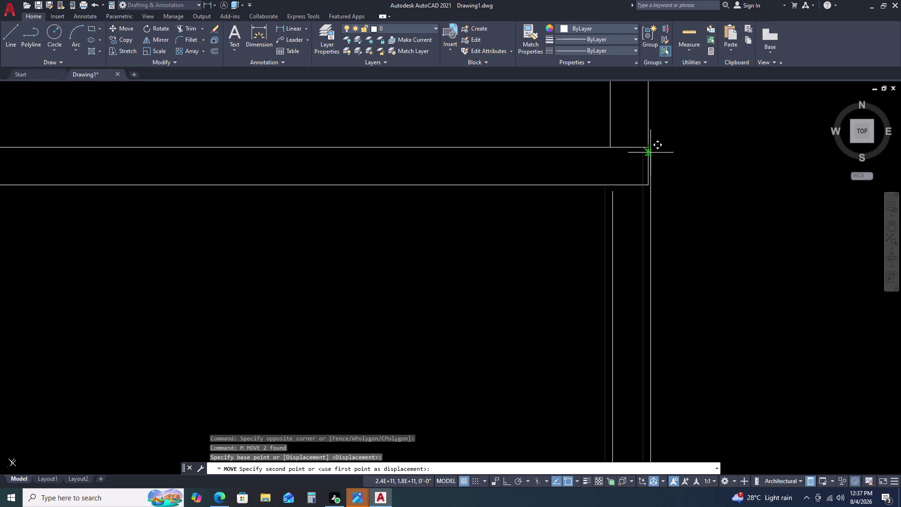
click(647, 149)
scroll(down, 3)
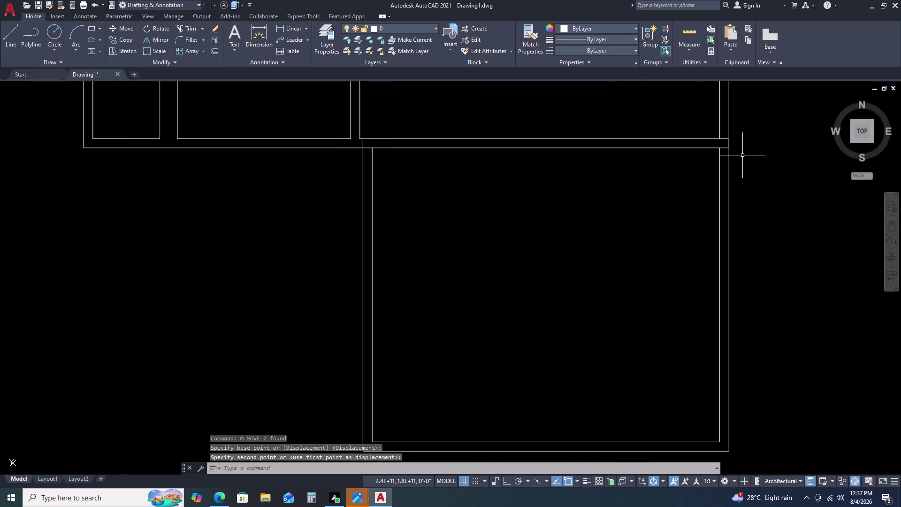
scroll(down, 3)
scroll(up, 3)
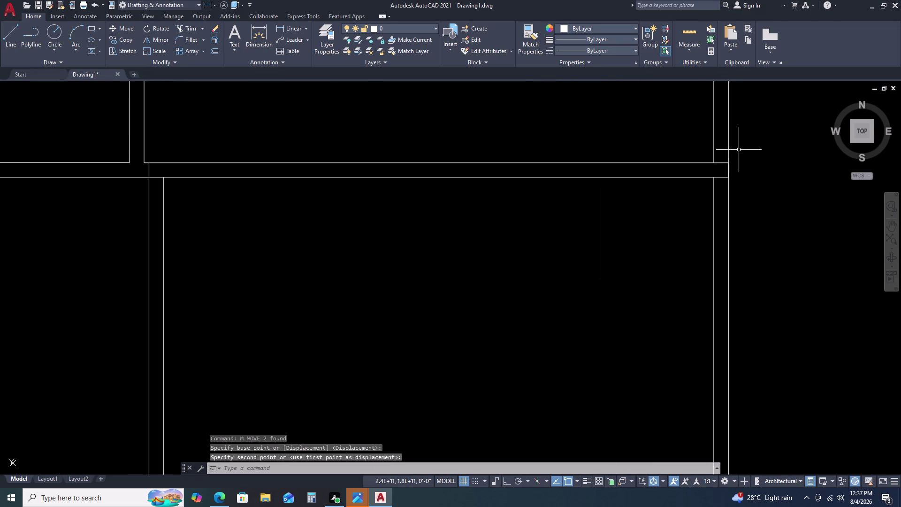
Trim the overlapping wall segment at the corner with a fence.
key(t)
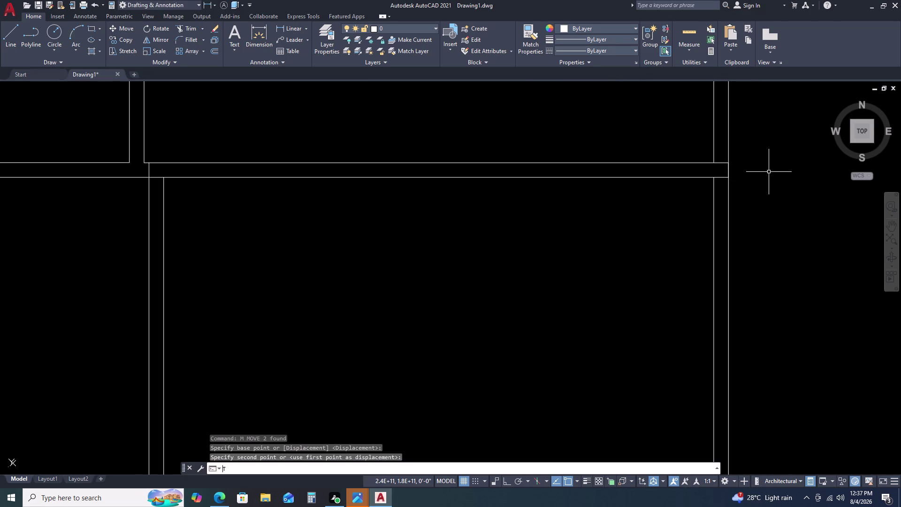
key(r)
key(space)
click(720, 178)
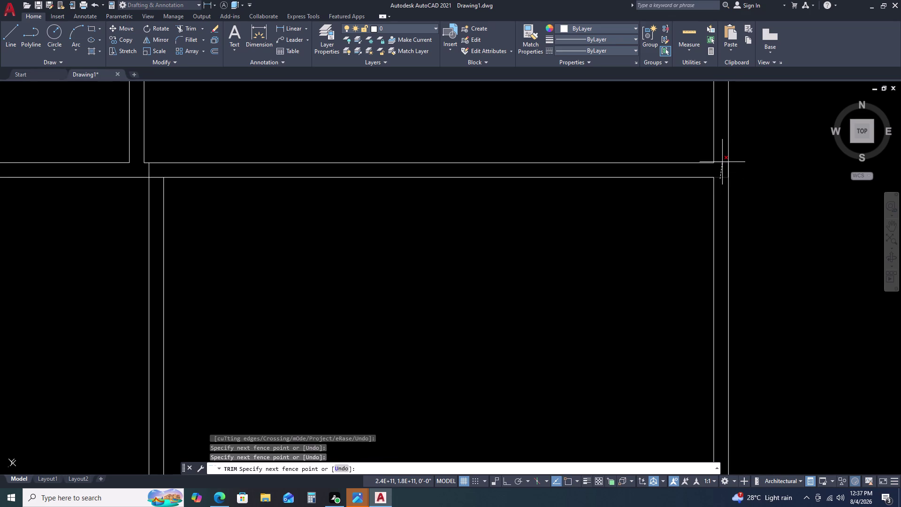
click(722, 160)
scroll(down, 3)
scroll(up, 3)
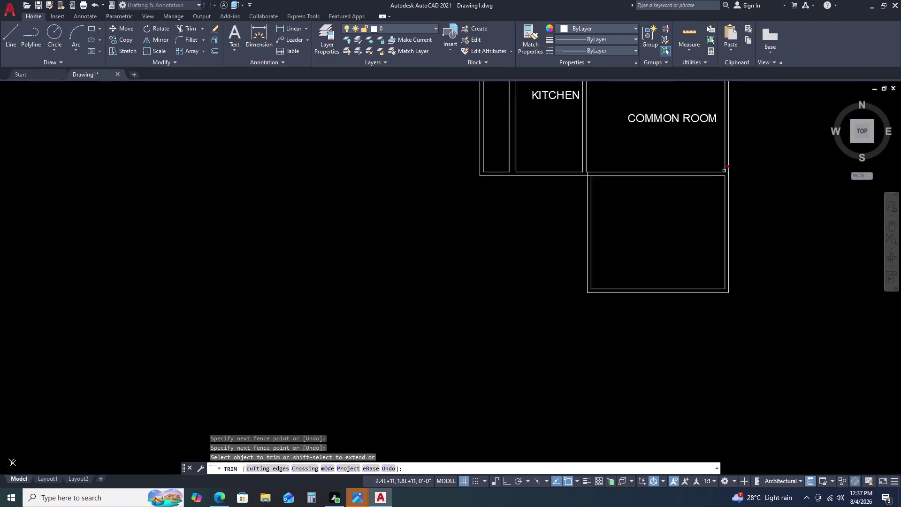
key(Escape)
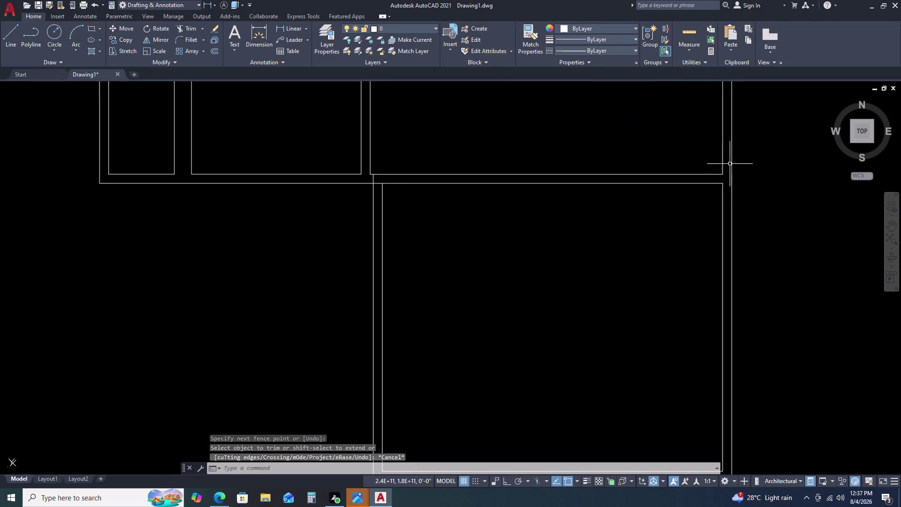
click(733, 156)
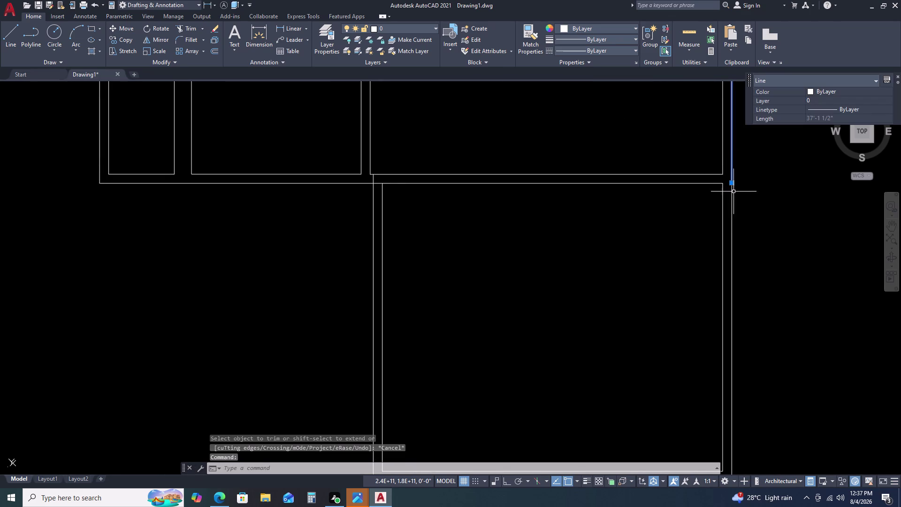
key(Escape)
scroll(down, 3)
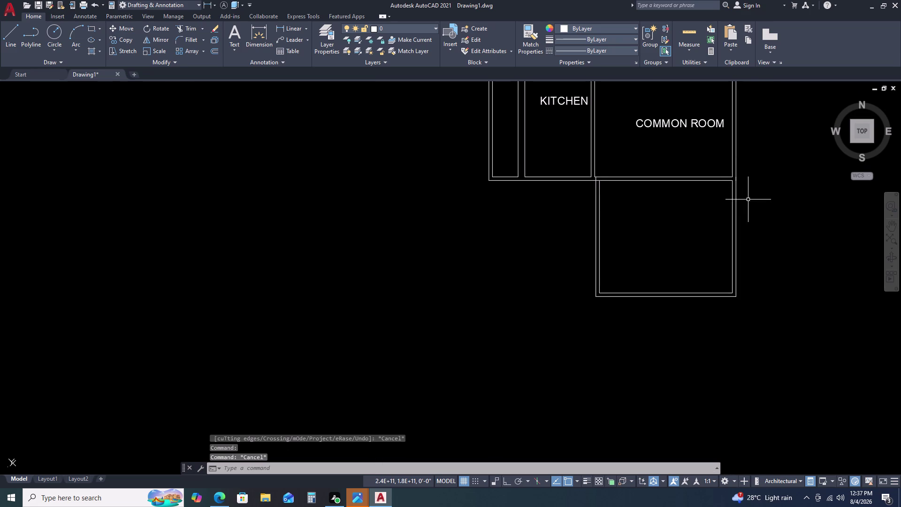
middle_drag(750, 197, 727, 190)
middle_click(680, 189)
scroll(down, 3)
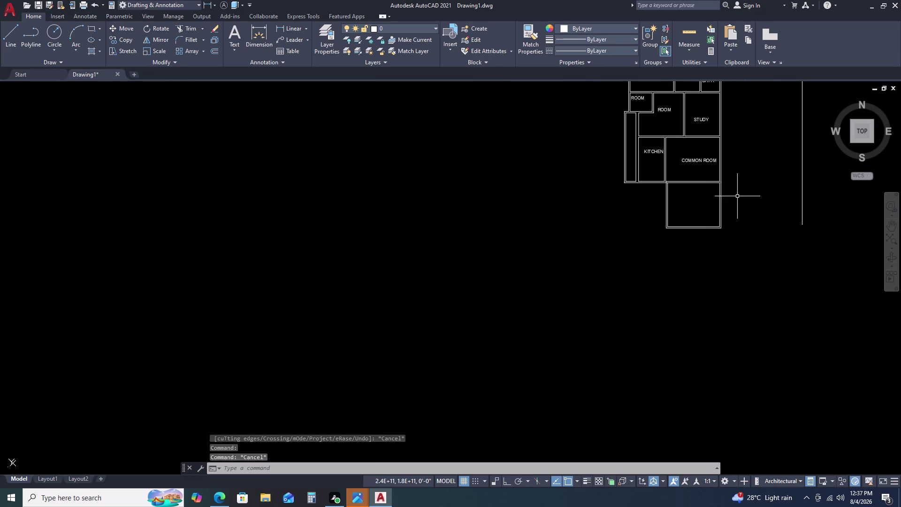
scroll(up, 3)
scroll(up, 3)
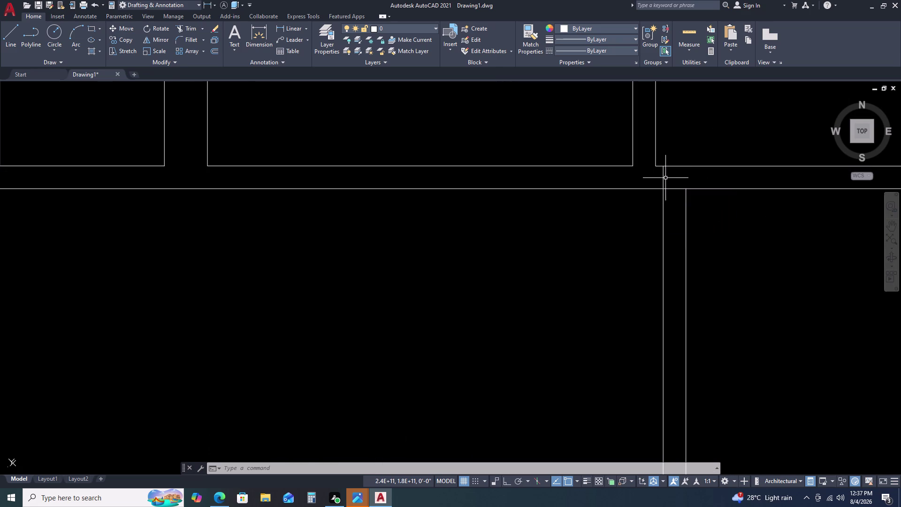
scroll(down, 3)
middle_drag(685, 186, 603, 216)
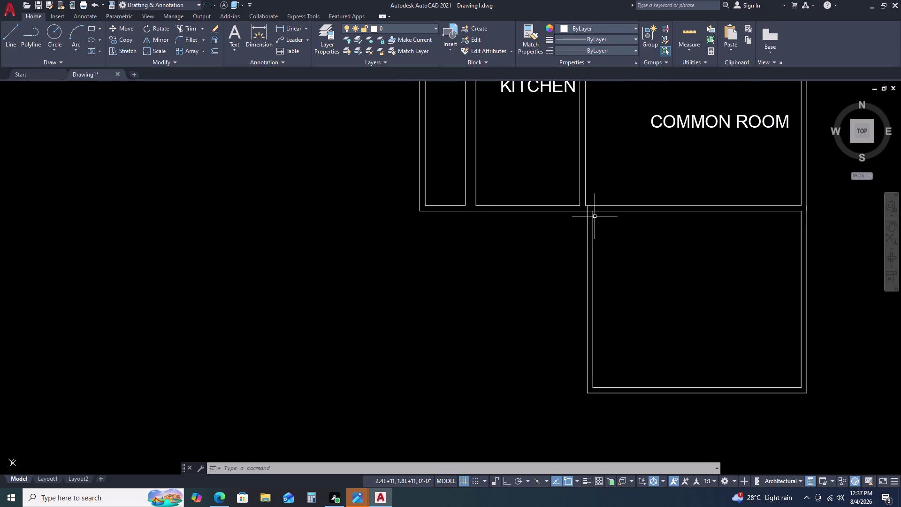
middle_click(594, 216)
scroll(down, 3)
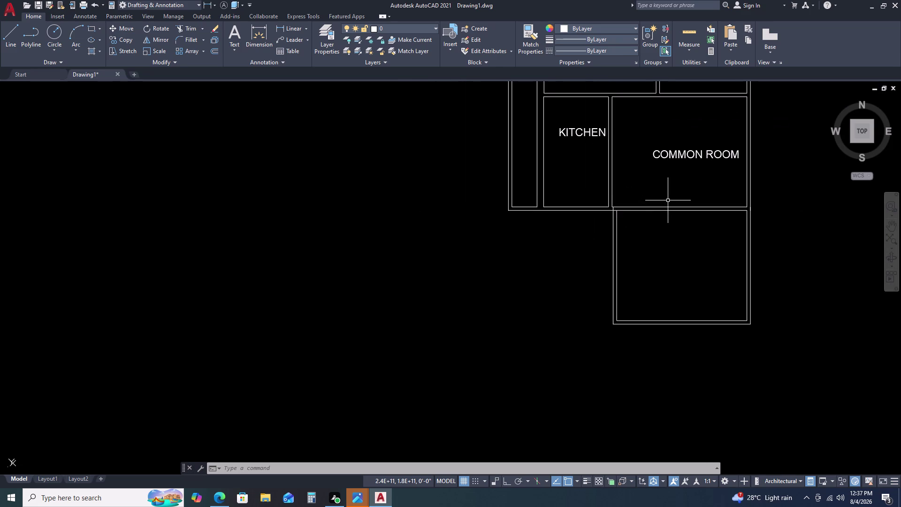
middle_drag(669, 202, 609, 250)
scroll(down, 3)
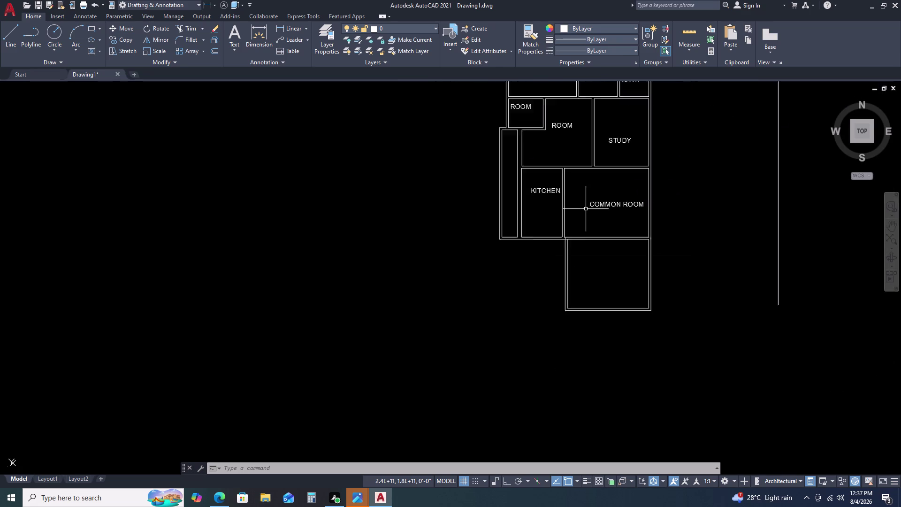
scroll(down, 3)
scroll(up, 3)
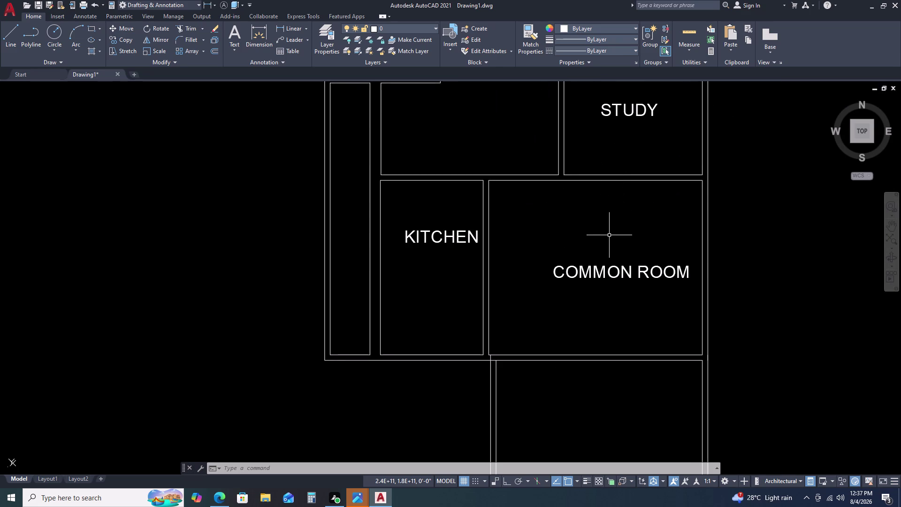
scroll(down, 3)
click(688, 51)
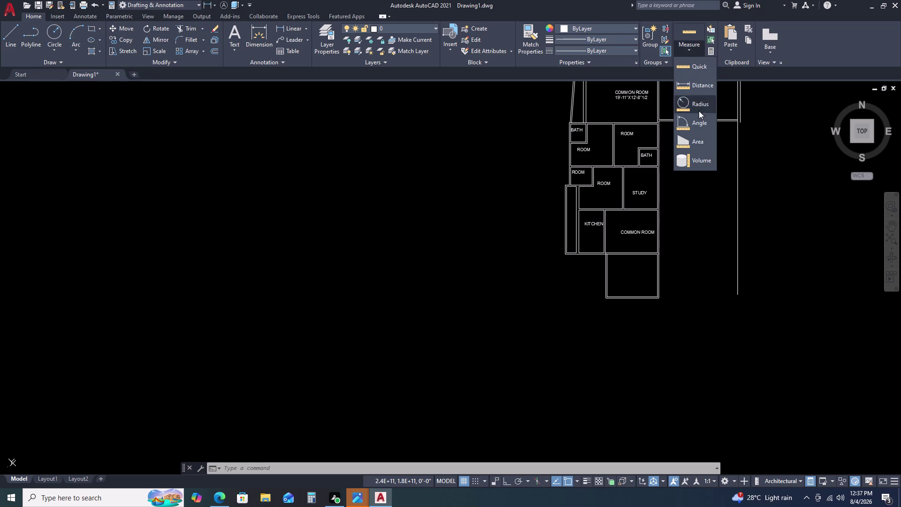
click(700, 67)
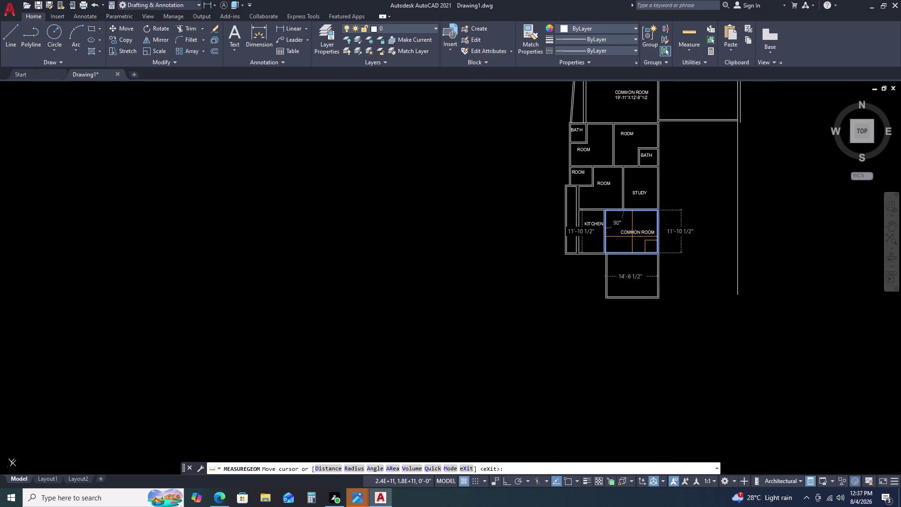
scroll(down, 3)
scroll(up, 3)
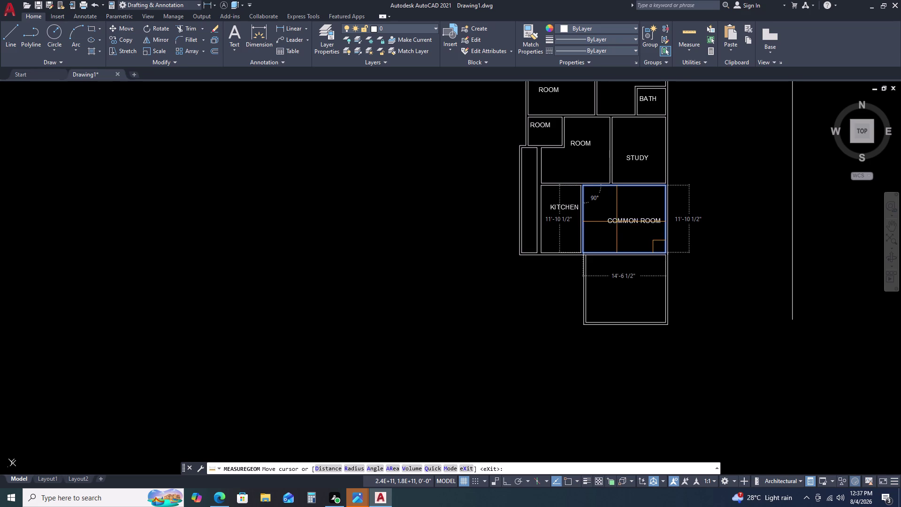
scroll(down, 3)
scroll(up, 3)
scroll(up, 3)
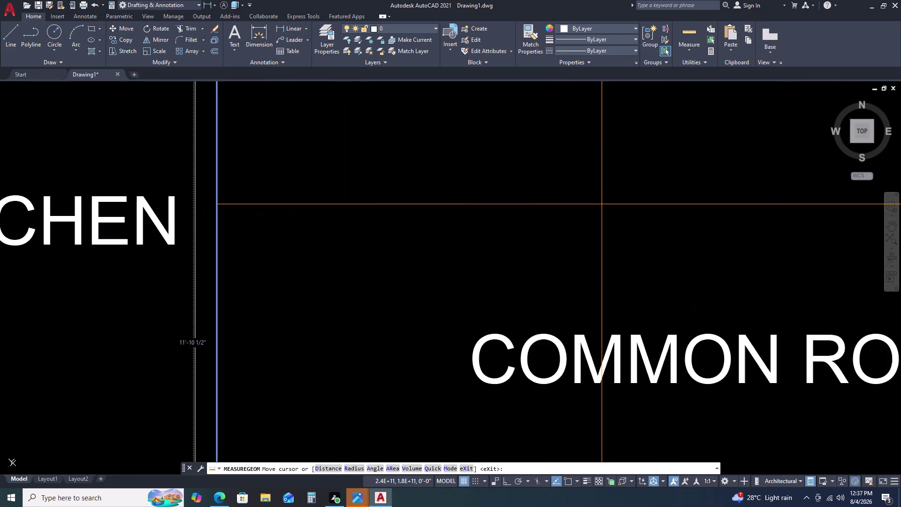
scroll(down, 3)
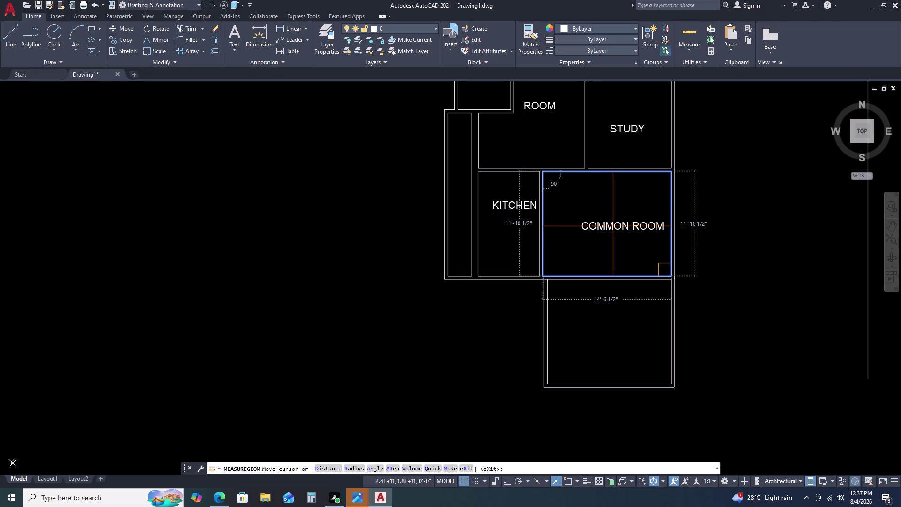
key(Escape)
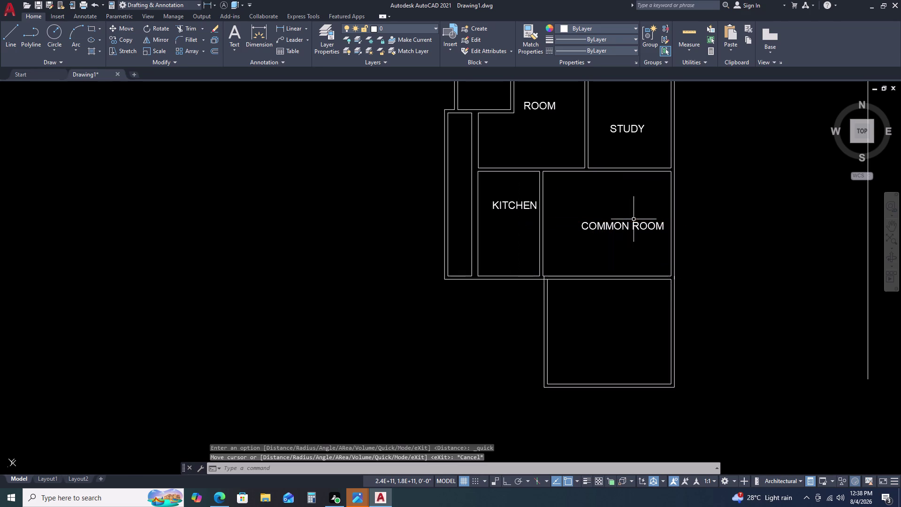
key(space)
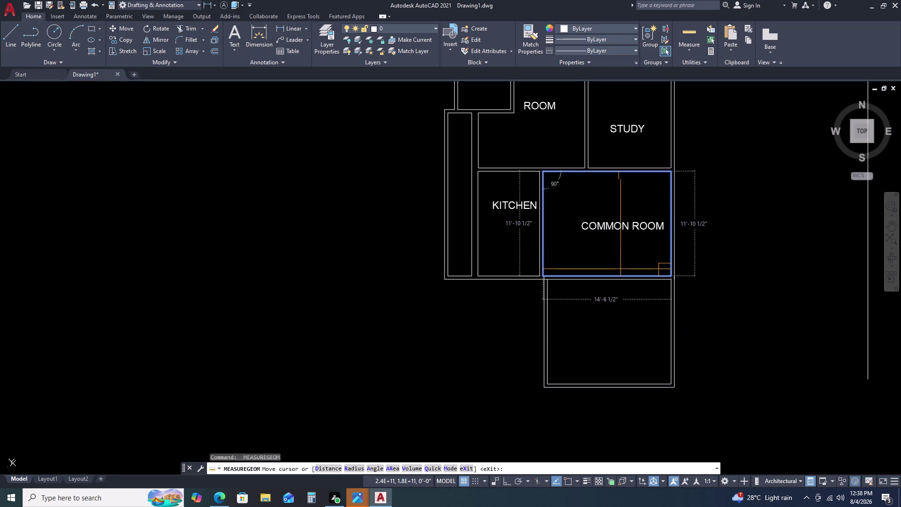
key(Escape)
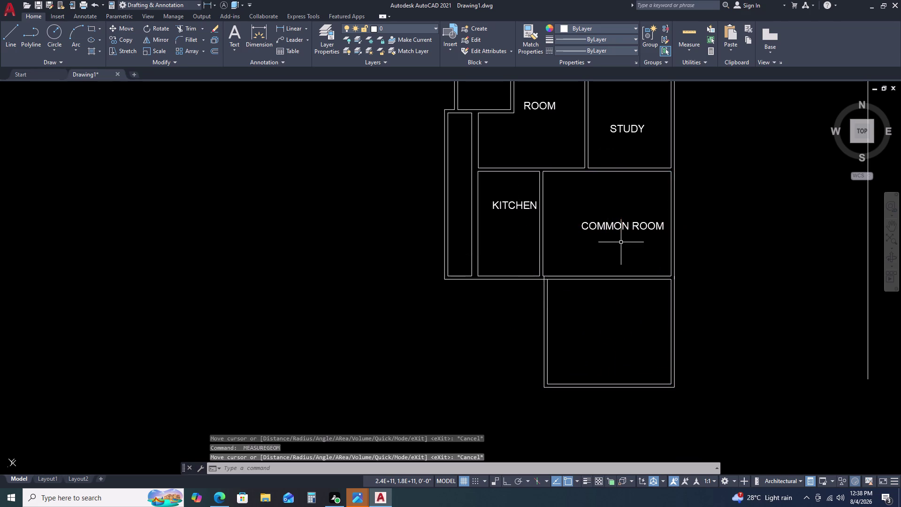
scroll(down, 3)
scroll(up, 3)
Window-select and delete the double-line room below the common room.
click(693, 309)
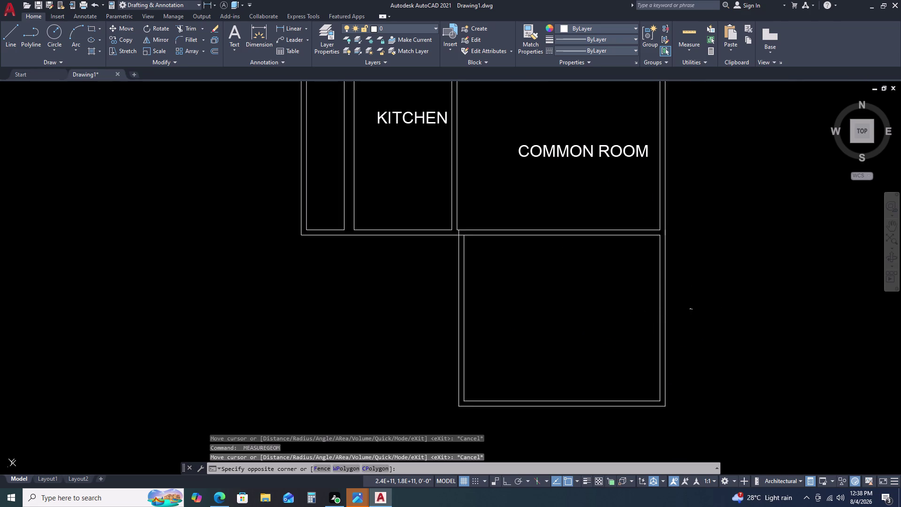
click(438, 346)
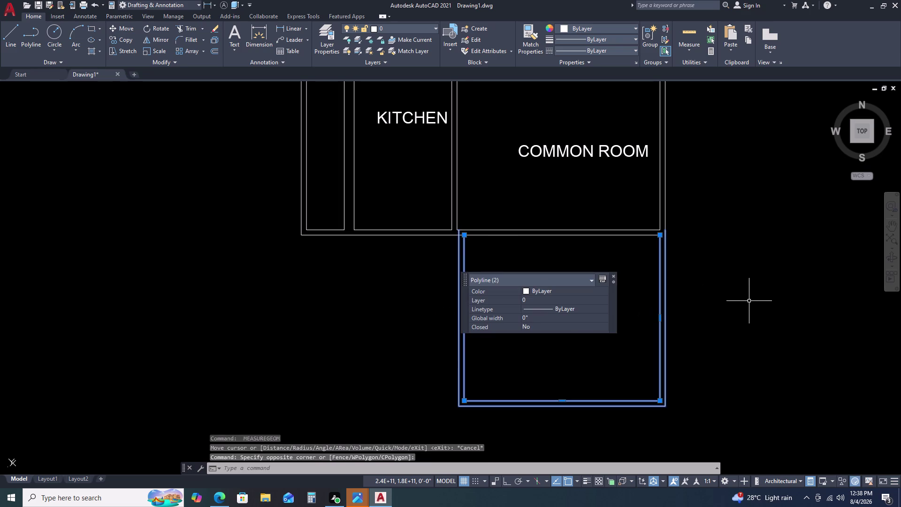
key(Delete)
Start a rectangle using the RECTANG Dimensions option.
key(t)
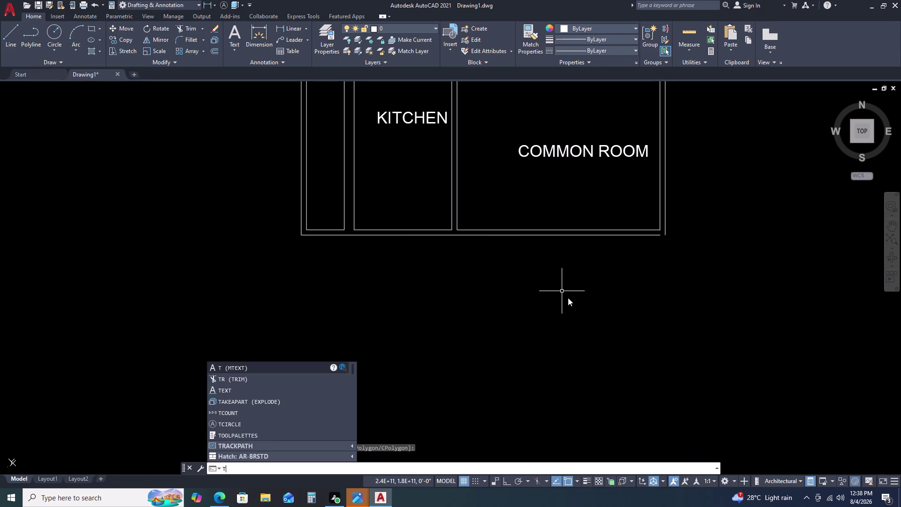
key(BackSpace)
key(r)
key(e)
key(c)
key(space)
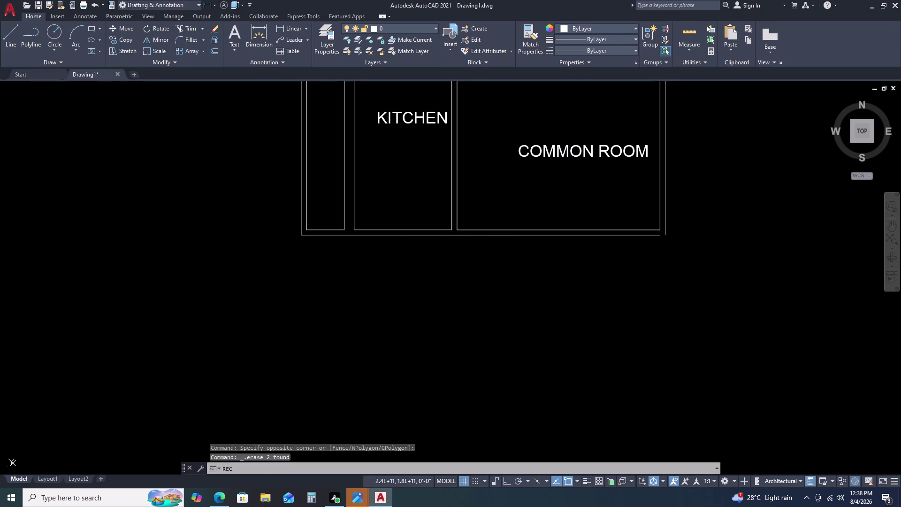
click(486, 291)
key(d)
key(space)
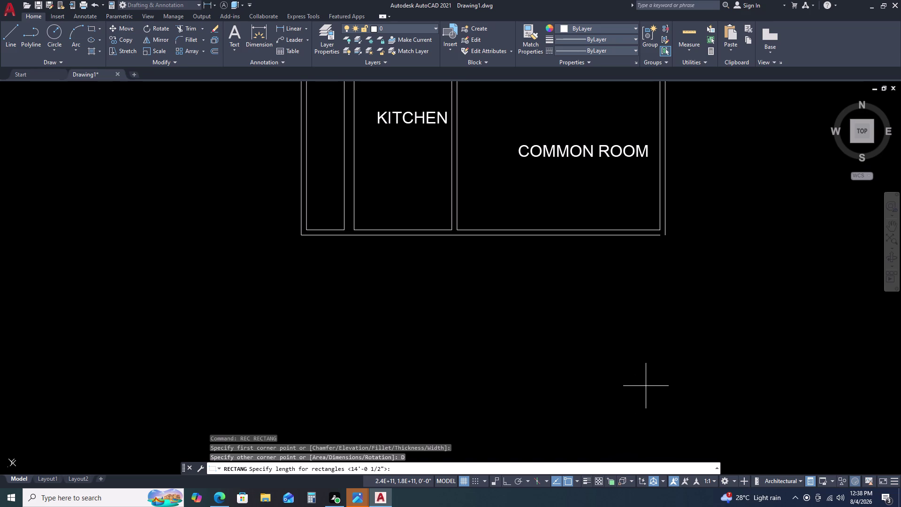
Make the rectangle 14'5" long by 11'10.5" wide, placed below the common room.
text(14')
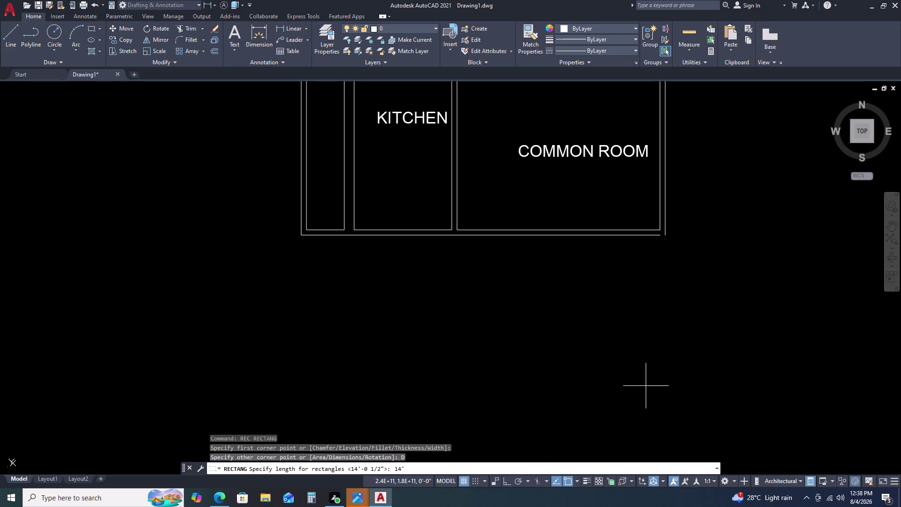
key(5)
key(Return)
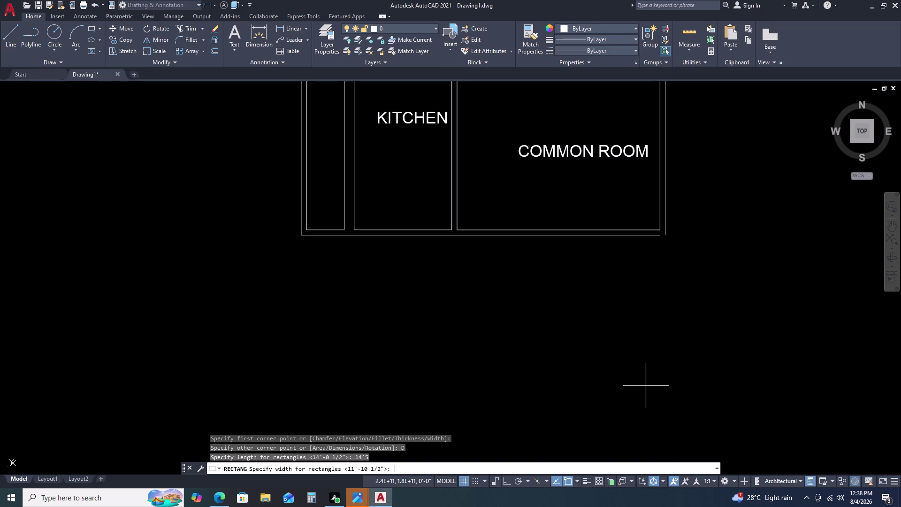
text(11)
key(apostrophe)
text(10.)
text(5)
key(Return)
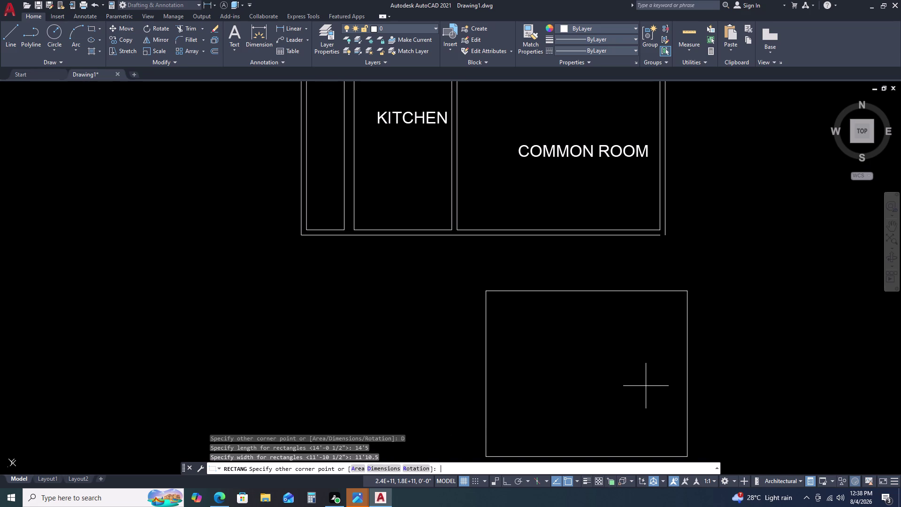
click(647, 382)
scroll(down, 3)
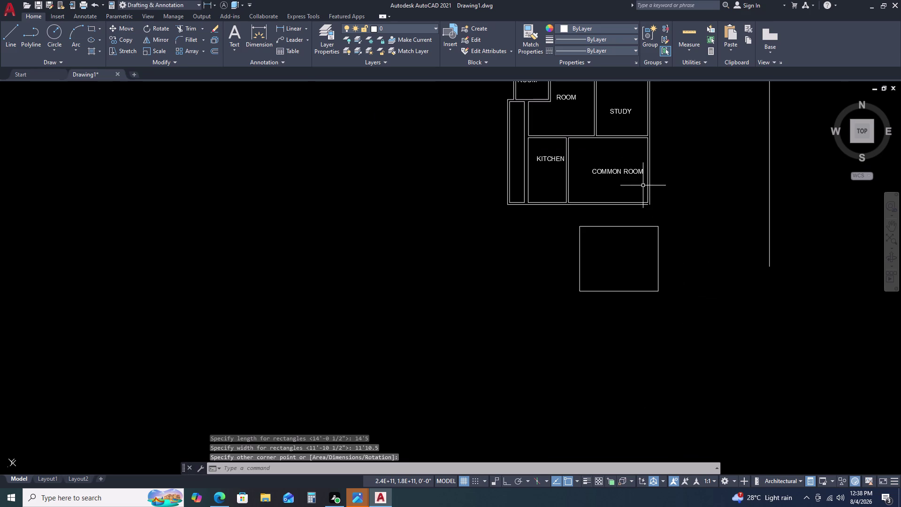
scroll(up, 3)
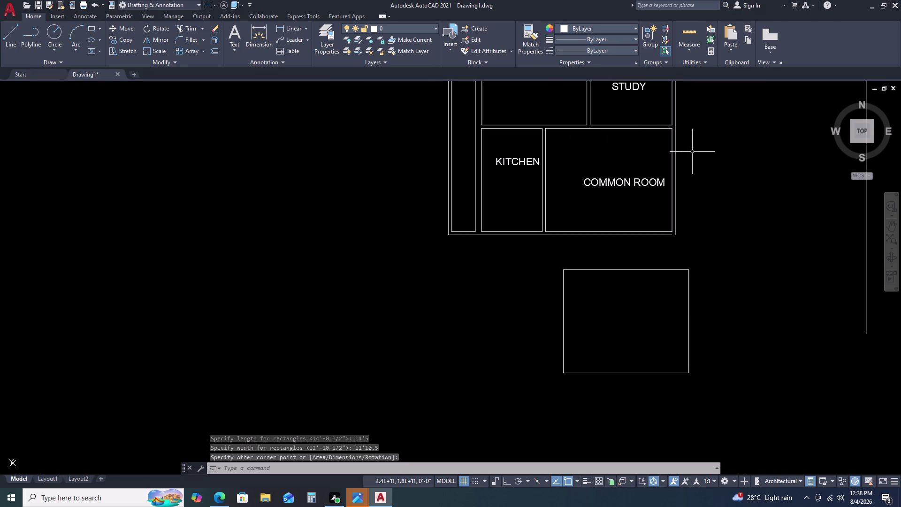
scroll(down, 3)
scroll(down, 3)
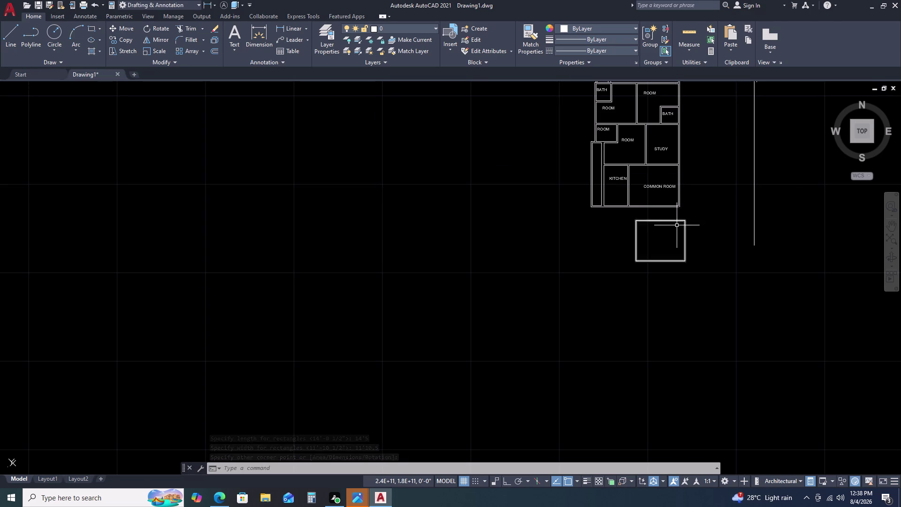
click(680, 219)
click(668, 233)
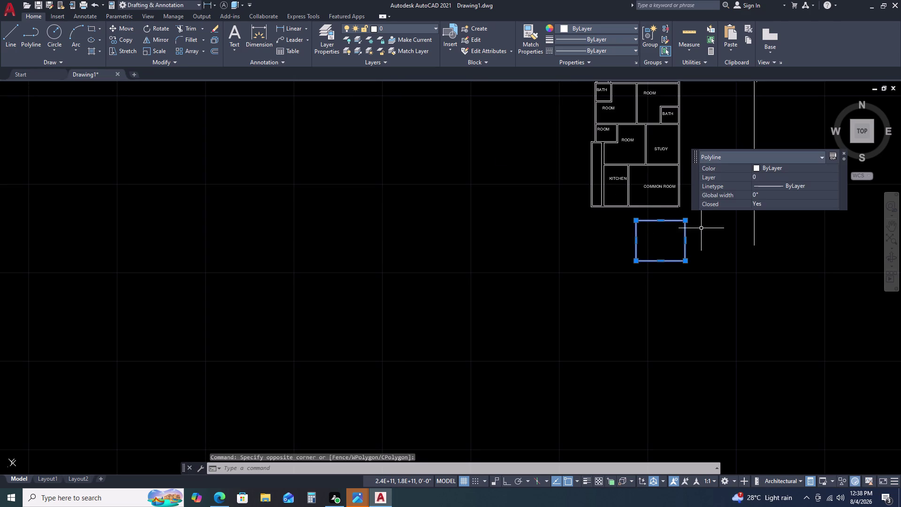
key(m)
key(space)
click(686, 218)
scroll(up, 3)
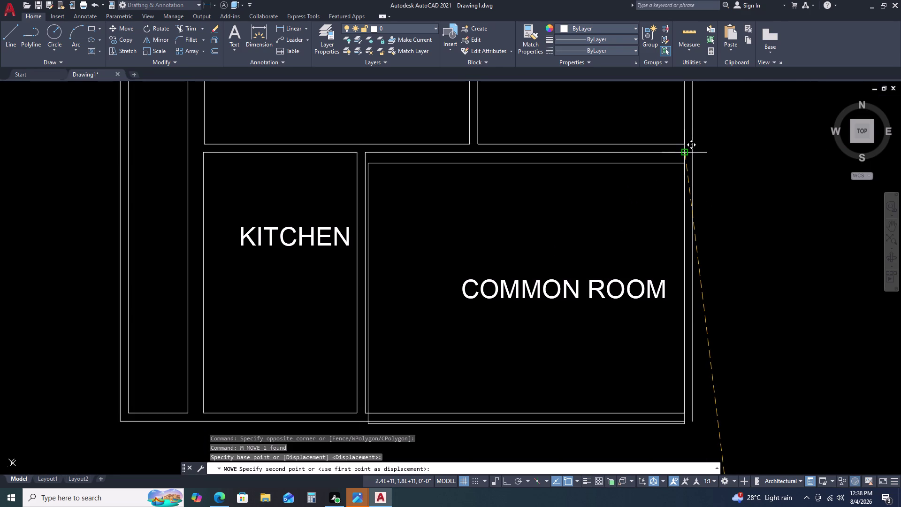
key(Escape)
scroll(down, 3)
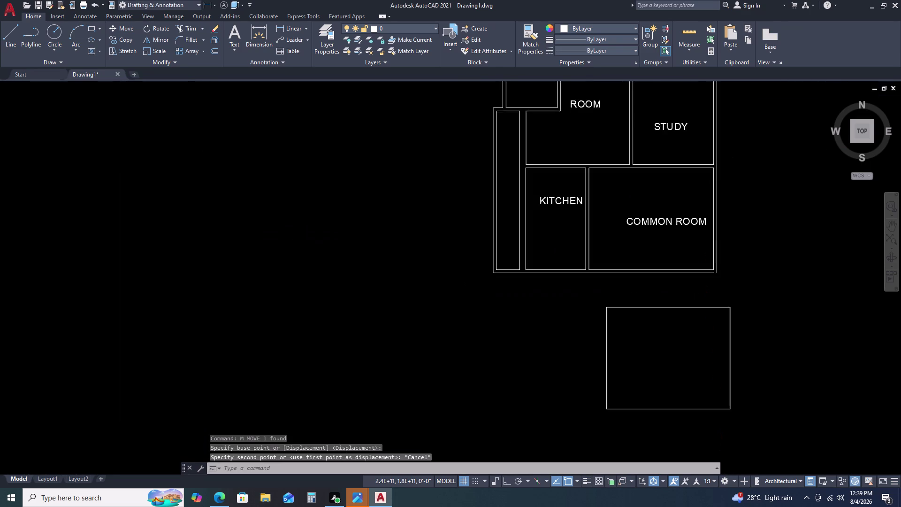
click(738, 255)
click(722, 279)
key(m)
key(space)
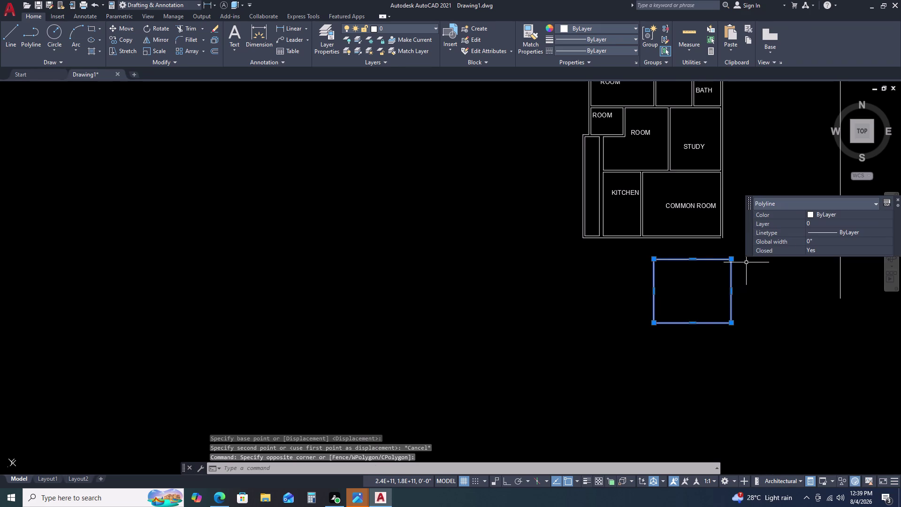
drag(730, 256, 731, 243)
scroll(up, 3)
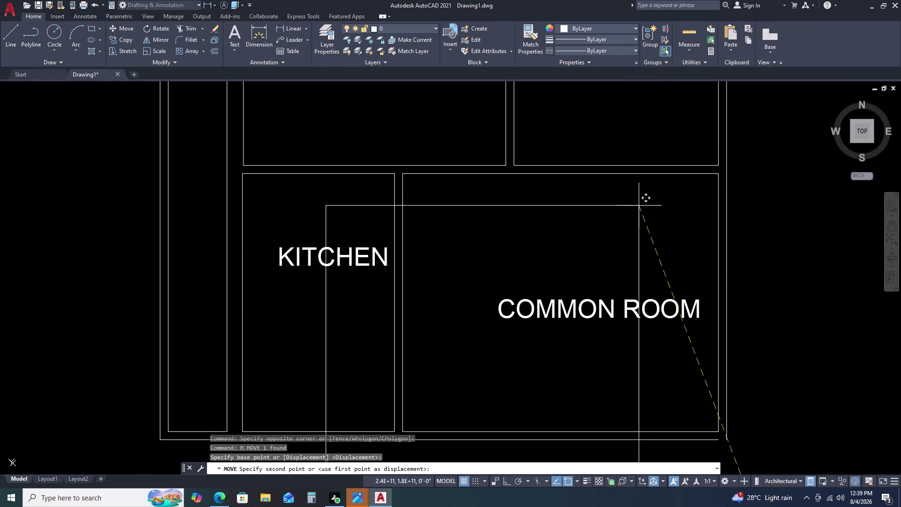
key(Escape)
scroll(down, 3)
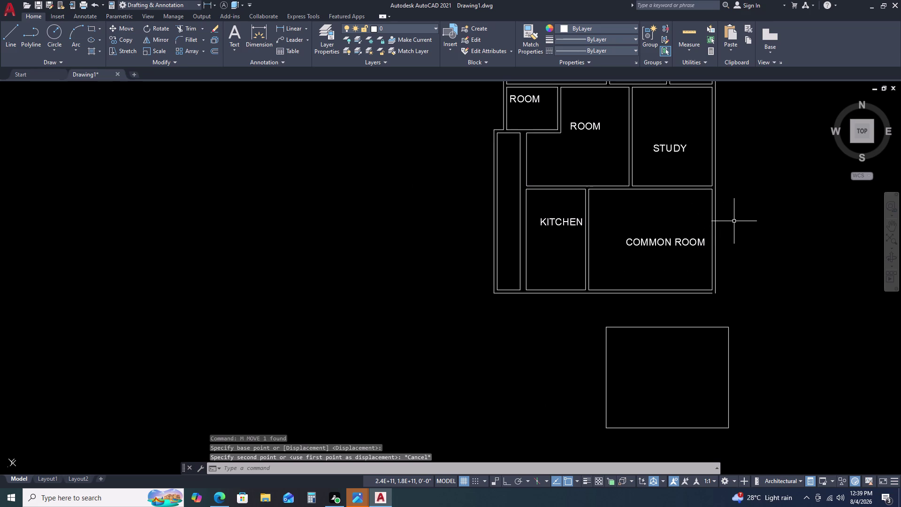
Undo the rectangle, deletion, trim, move, explode and join edits with repeated Ctrl+Z.
key(ctrl+z)
key(ctrl+z)
key(ctrl+z)
key(ctrl+z)
key(ctrl+z)
key(ctrl+z)
key(ctrl+z)
key(ctrl+z)
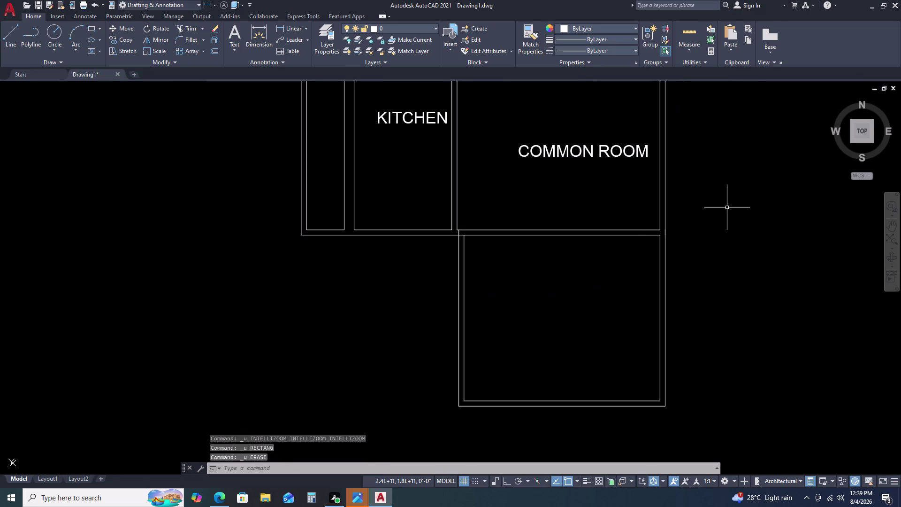
key(ctrl+z)
key(ctrl+z)
key(ctrl+z)
key(ctrl+z)
key(ctrl+z)
key(ctrl+z)
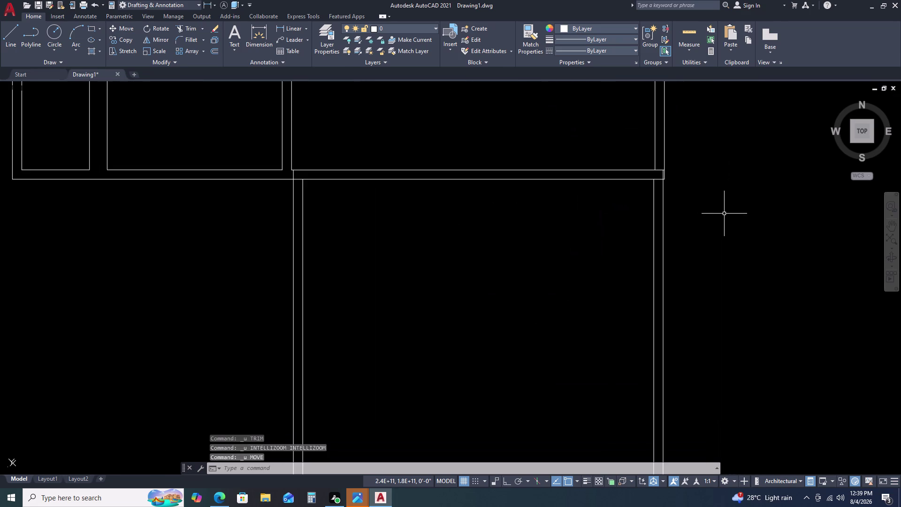
key(ctrl+z)
key(ctrl+z)
key(ctrl+z)
key(ctrl+z)
key(ctrl+z)
key(ctrl+z)
key(ctrl+z)
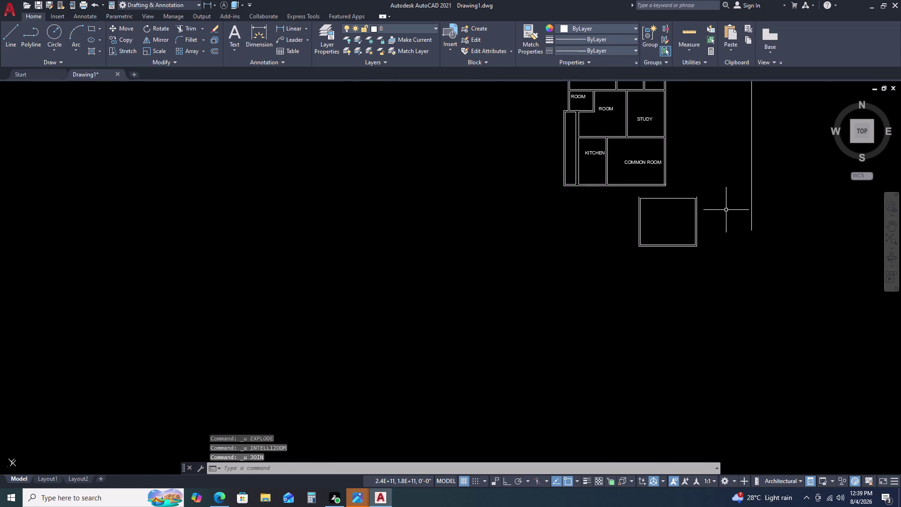
key(ctrl+z)
key(ctrl+z)
key(ctrl+z)
key(ctrl+z)
key(ctrl+z)
key(ctrl+z)
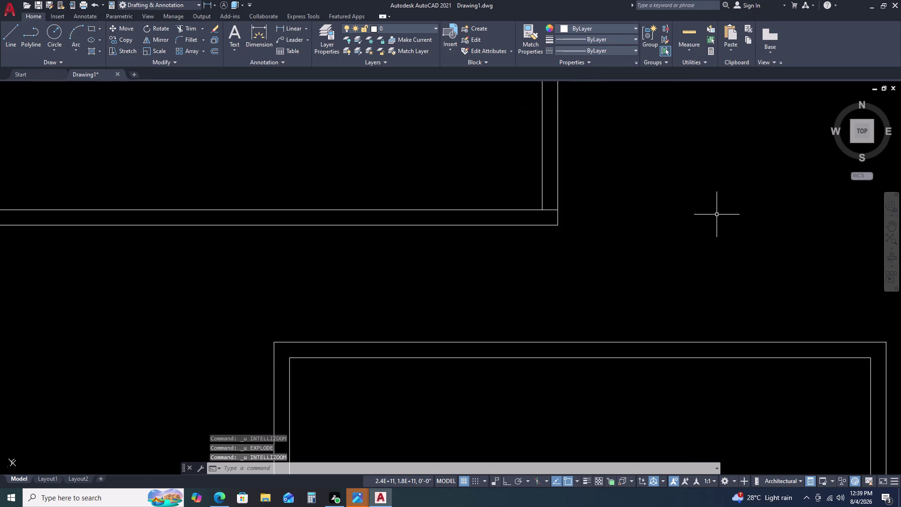
key(ctrl+z)
key(ctrl+z)
key(ctrl+z)
key(ctrl+z)
key(ctrl+z)
key(ctrl+z)
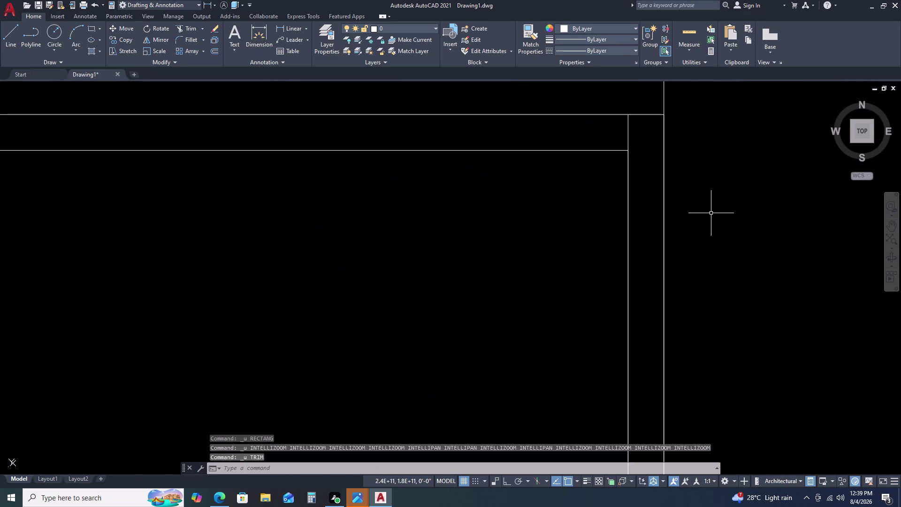
key(ctrl+z)
key(ctrl+z)
key(ctrl+z)
key(ctrl+z)
key(ctrl+z)
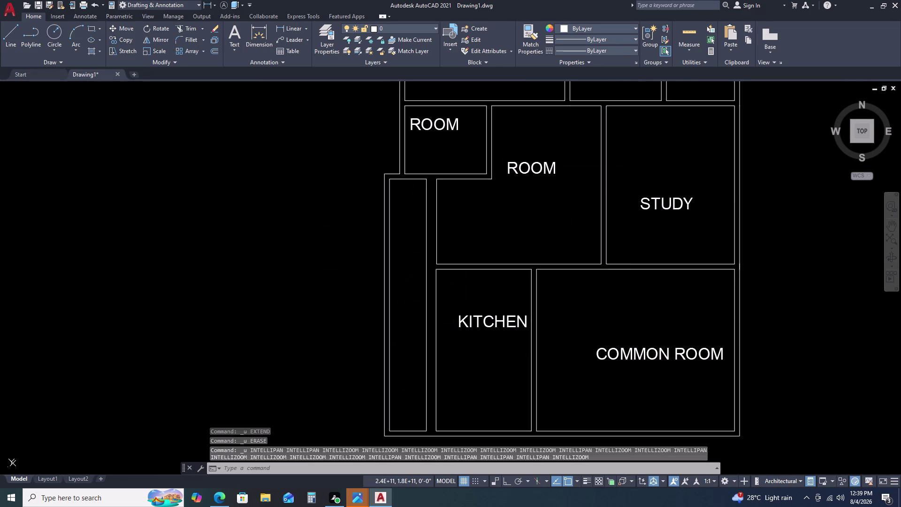
key(ctrl+z)
key(ctrl+z)
key(ctrl+z)
key(ctrl+z)
key(ctrl+z)
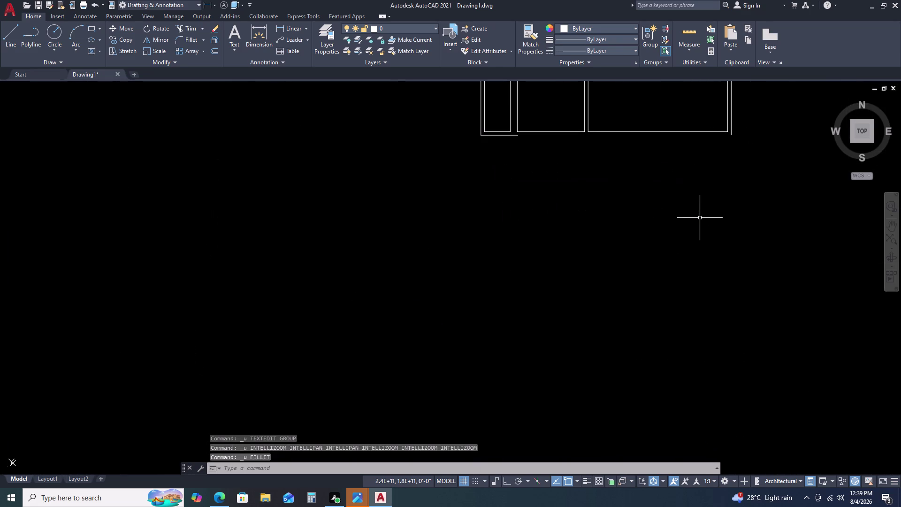
key(ctrl+z)
key(ctrl+z)
key(ctrl+z)
key(ctrl+z)
key(ctrl+z)
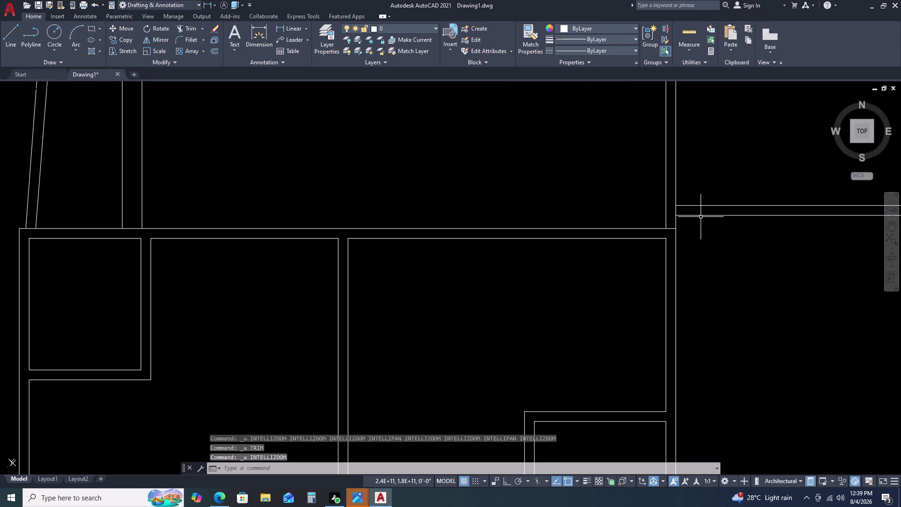
key(ctrl+z)
key(ctrl+z)
key(ctrl+z)
key(ctrl+z)
key(ctrl+z)
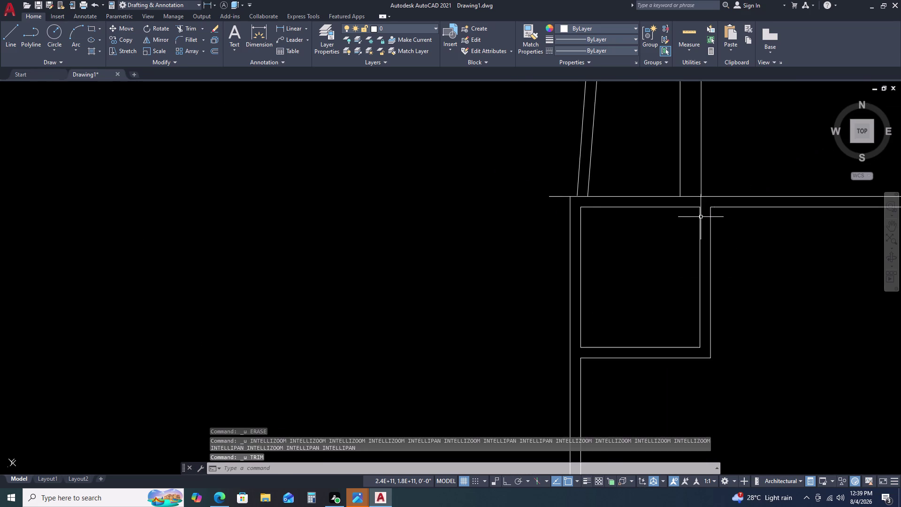
key(ctrl+z)
key(ctrl+z)
key(ctrl+z)
key(ctrl+z)
key(ctrl+z)
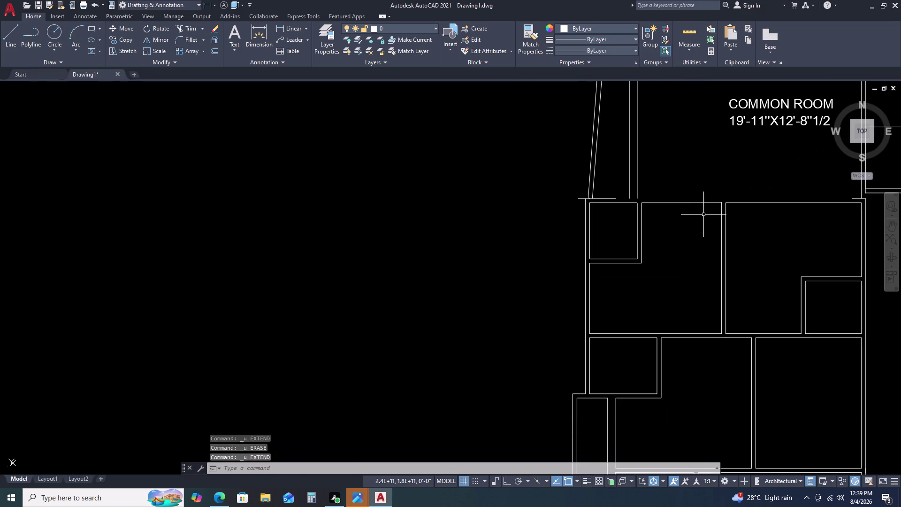
key(ctrl+z)
key(ctrl+z)
key(ctrl+z)
key(ctrl+z)
key(ctrl+z)
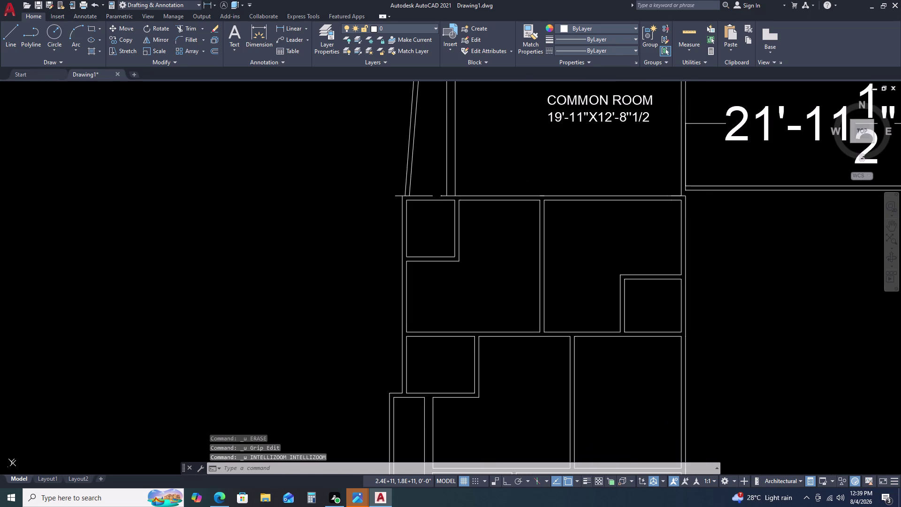
key(ctrl+z)
key(ctrl+z)
key(ctrl+z)
key(ctrl+z)
key(ctrl+z)
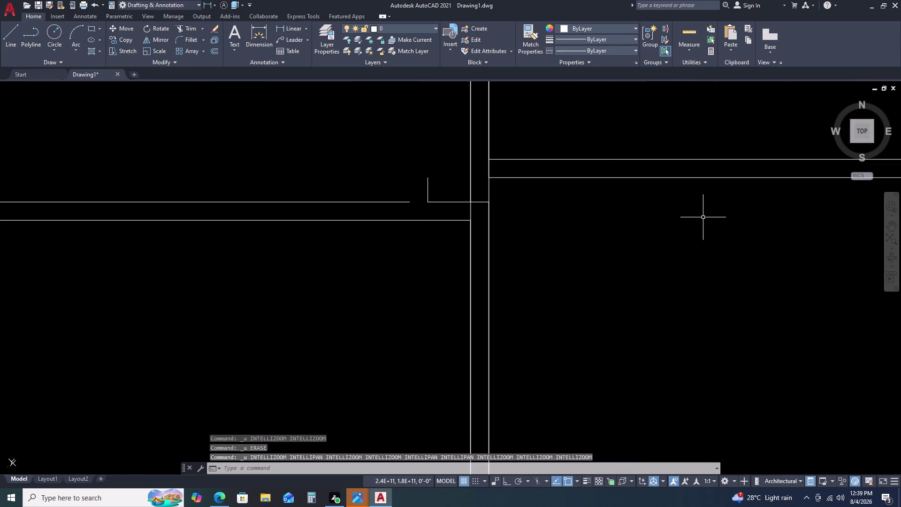
key(ctrl+z)
key(ctrl+z)
key(ctrl+z)
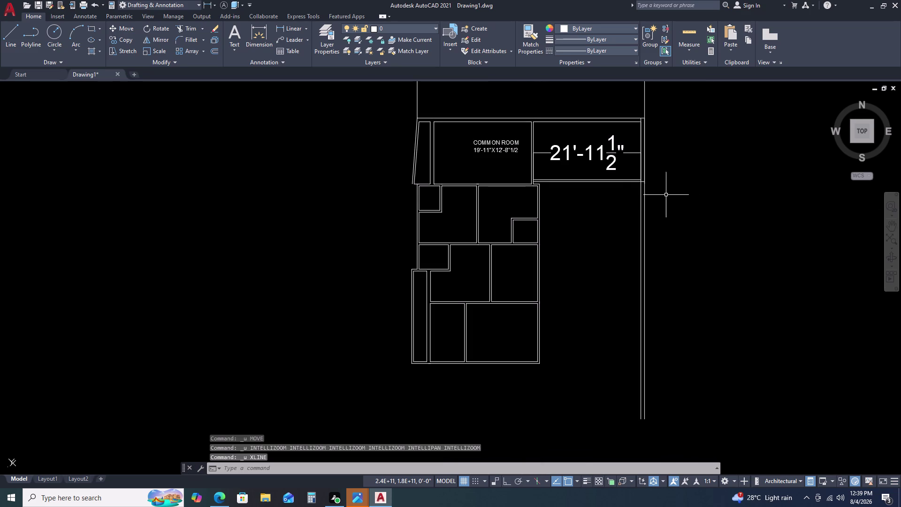
Start a linear dimension from the Annotation panel.
scroll(up, 3)
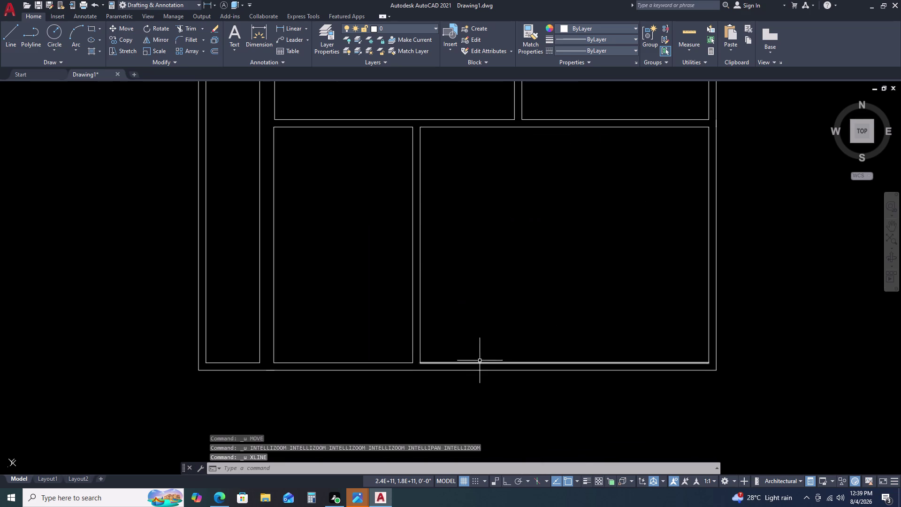
scroll(down, 3)
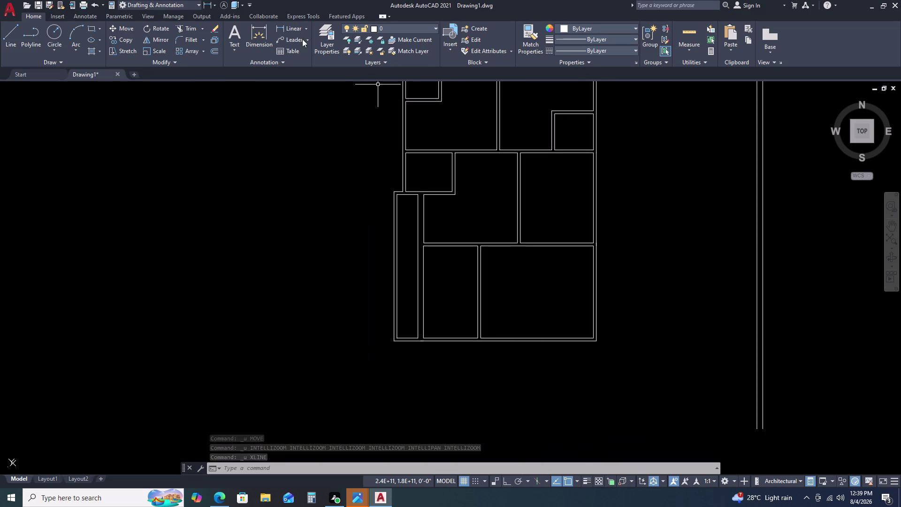
click(287, 28)
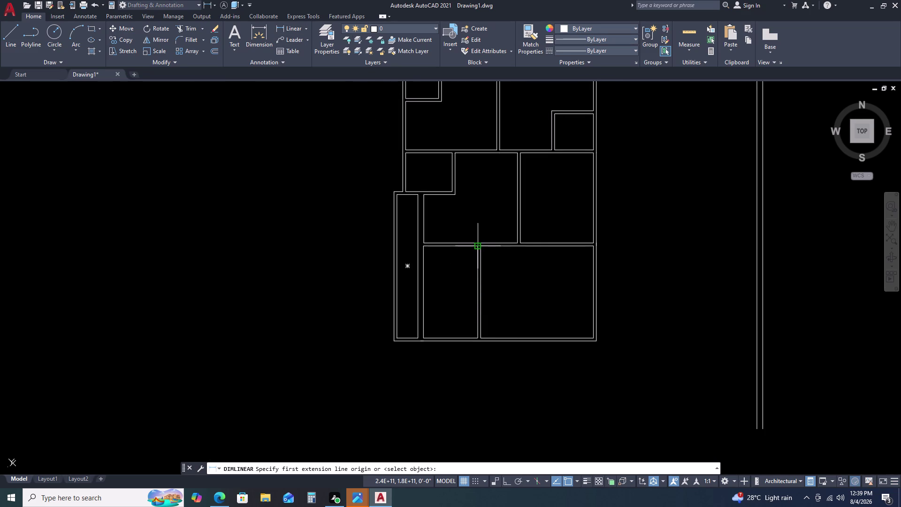
scroll(up, 3)
click(474, 233)
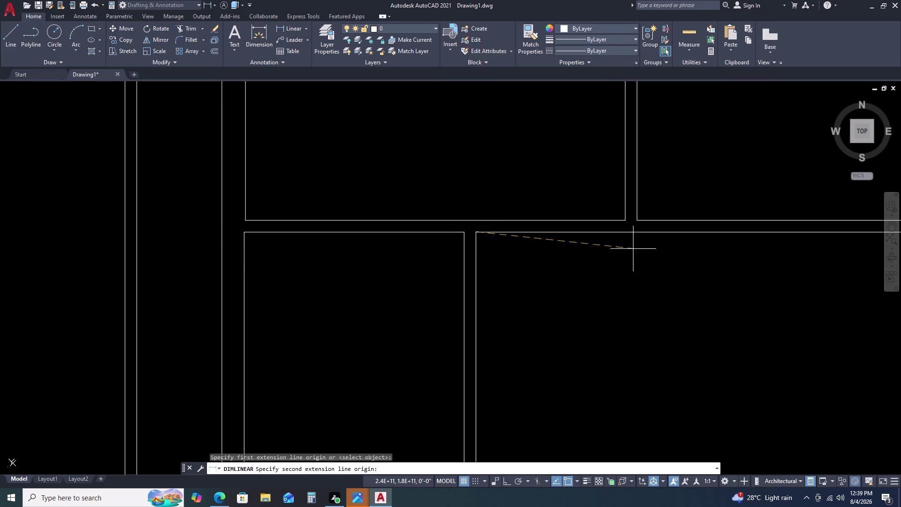
scroll(down, 3)
scroll(up, 3)
click(641, 208)
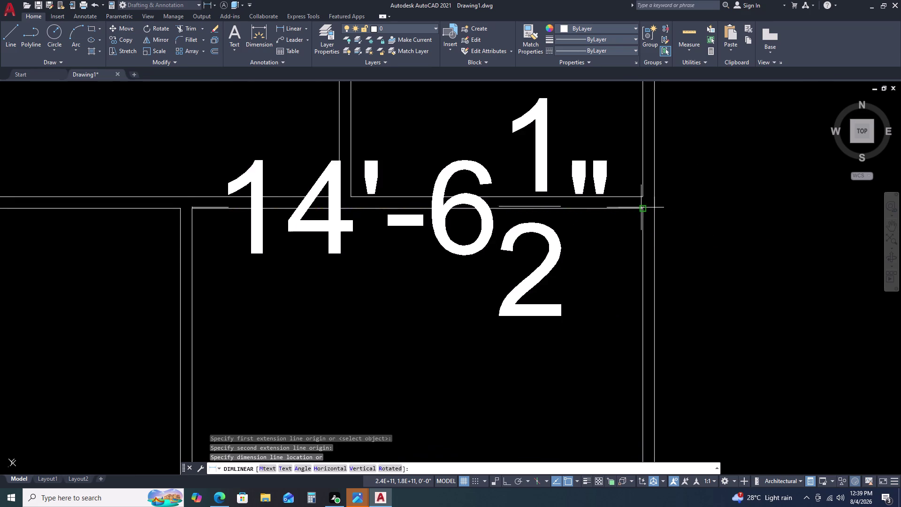
scroll(down, 3)
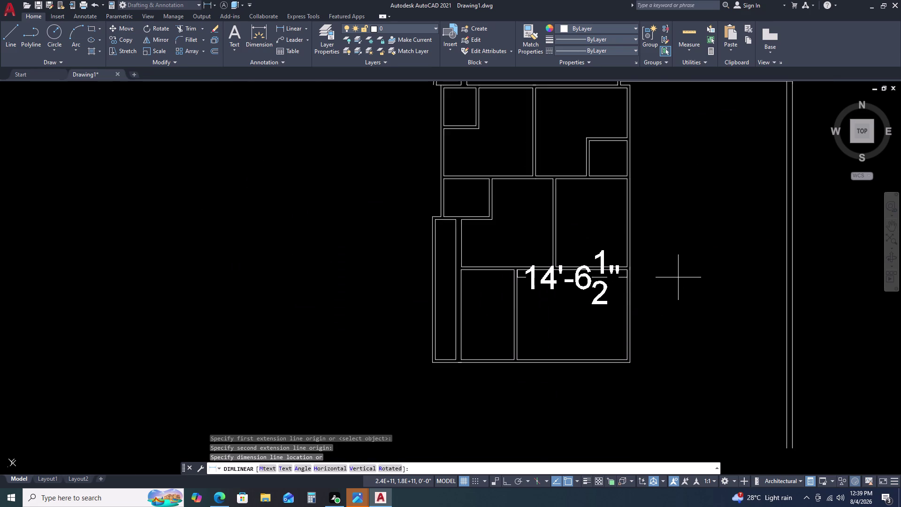
key(space)
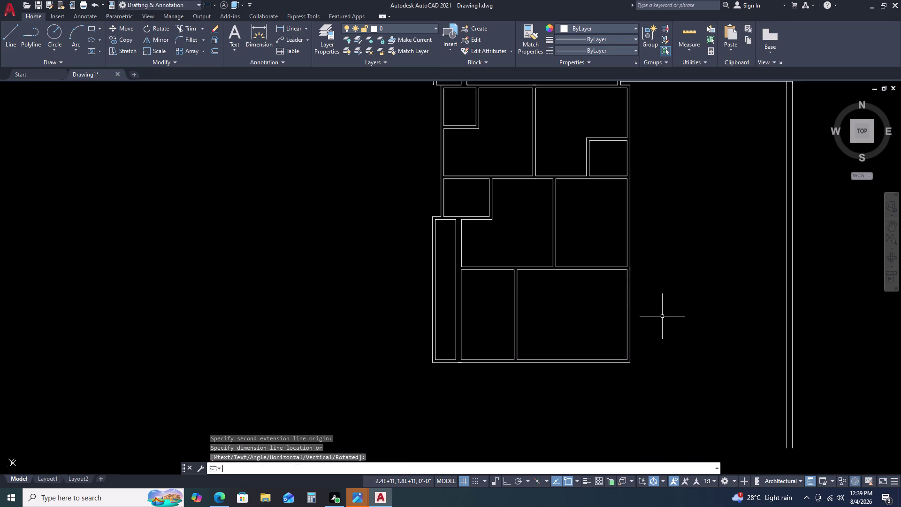
key(space)
scroll(up, 3)
click(624, 255)
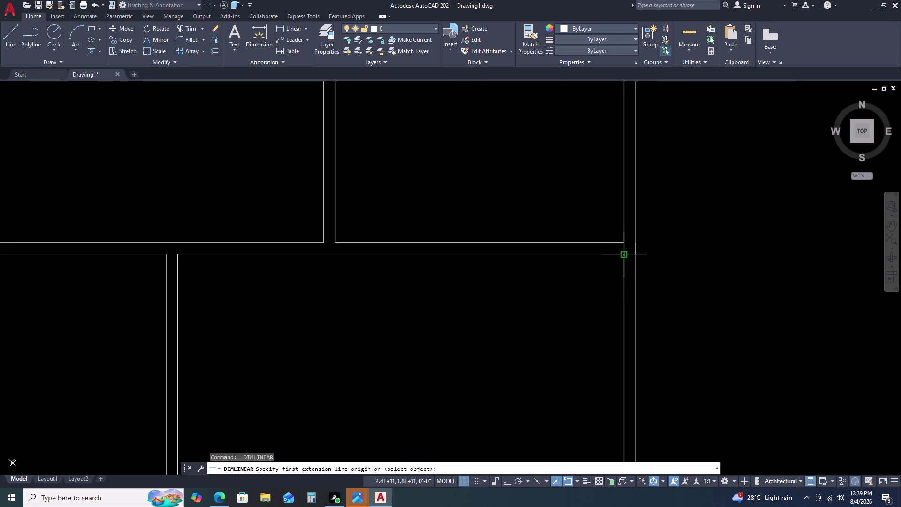
scroll(down, 3)
scroll(up, 3)
double_click(585, 392)
scroll(down, 3)
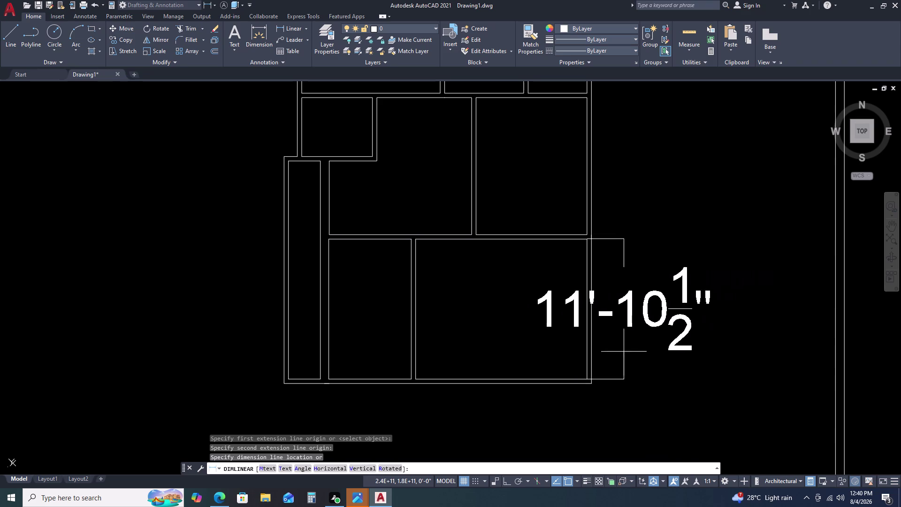
key(Escape)
click(621, 304)
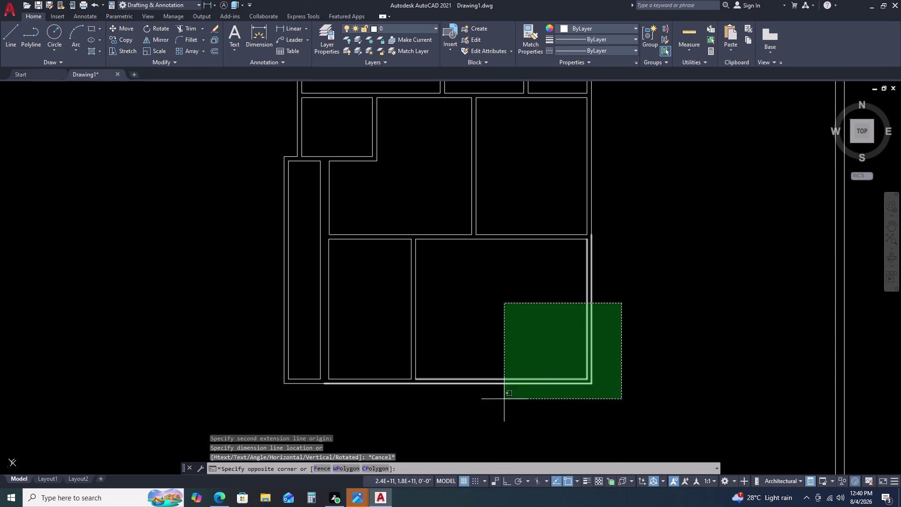
Window-select the lower-right room's walls, including its bottom wall line.
key(Escape)
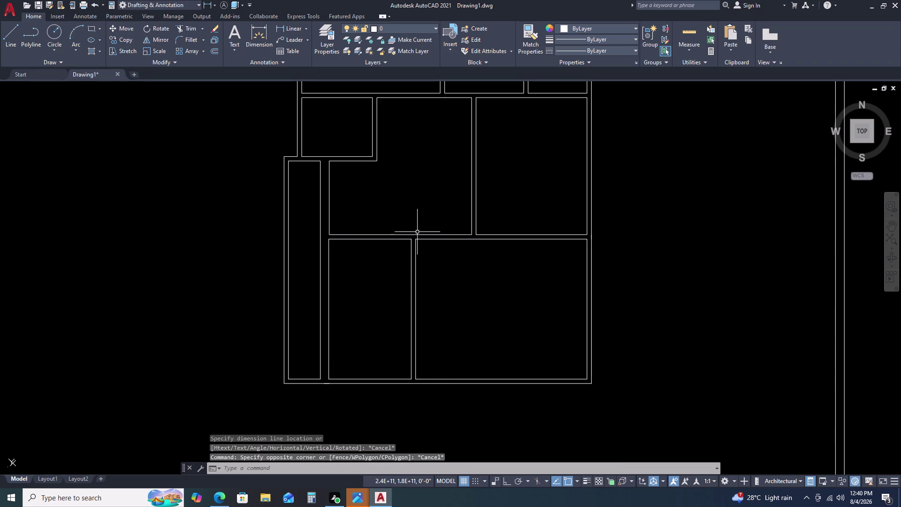
click(398, 219)
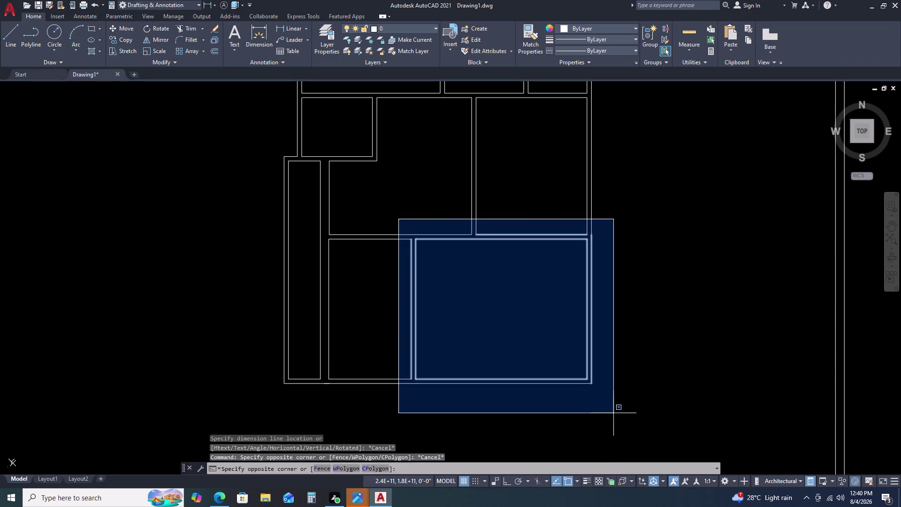
click(600, 400)
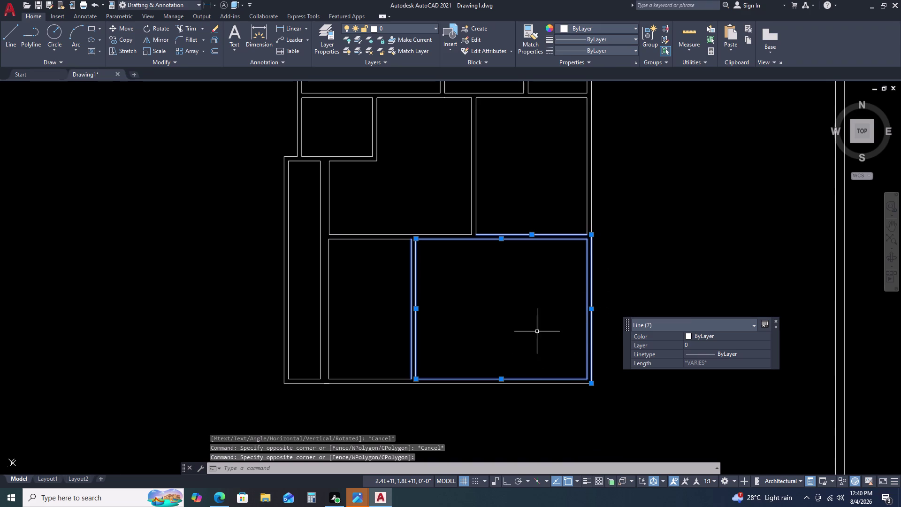
click(468, 383)
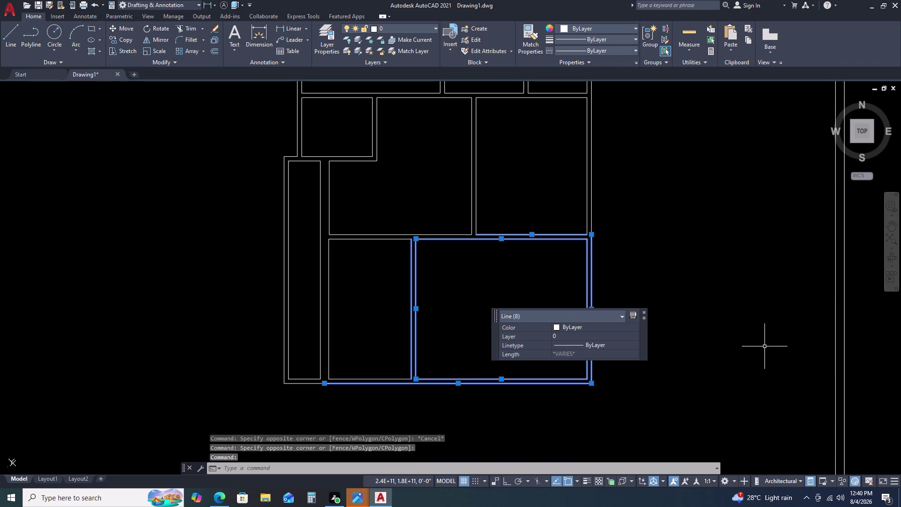
Copy the walls with Ortho on from the room corner to directly below.
key(c)
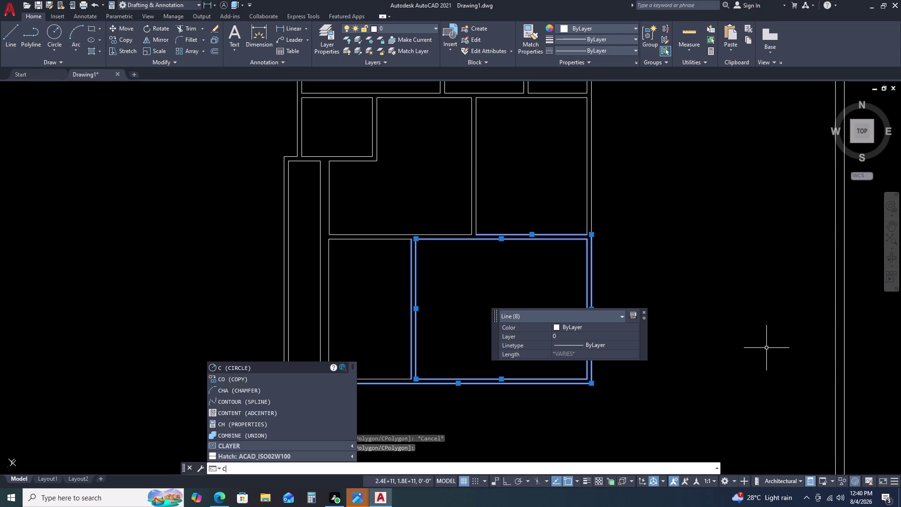
text(O)
key(space)
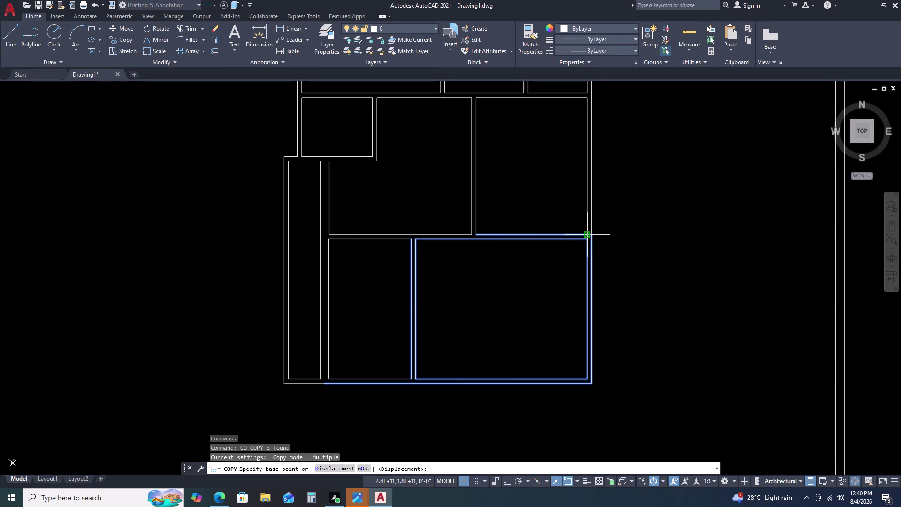
click(584, 234)
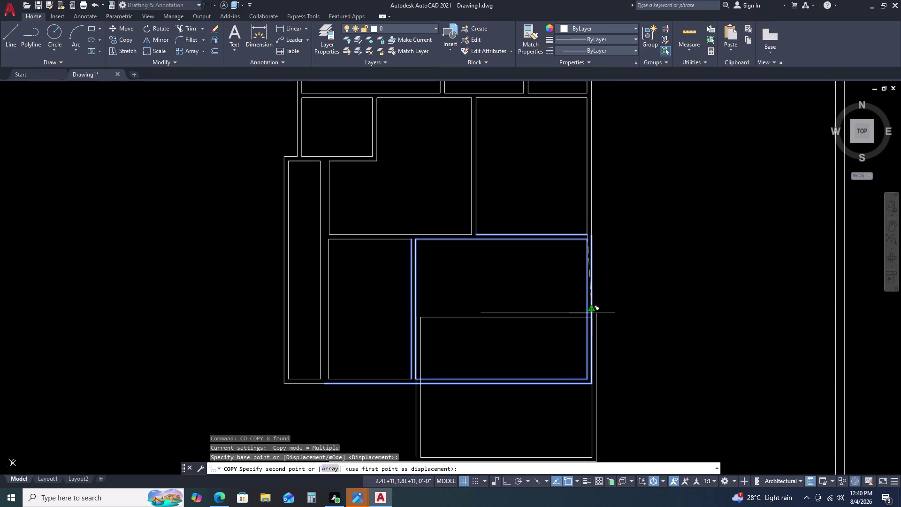
key(F8)
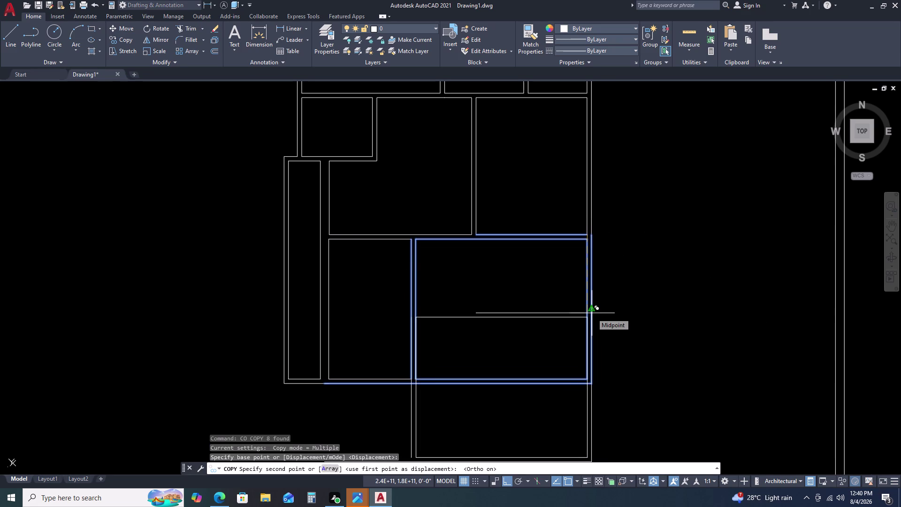
scroll(up, 3)
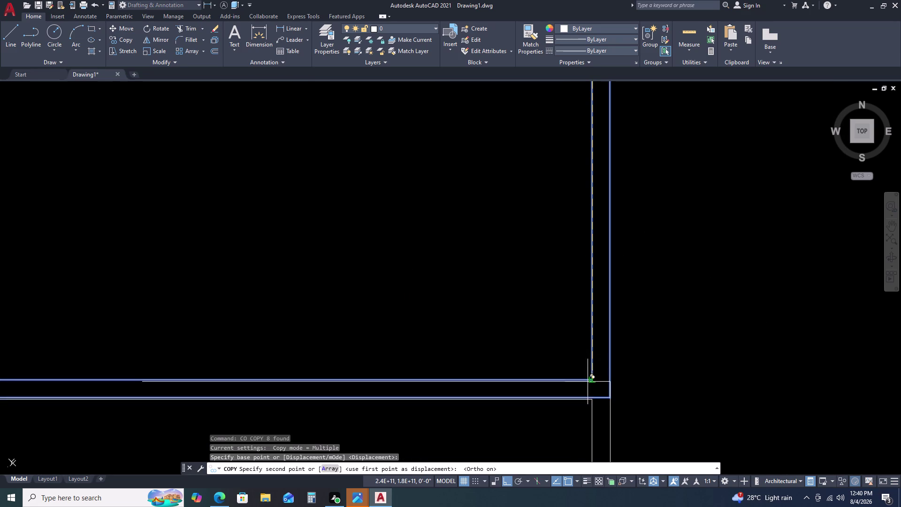
double_click(591, 380)
scroll(down, 3)
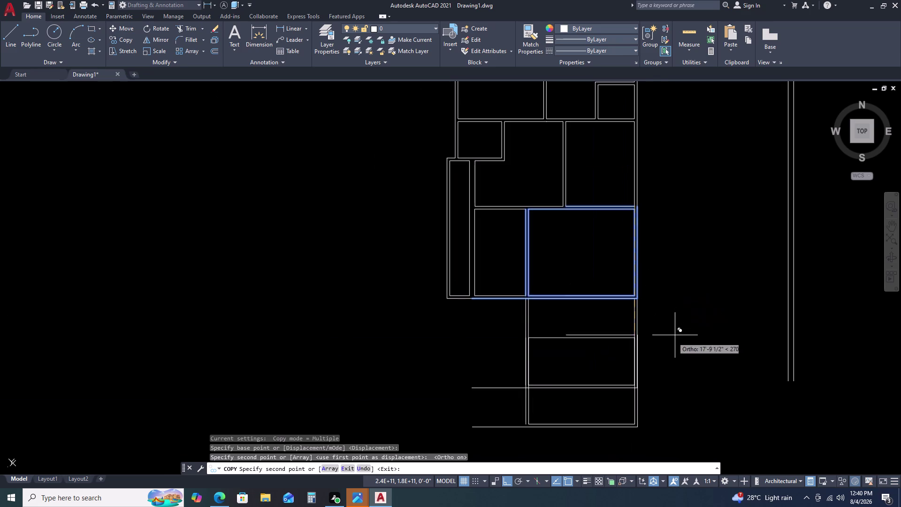
key(Escape)
middle_drag(642, 299, 647, 241)
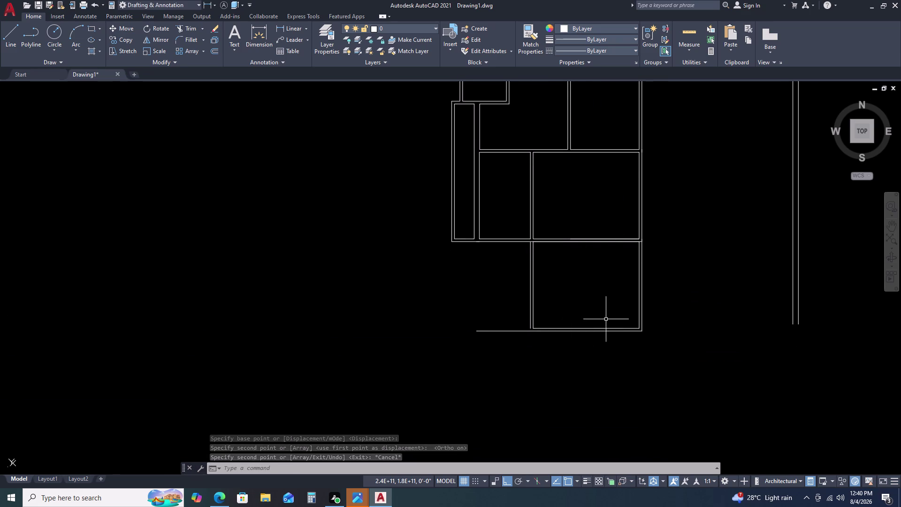
scroll(down, 3)
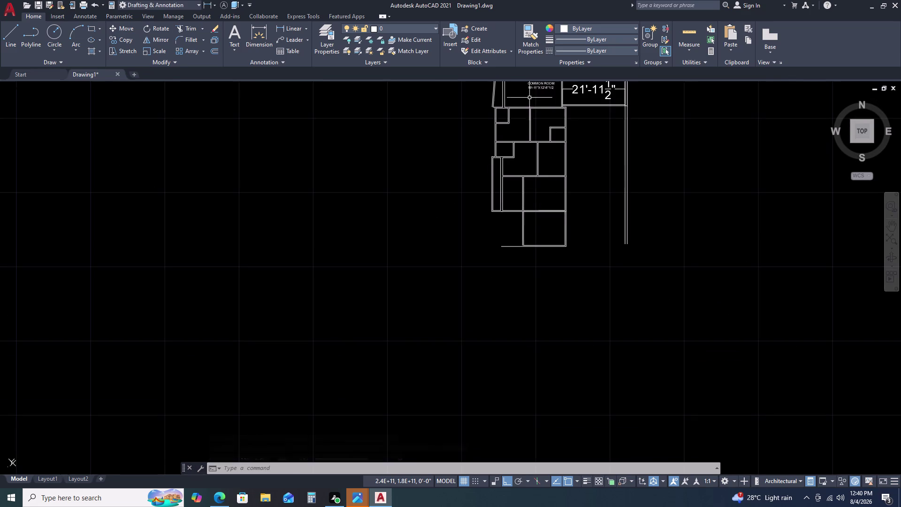
Erase the leftover line beside the common room.
scroll(down, 3)
middle_drag(580, 141, 568, 201)
scroll(up, 3)
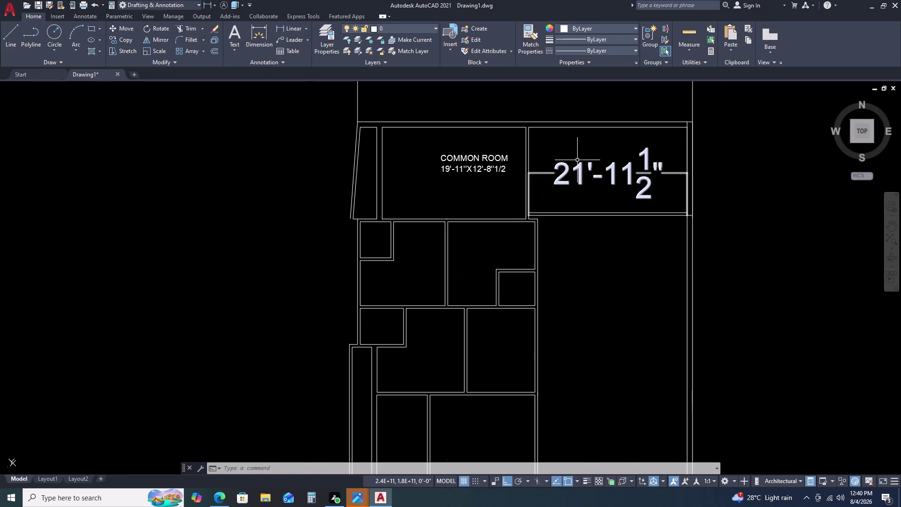
drag(581, 164, 574, 166)
click(548, 177)
key(Delete)
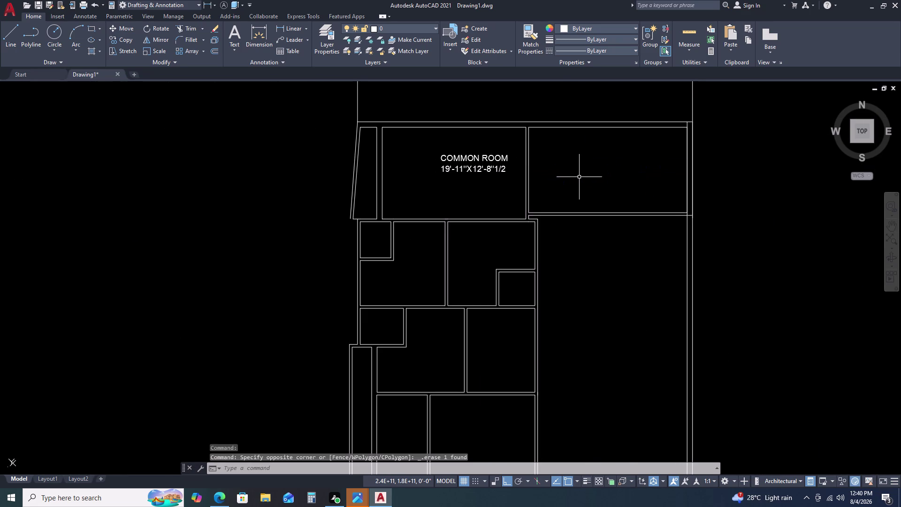
Move the short vertical end line further right along the upper wall.
scroll(down, 3)
scroll(up, 3)
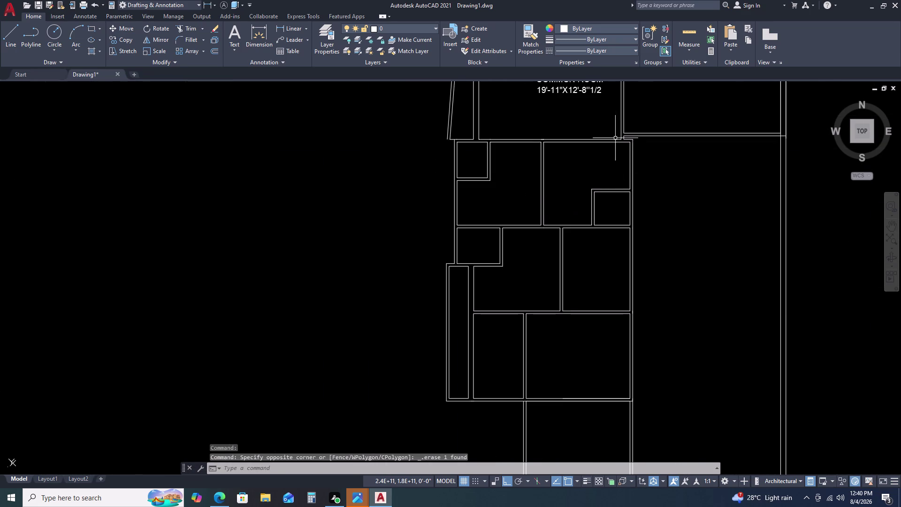
scroll(up, 3)
scroll(down, 3)
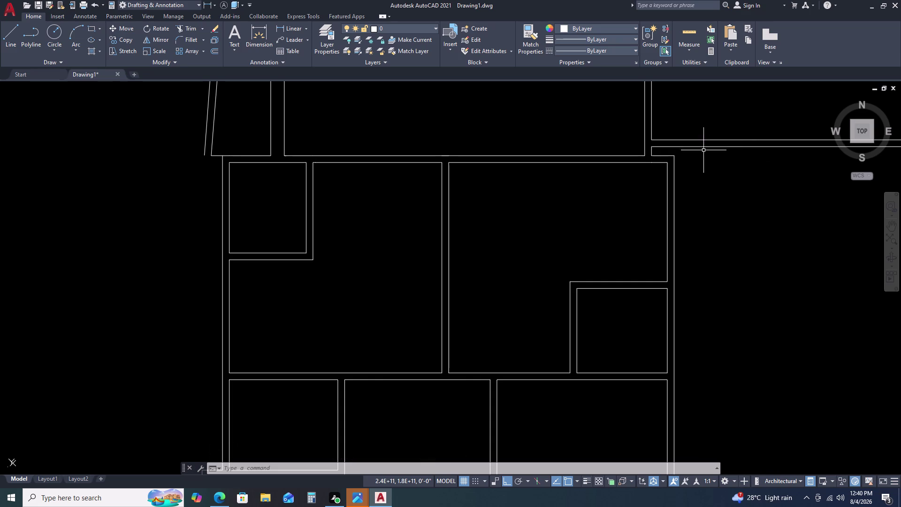
middle_drag(704, 147, 698, 151)
middle_click(689, 156)
scroll(up, 3)
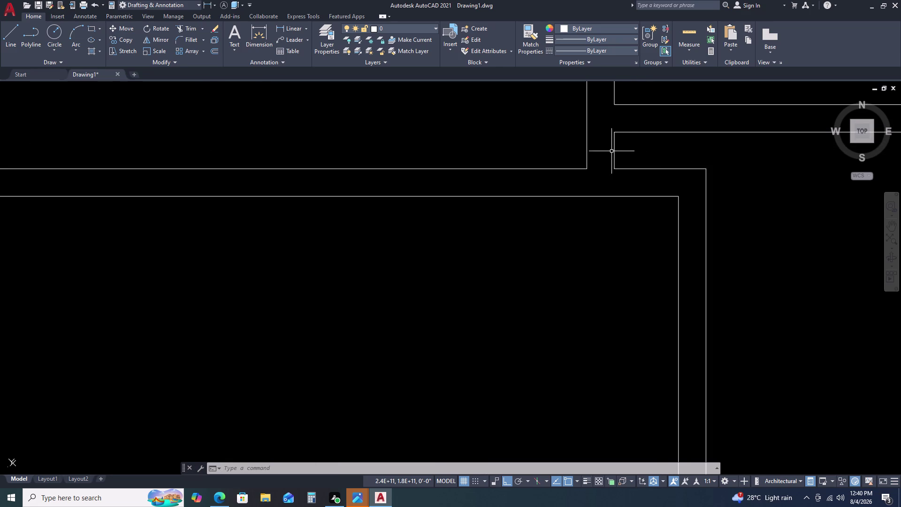
click(610, 150)
click(613, 138)
click(614, 144)
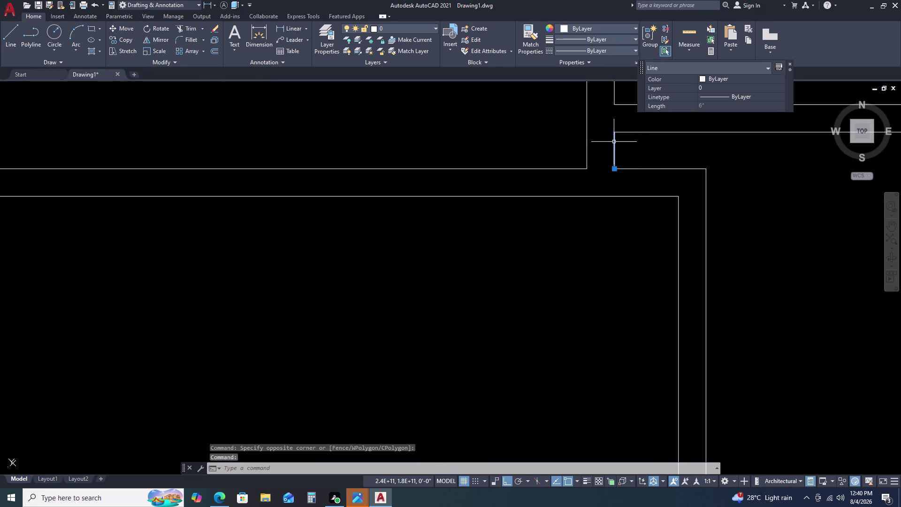
key(m)
key(space)
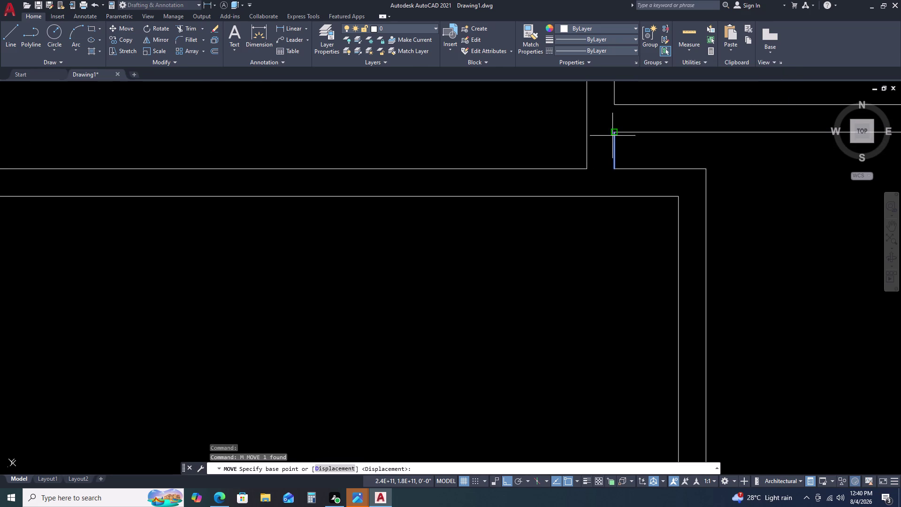
click(614, 134)
middle_drag(753, 132, 588, 142)
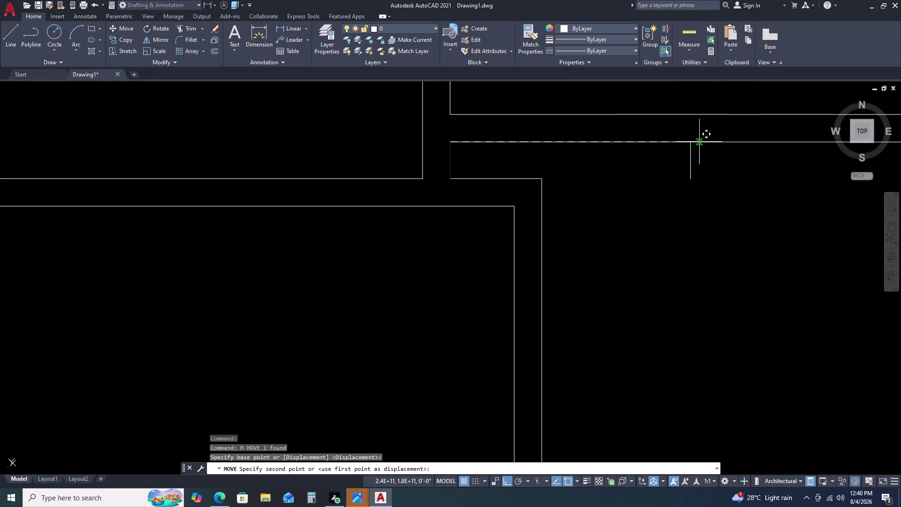
click(728, 143)
key(Escape)
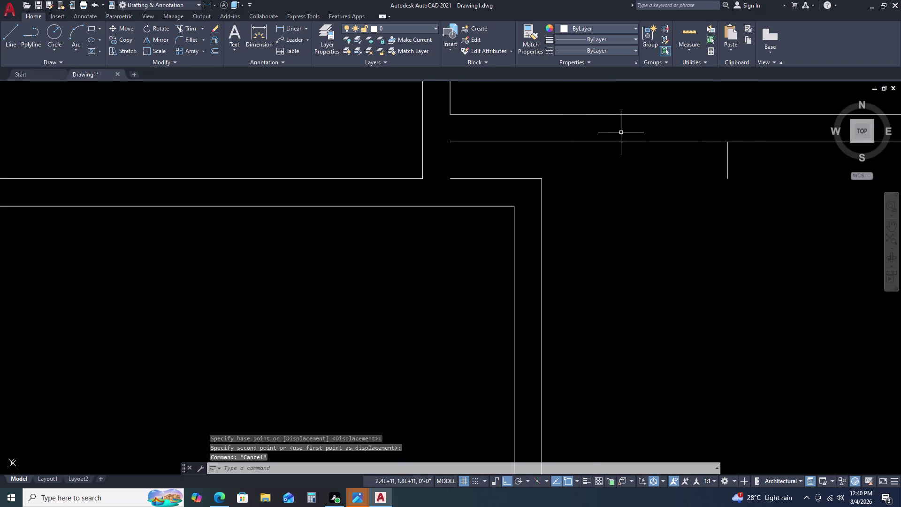
Grip-stretch the upper wall lines' ends back to the junction to shorten them.
scroll(down, 3)
click(608, 141)
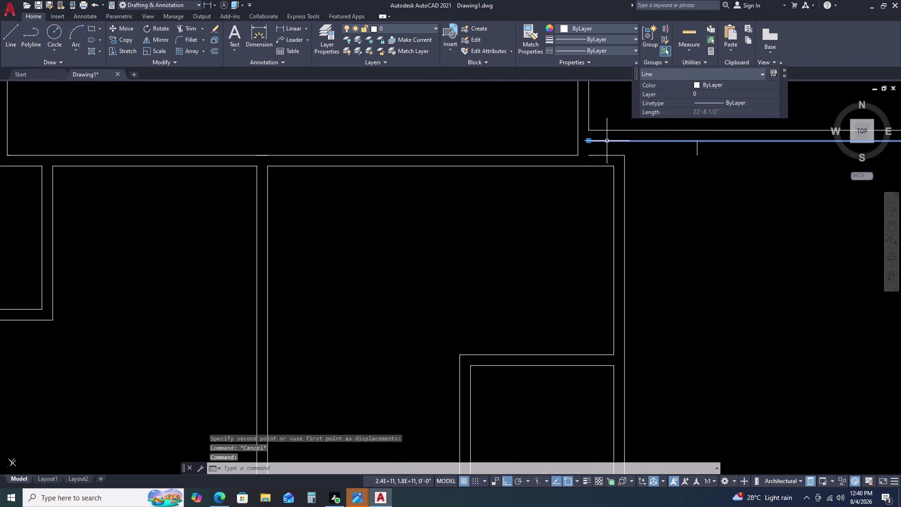
click(590, 140)
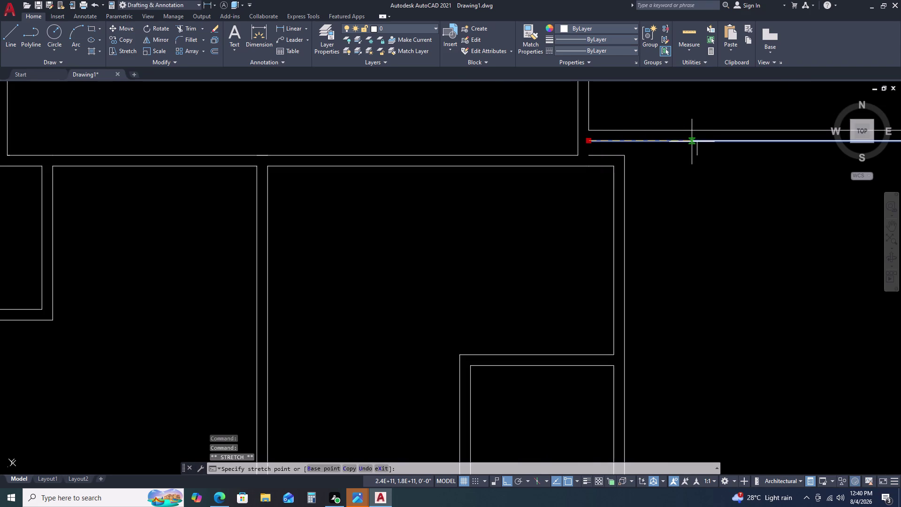
click(695, 142)
key(Escape)
click(626, 129)
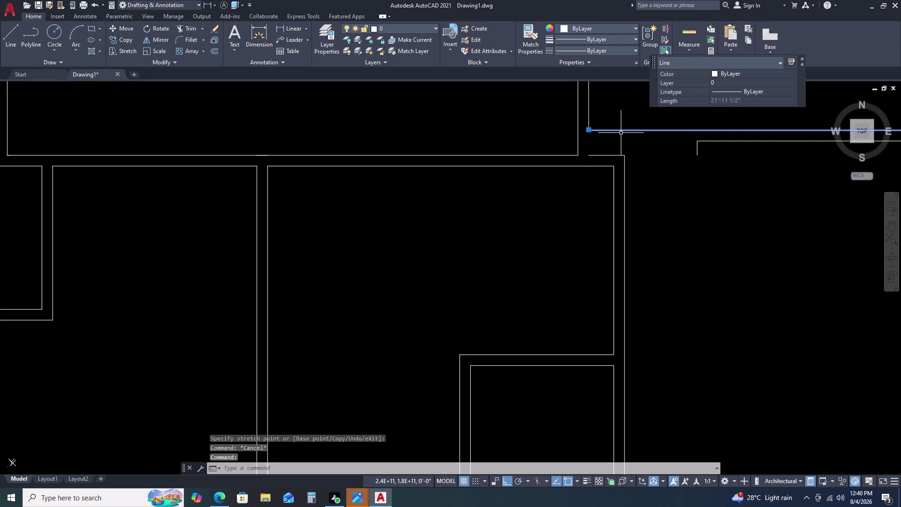
click(589, 129)
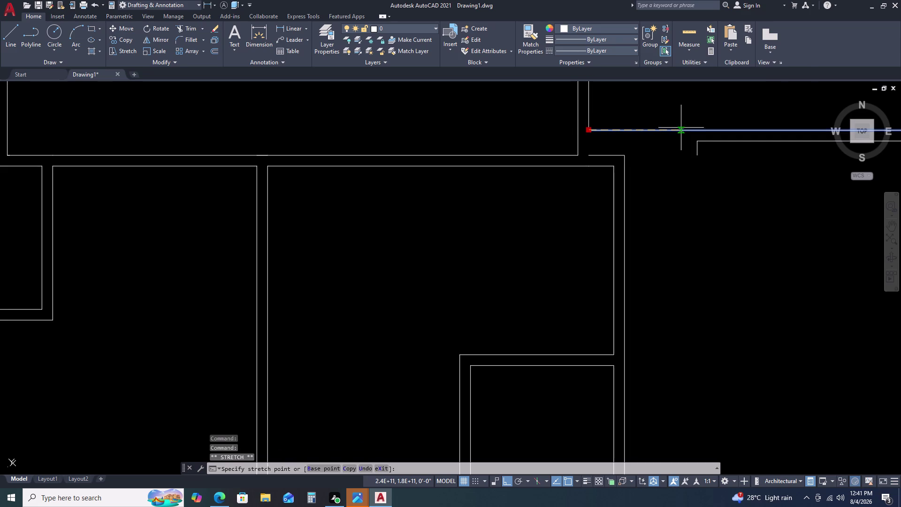
click(697, 131)
key(Escape)
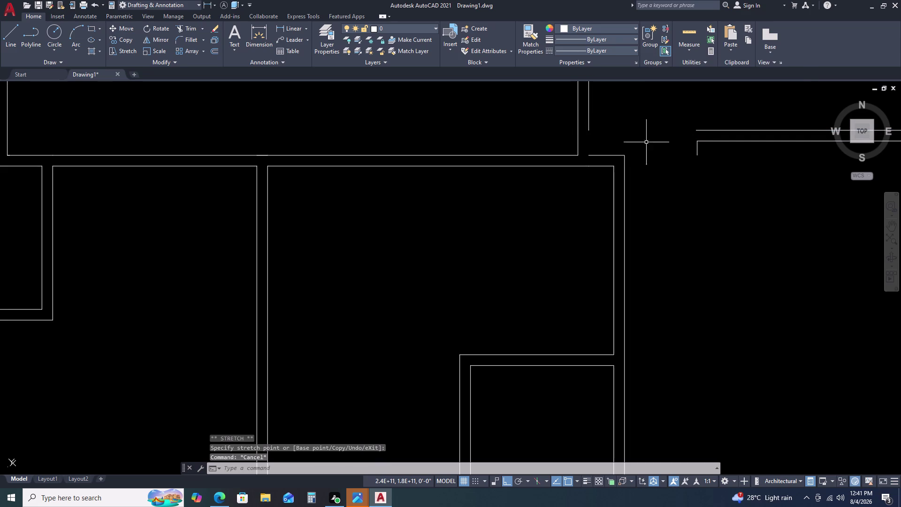
Stretch the vertical wall line down to 12'-8½" so it meets the wall below.
scroll(down, 3)
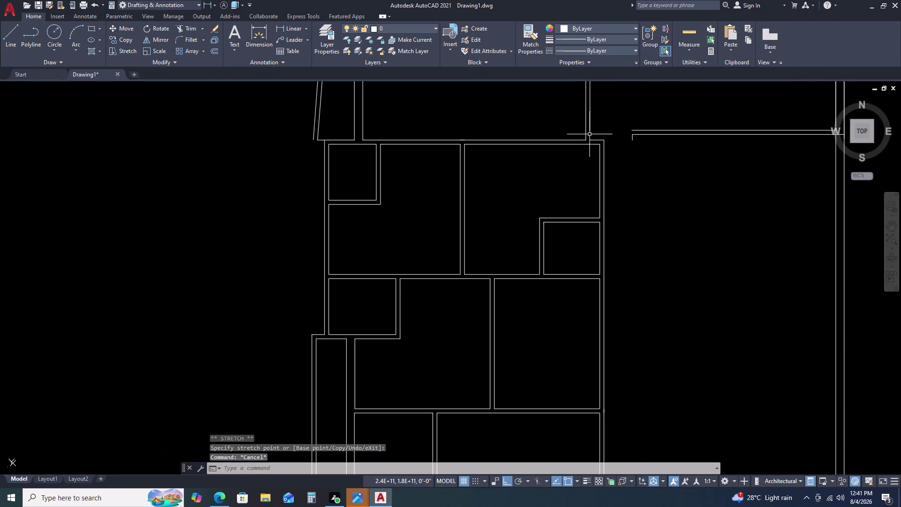
scroll(up, 3)
double_click(581, 126)
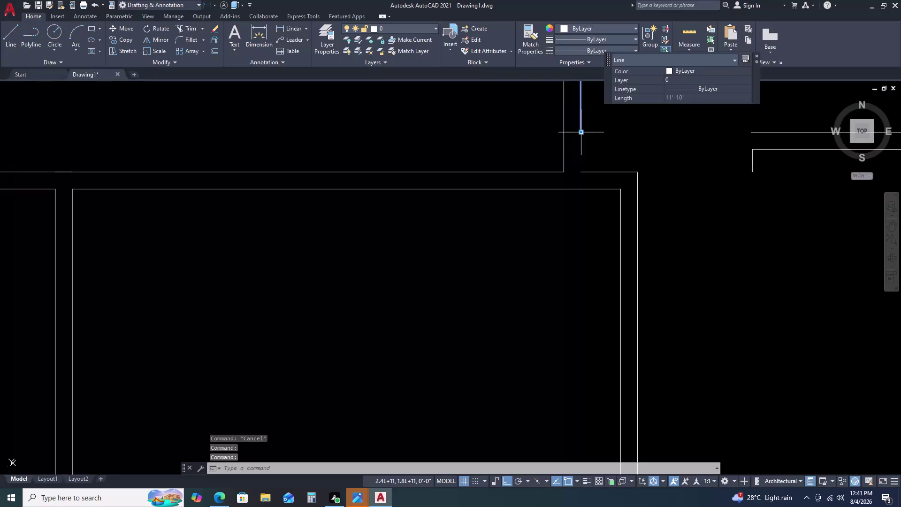
click(580, 131)
click(578, 173)
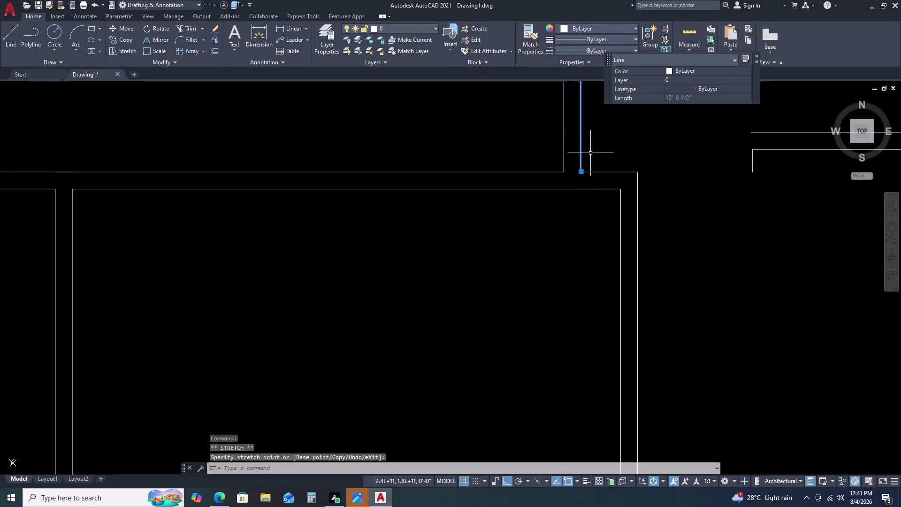
key(Escape)
scroll(down, 3)
scroll(up, 3)
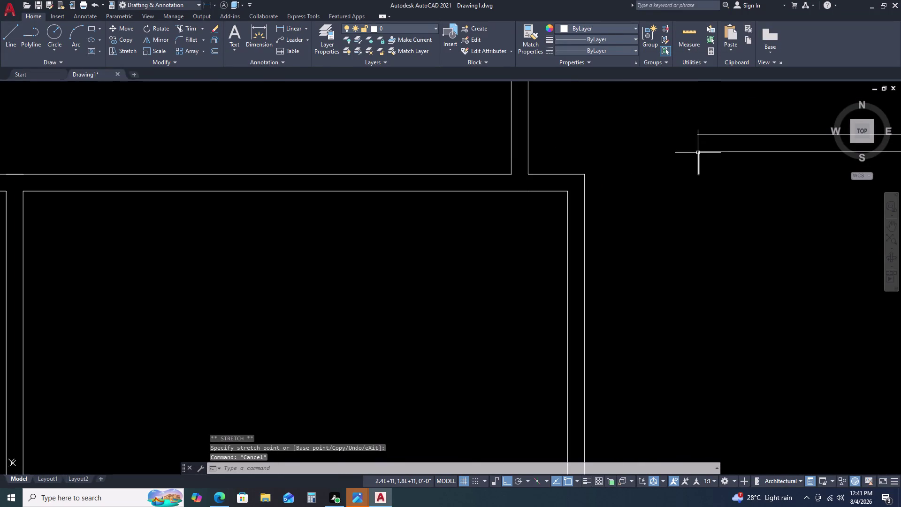
click(698, 161)
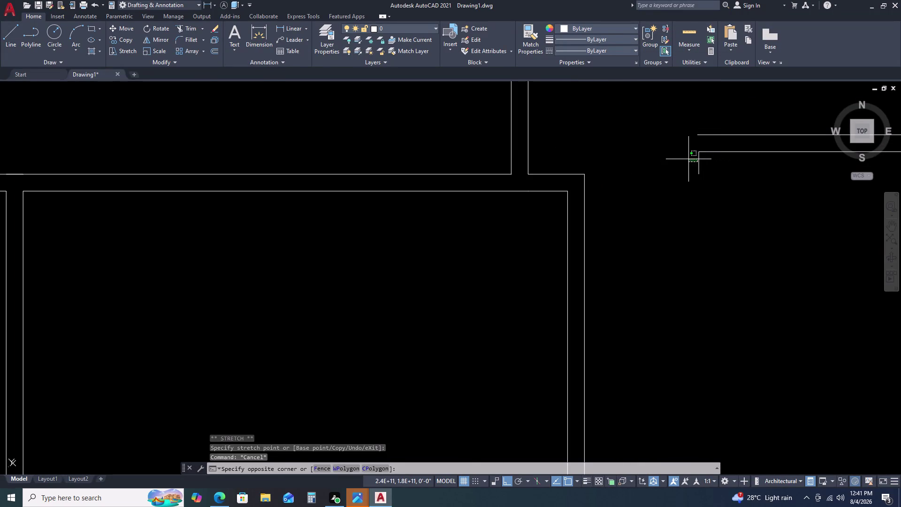
click(696, 163)
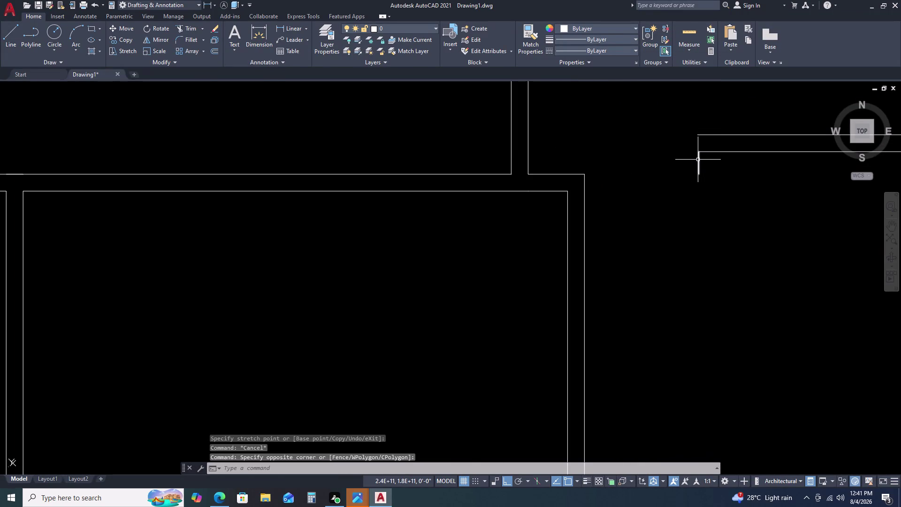
Offset the vertical end line 4.5 inches to the left.
click(698, 159)
key(o)
key(space)
text(4)
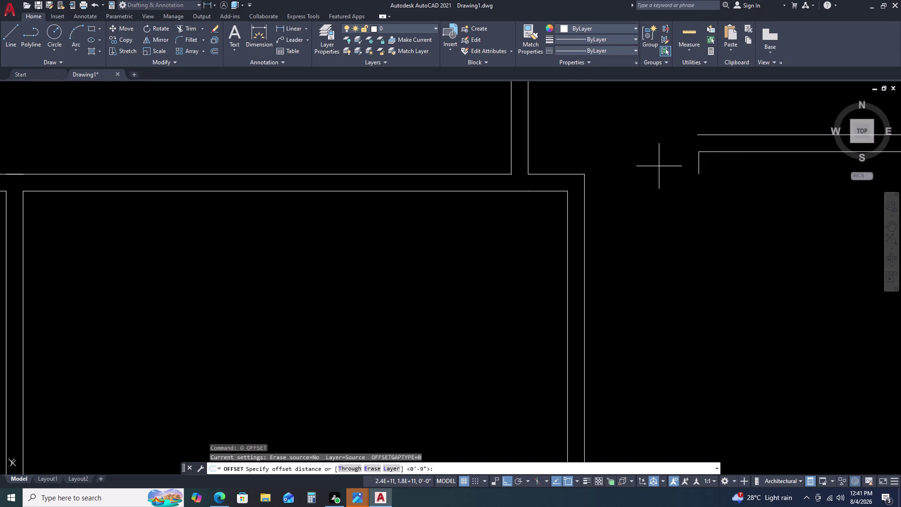
text(.5)
key(Return)
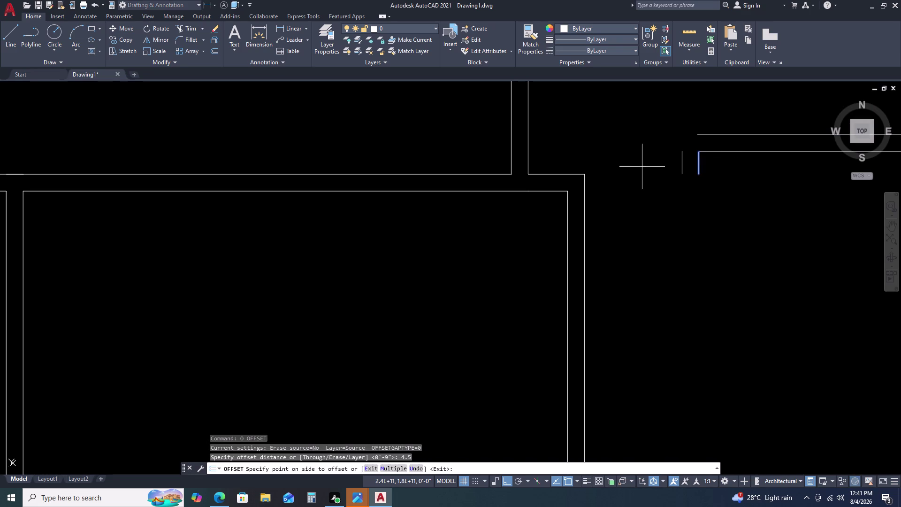
click(650, 165)
key(Escape)
Start a short line near the wall end, then cancel it.
key(l)
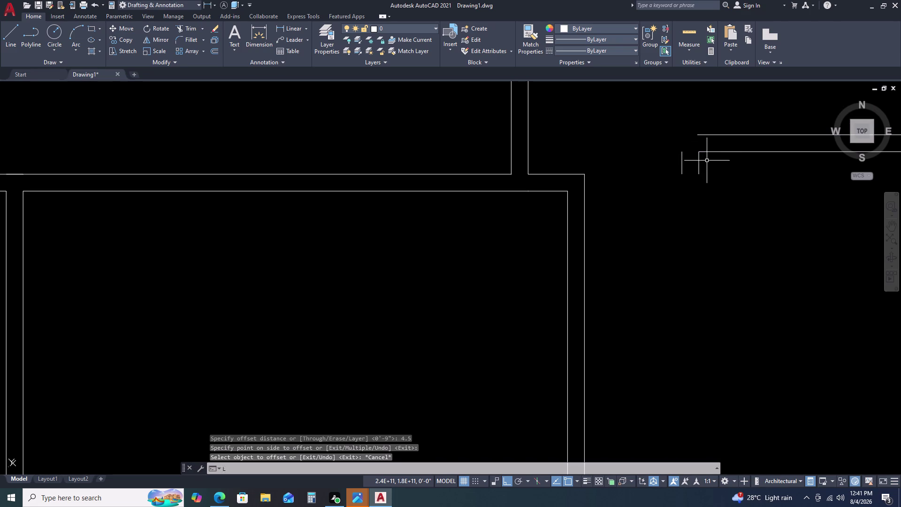
key(space)
click(700, 176)
click(682, 176)
key(Escape)
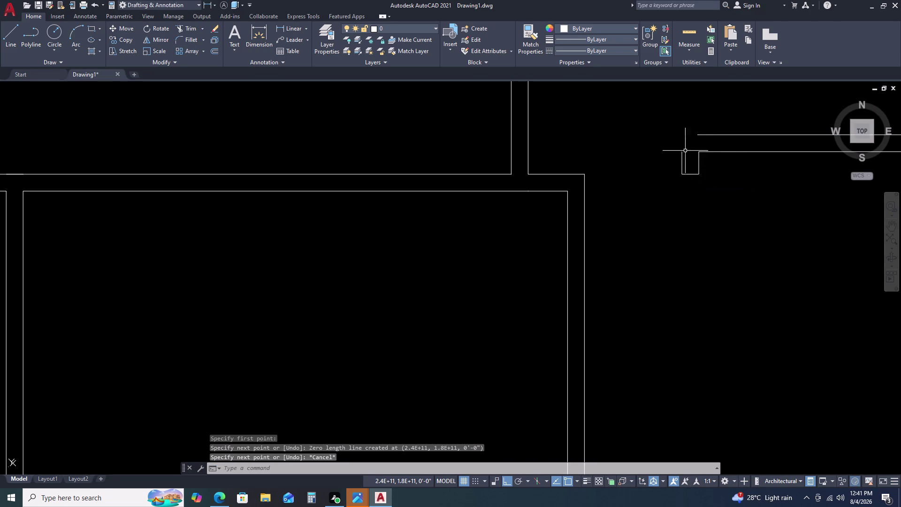
Fillet the new end line and upper wall line into a sharp corner.
key(f)
key(space)
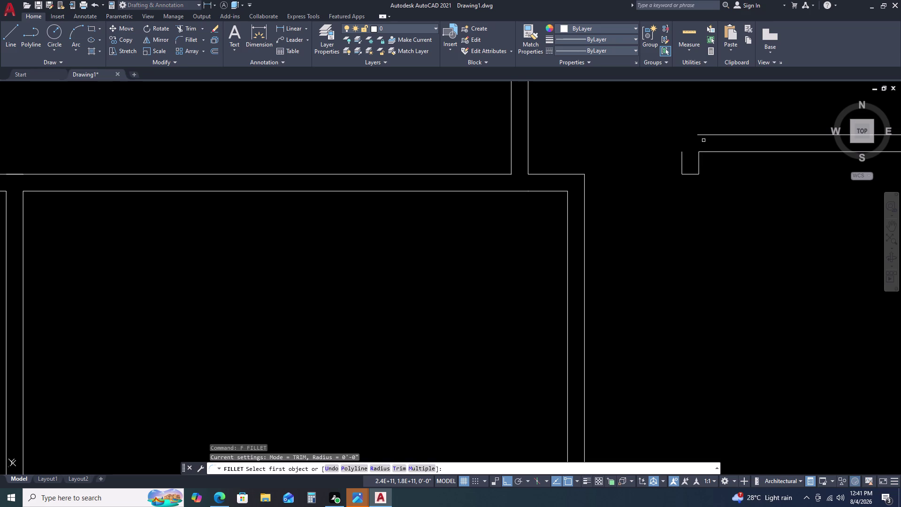
double_click(703, 136)
click(682, 154)
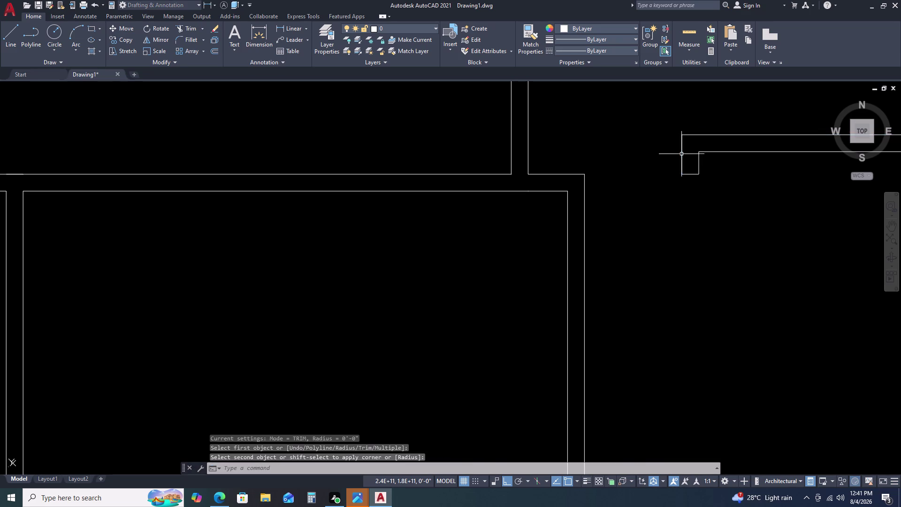
scroll(down, 3)
key(Escape)
scroll(down, 3)
scroll(down, 3)
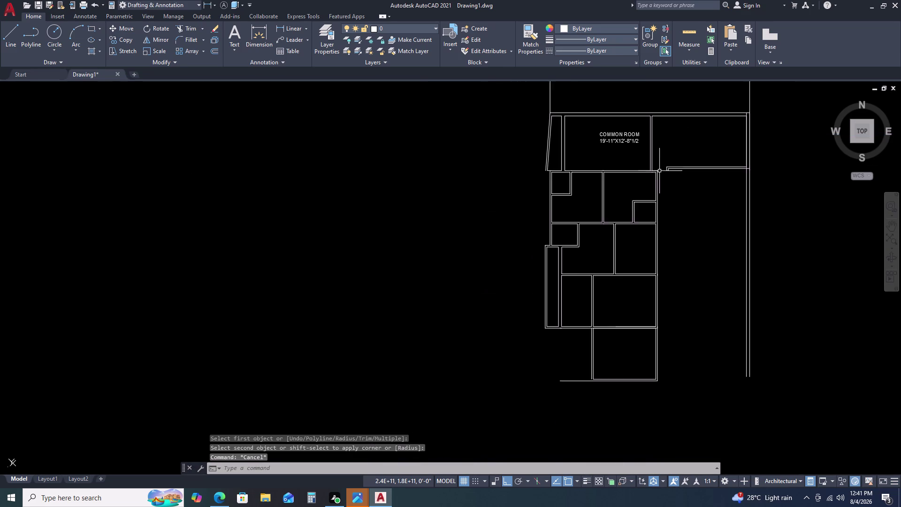
scroll(down, 3)
scroll(up, 3)
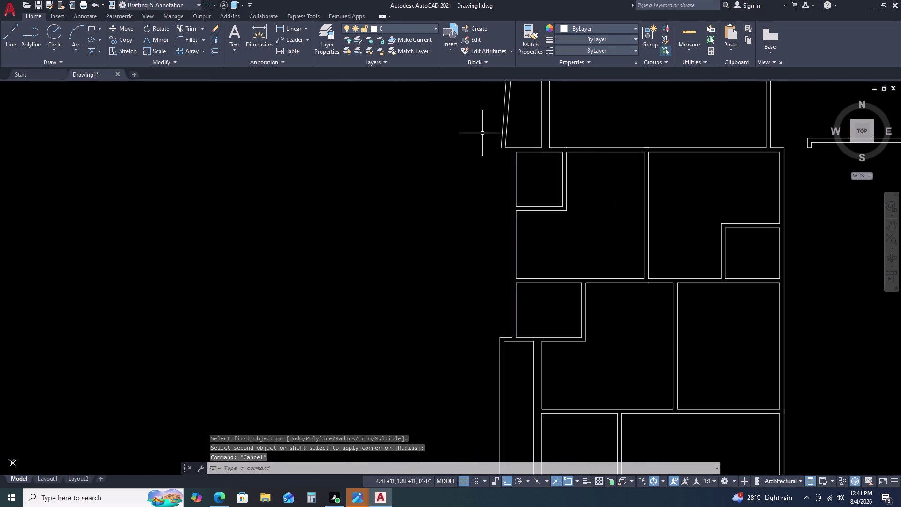
click(483, 130)
Move the 69-object copied room block from its top corner to the upper wall junction.
scroll(down, 3)
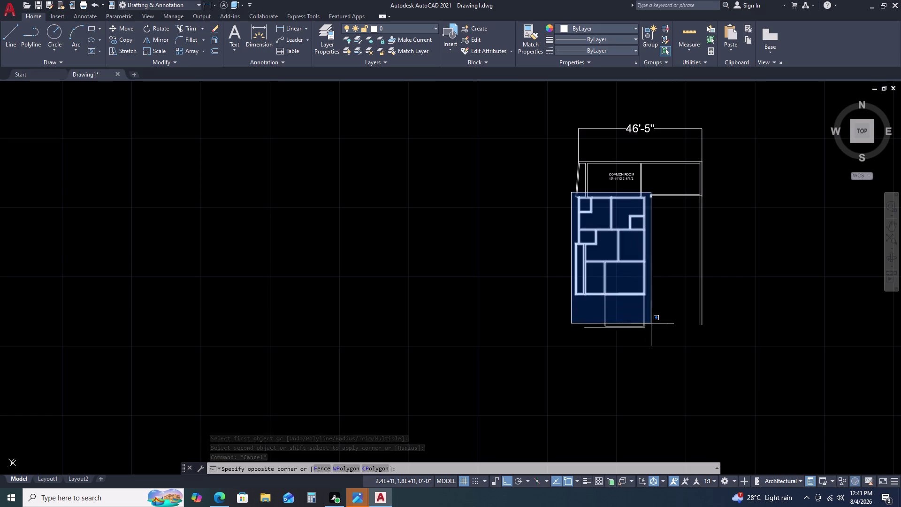
click(647, 336)
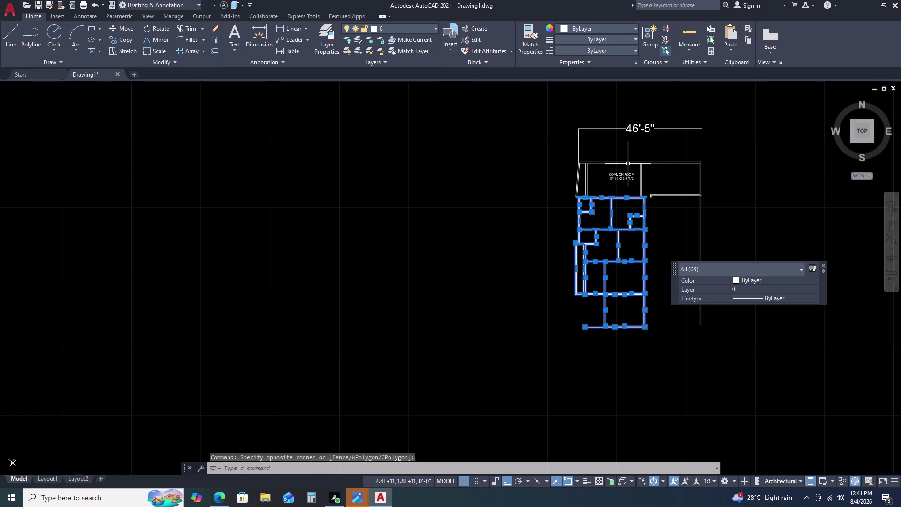
scroll(up, 3)
scroll(up, 3)
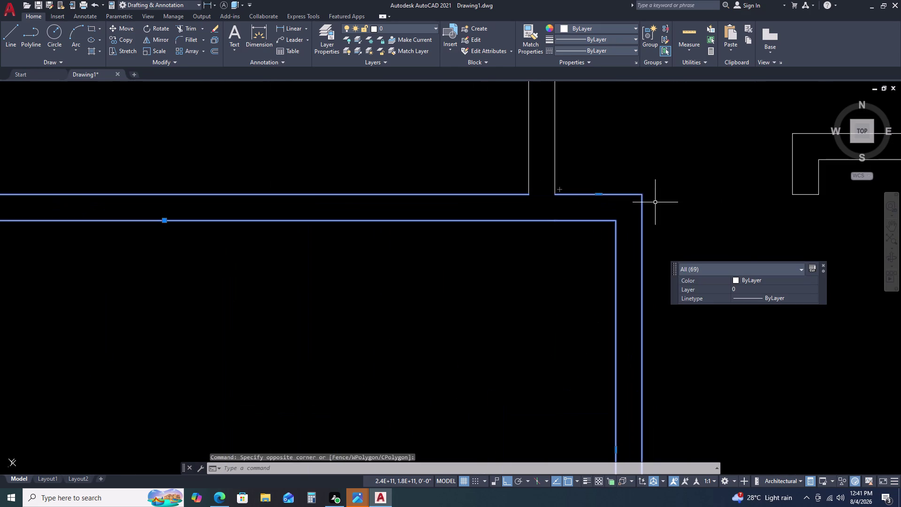
key(m)
key(space)
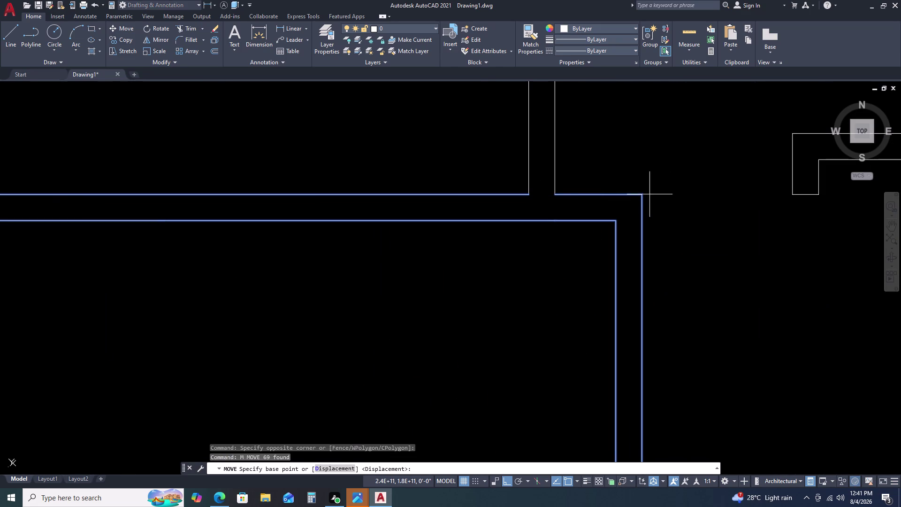
double_click(642, 193)
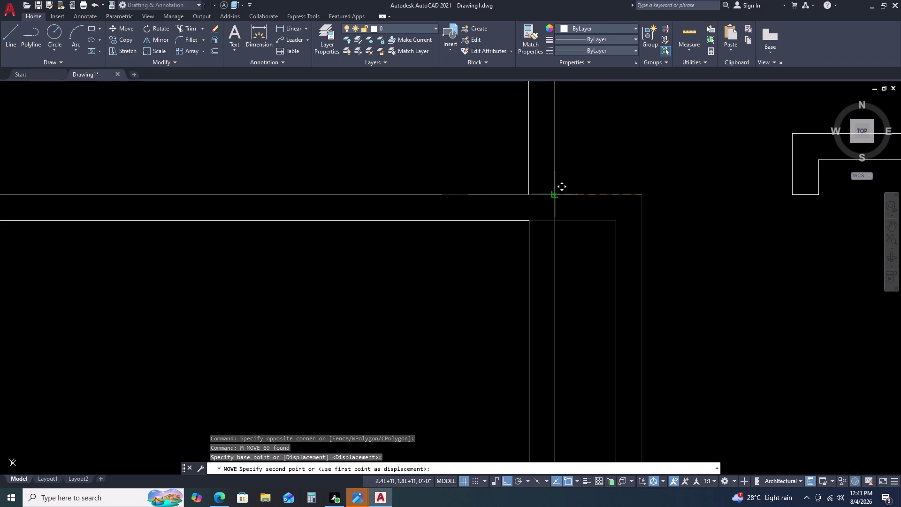
click(555, 194)
Zoom and pan to inspect the top wall junction of the moved block.
scroll(down, 3)
scroll(down, 3)
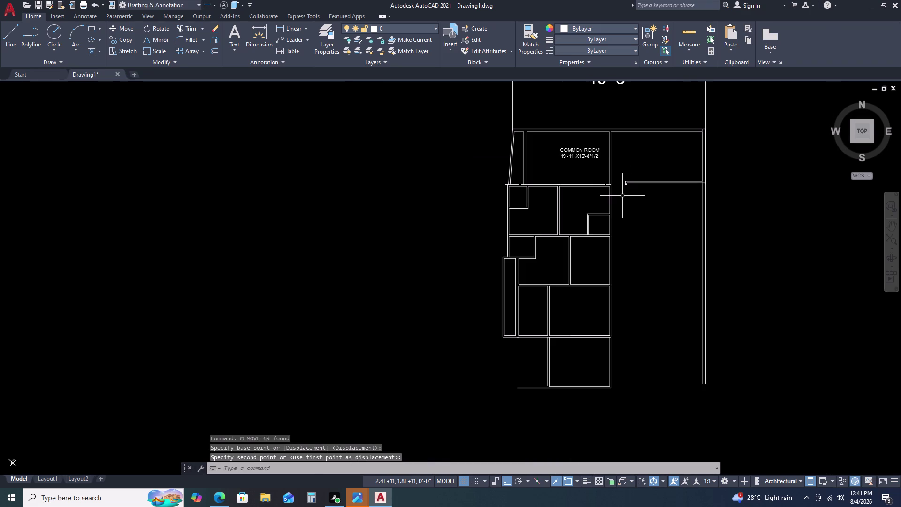
middle_click(605, 226)
scroll(up, 3)
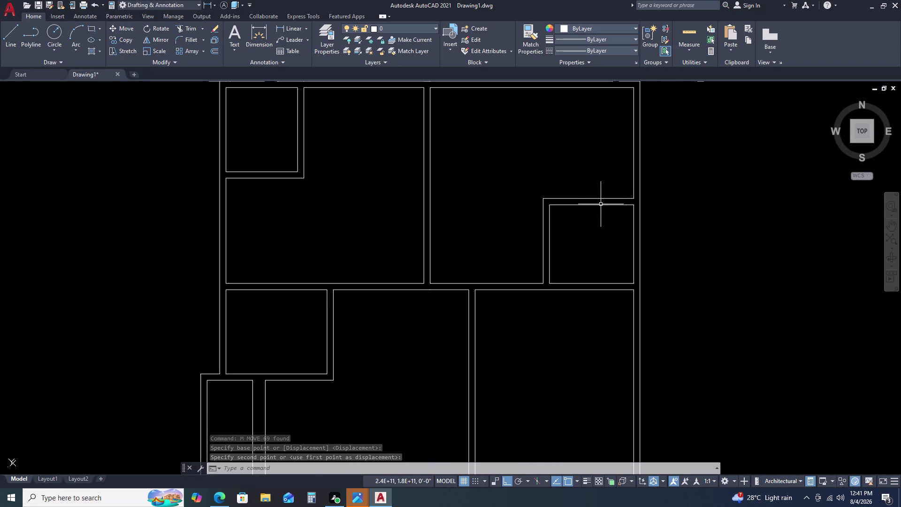
middle_drag(599, 175, 579, 238)
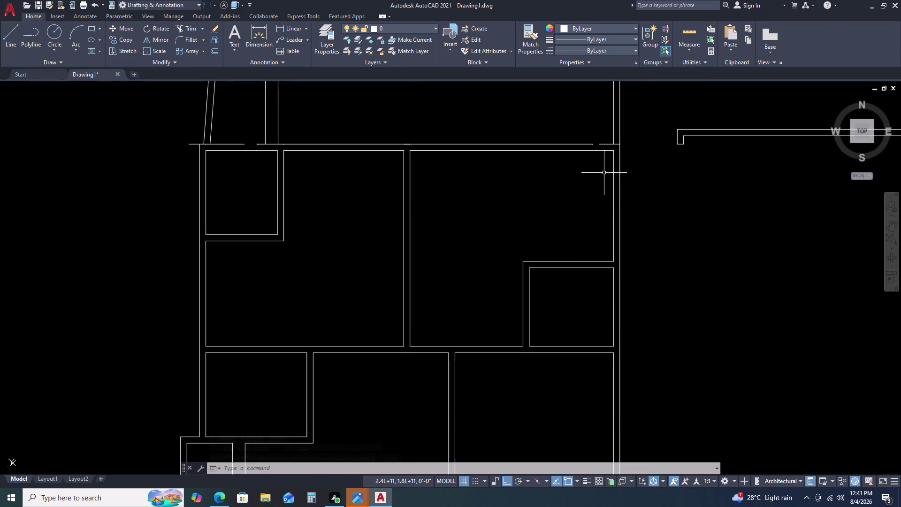
scroll(up, 3)
scroll(down, 3)
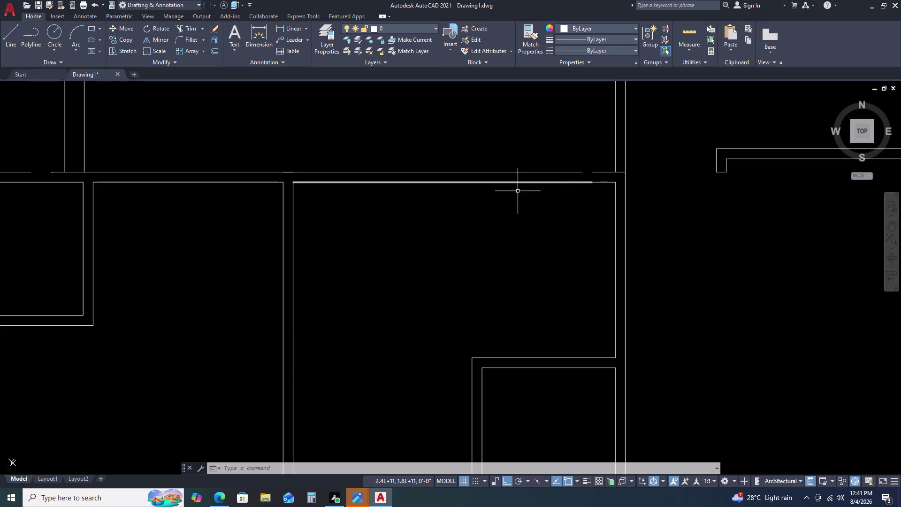
scroll(down, 3)
scroll(up, 3)
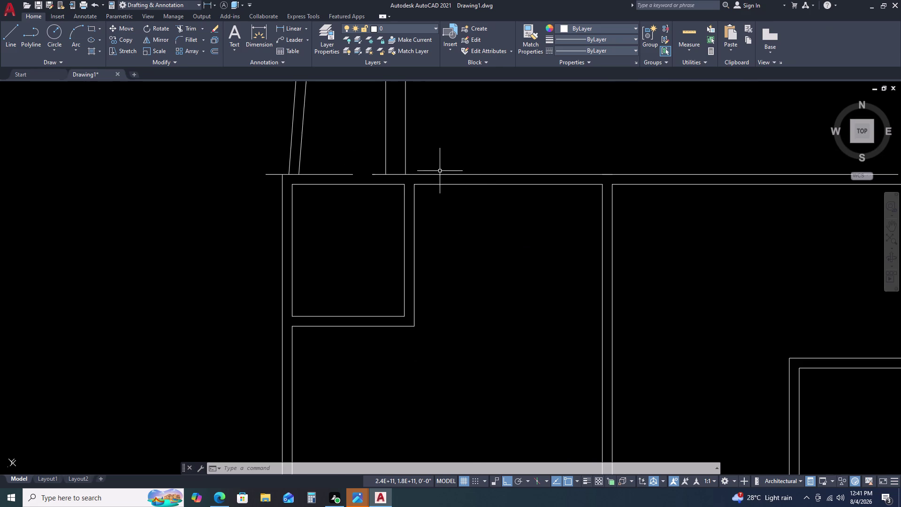
Erase the duplicate top wall lines and the leftover short wall segment.
click(267, 143)
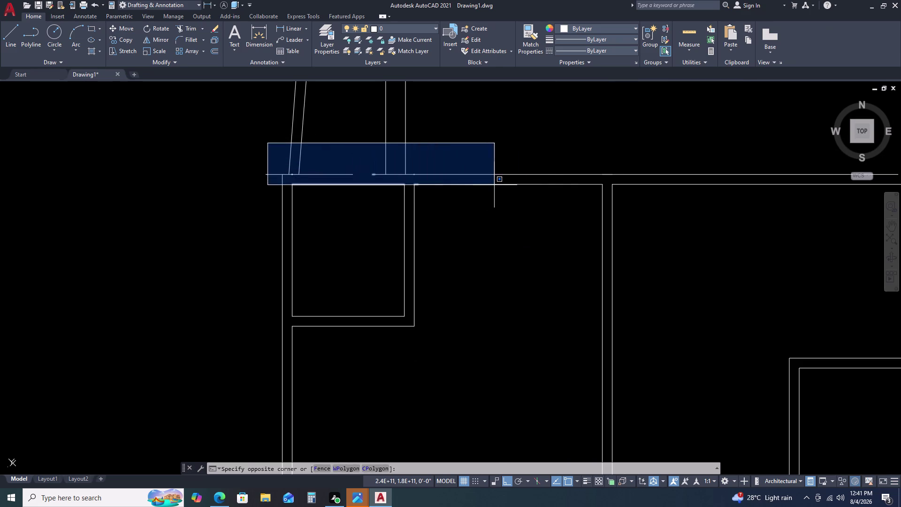
scroll(down, 3)
middle_drag(676, 177, 543, 195)
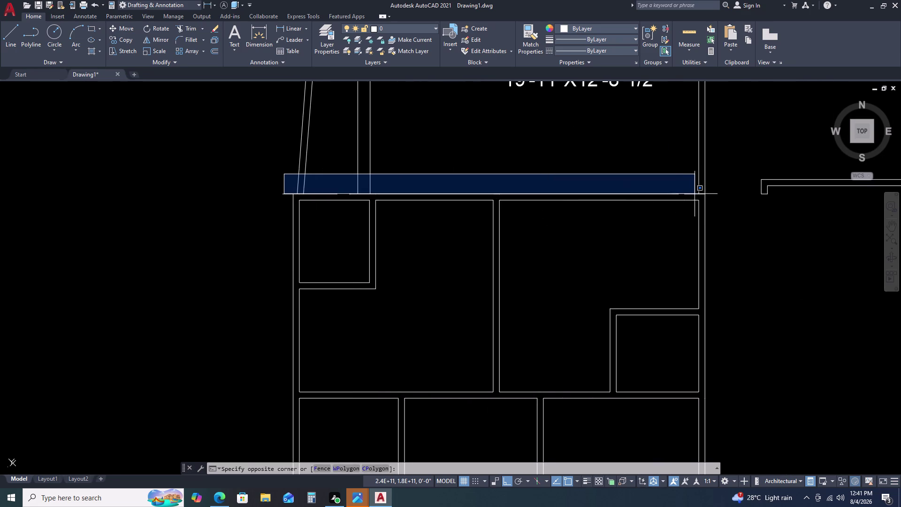
click(706, 198)
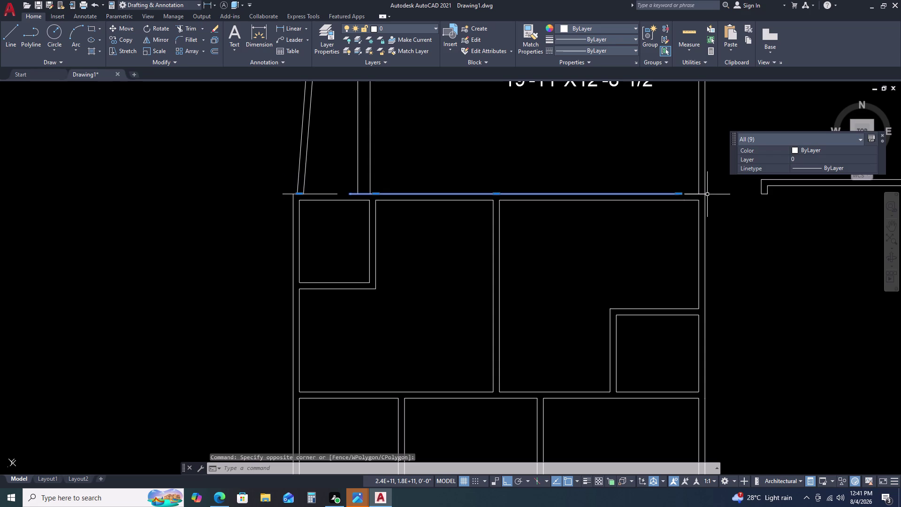
key(Delete)
click(326, 192)
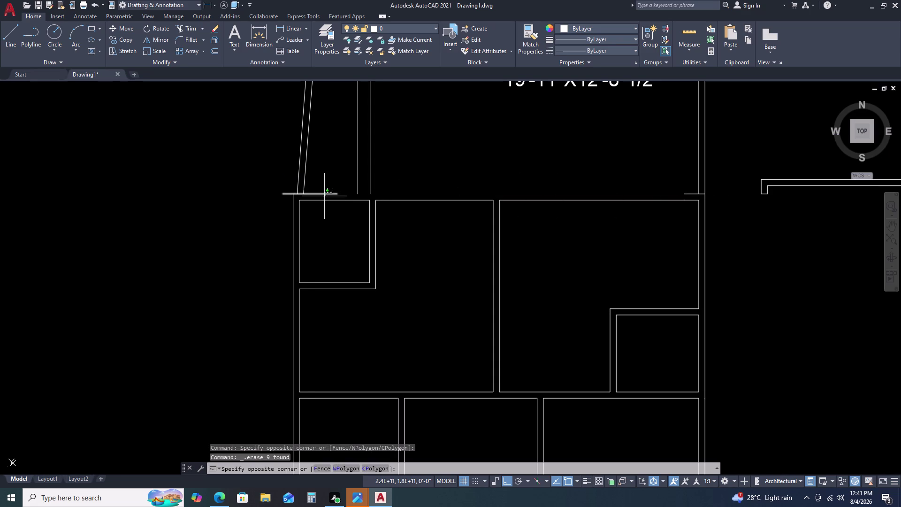
click(324, 197)
key(Delete)
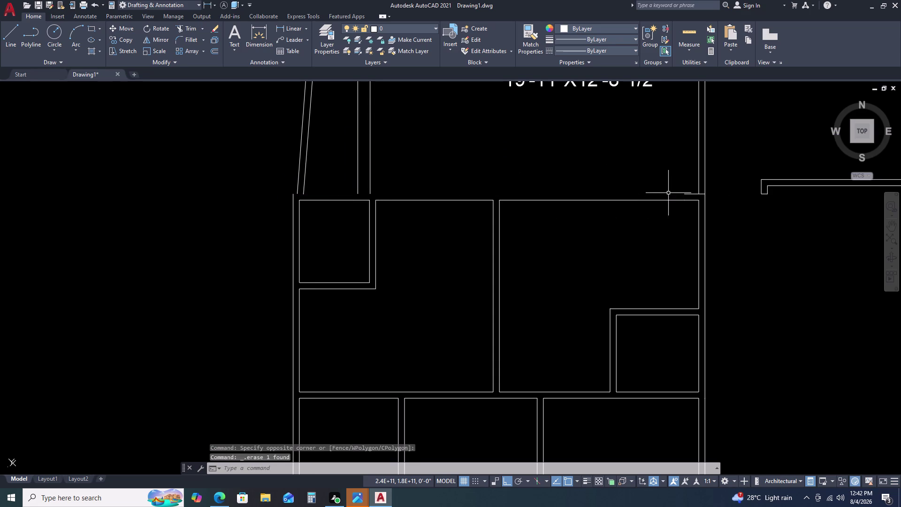
Begin extending the top wall line segments with EX.
text(EX)
key(space)
drag(677, 197, 669, 198)
click(689, 190)
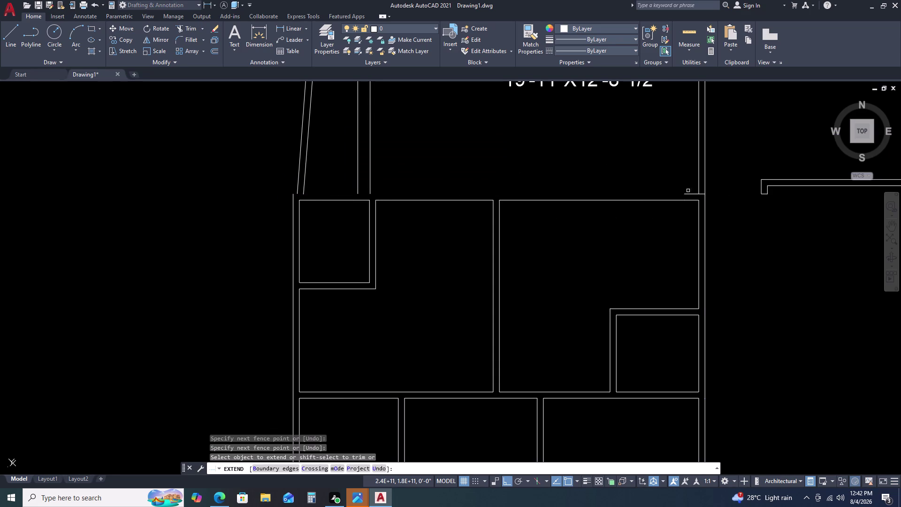
Extend the top wall line segments across the right-hand rooms.
click(687, 195)
double_click(688, 194)
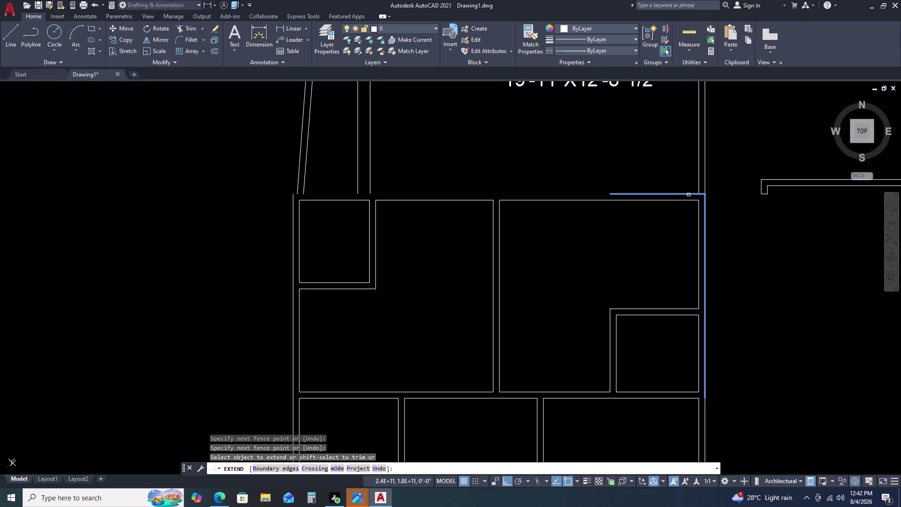
click(687, 194)
drag(663, 193, 655, 193)
drag(635, 195, 616, 196)
click(603, 196)
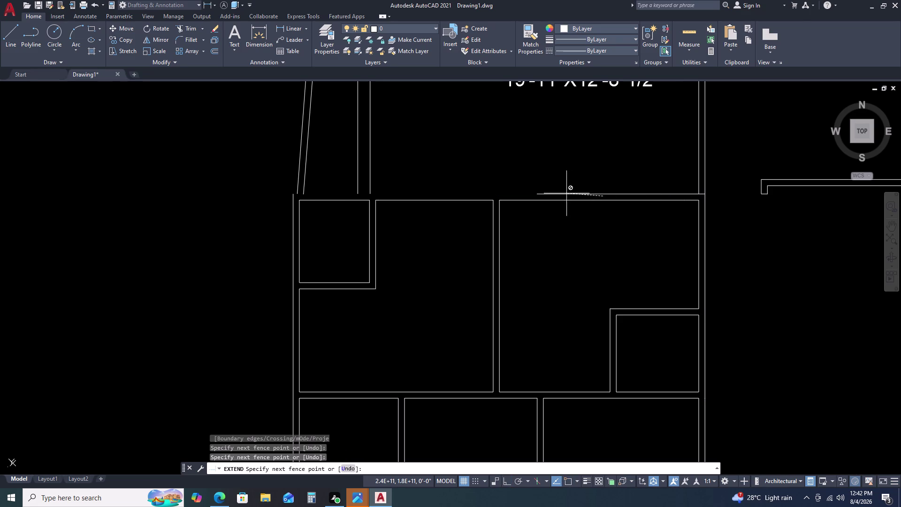
click(562, 193)
click(556, 191)
drag(529, 196, 523, 195)
click(511, 193)
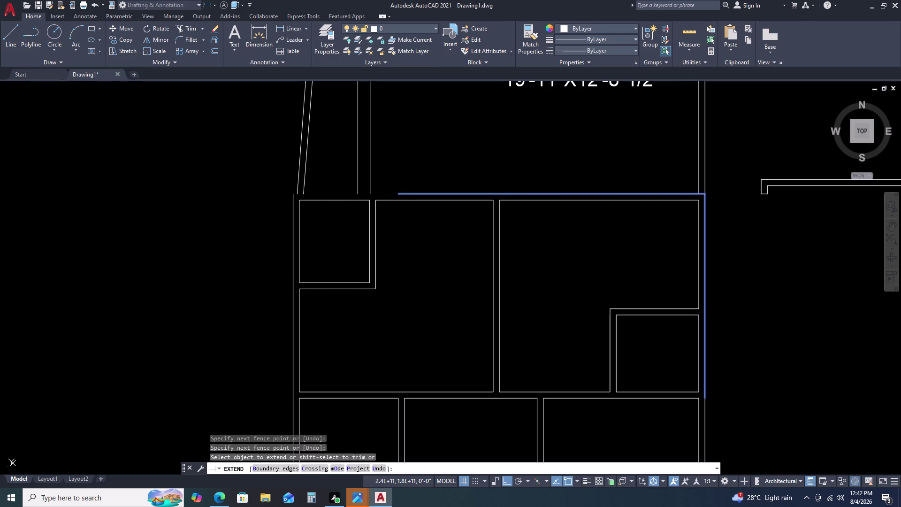
Extend the top wall further left toward the left wall; the last short segment finds no edge.
click(485, 194)
click(469, 195)
click(464, 197)
click(456, 198)
click(432, 196)
click(415, 192)
drag(408, 190, 401, 190)
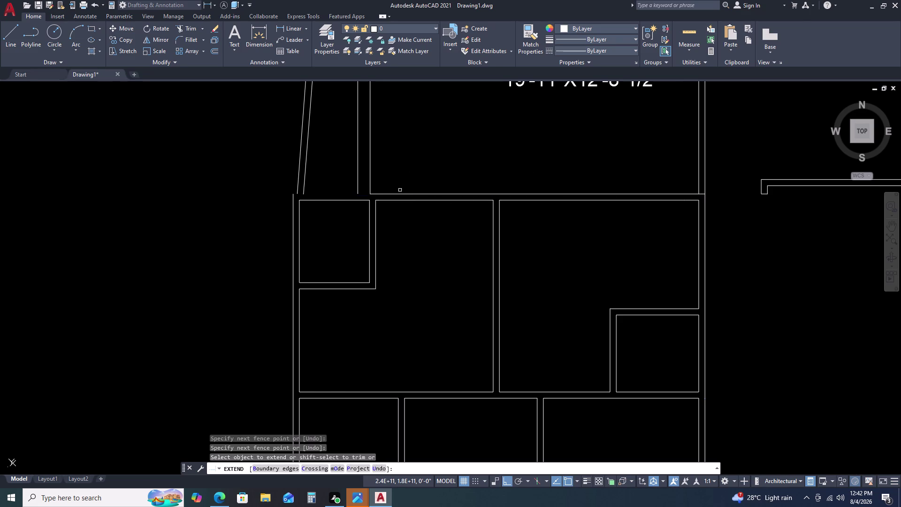
drag(401, 190, 382, 192)
click(378, 193)
click(375, 195)
click(368, 194)
click(335, 192)
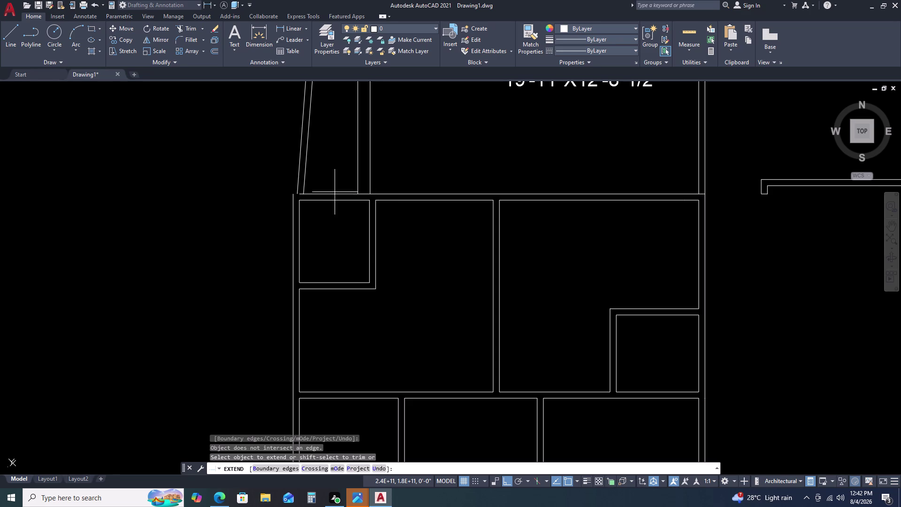
click(313, 193)
double_click(304, 196)
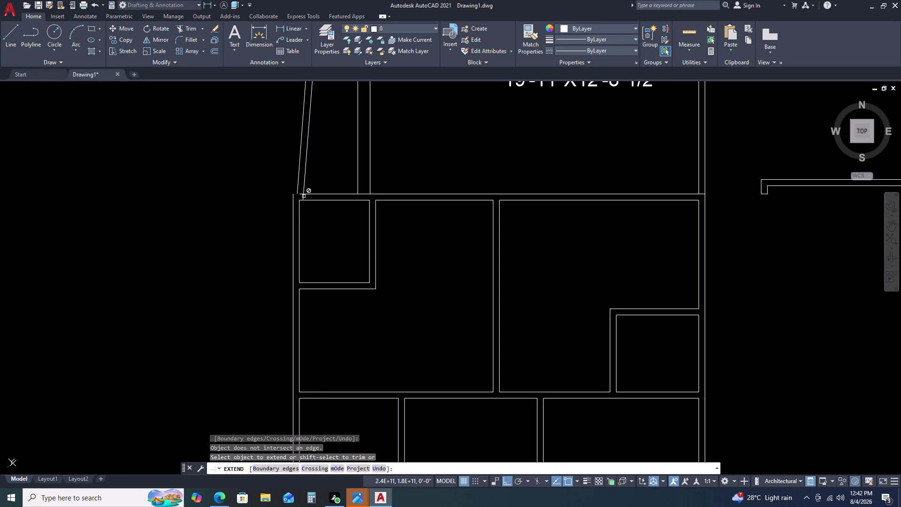
scroll(up, 3)
click(312, 186)
triple_click(310, 187)
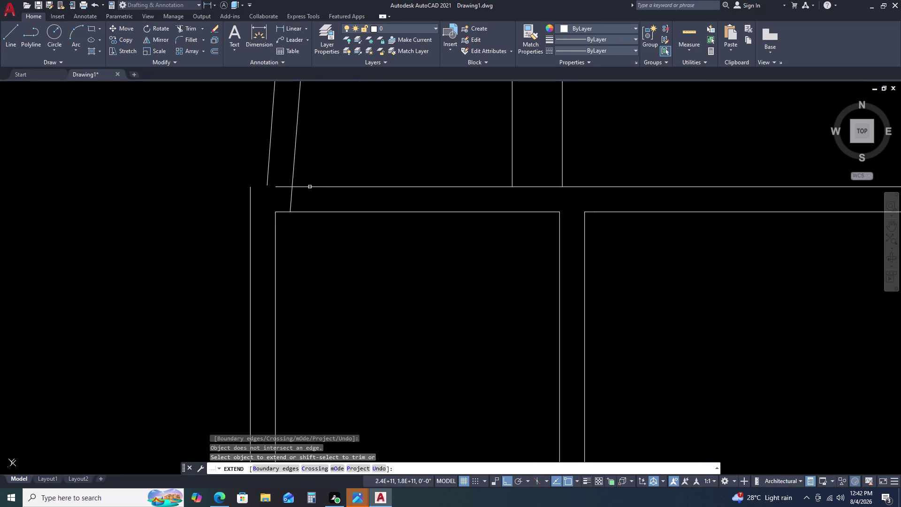
Stretch the slanted line's end down onto the top wall.
click(310, 186)
key(Escape)
click(292, 197)
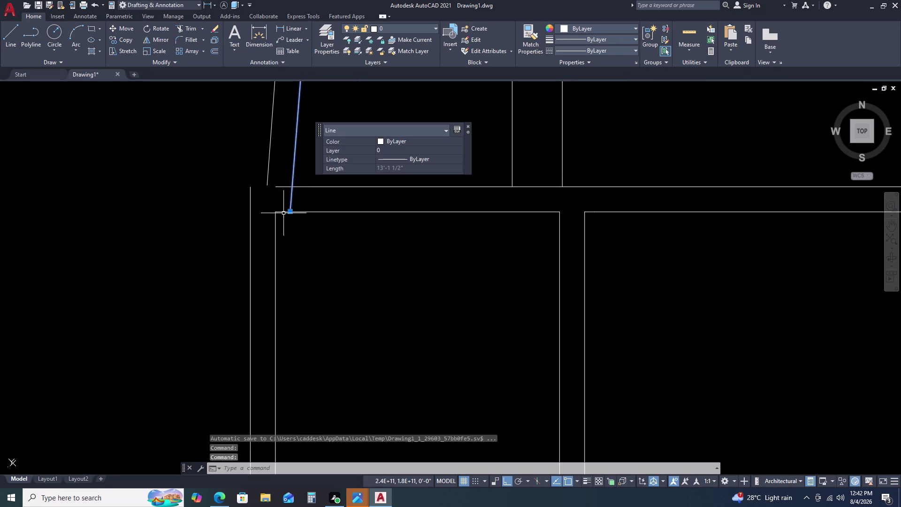
drag(290, 211, 289, 208)
click(293, 186)
key(Escape)
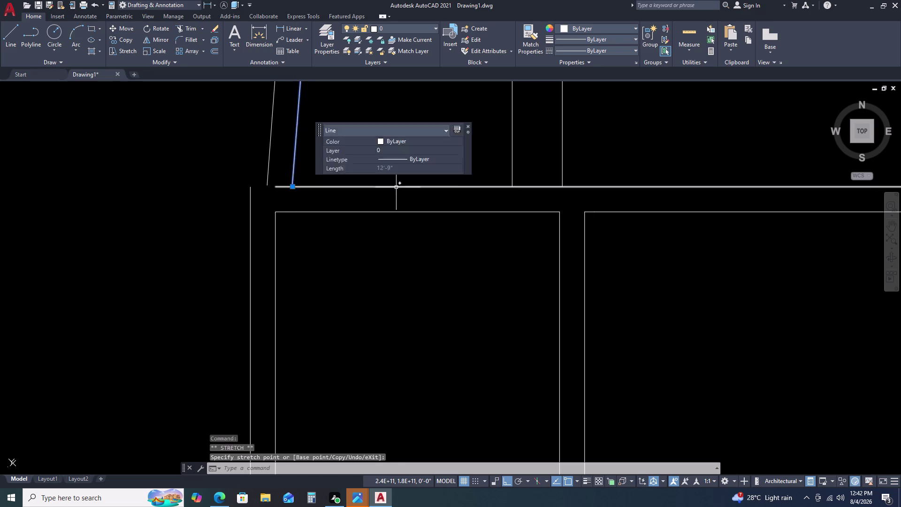
Stretch the top wall's left end out to the outer left wall.
click(284, 186)
double_click(277, 187)
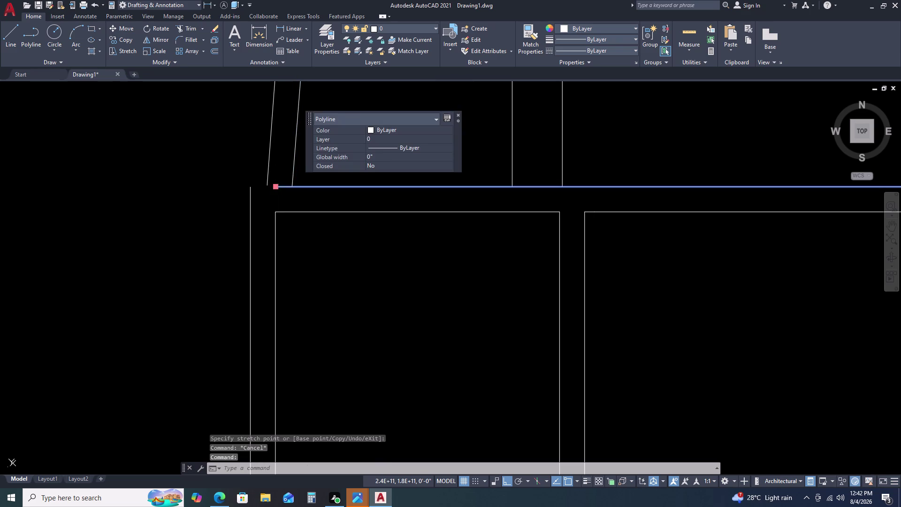
click(252, 186)
key(Escape)
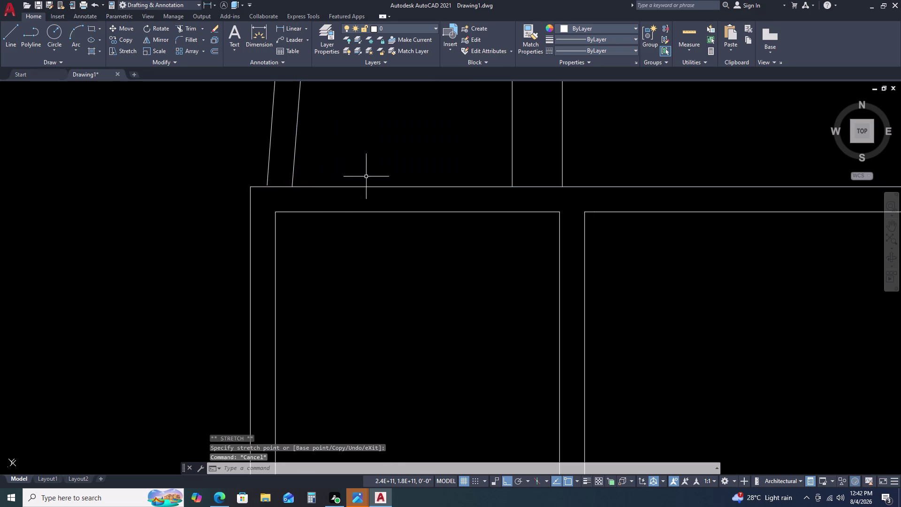